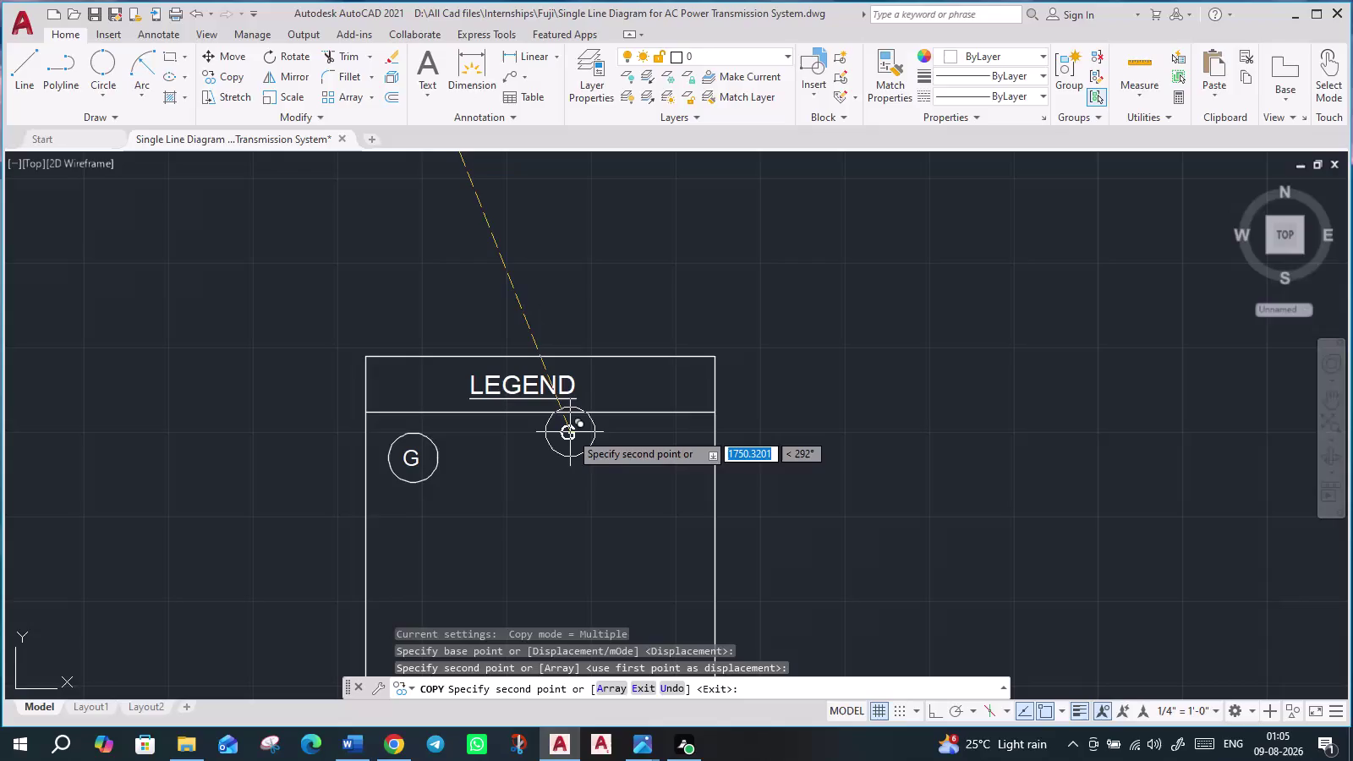
Copy the CB-1 breaker square into the legend below the generator symbol.
key(Escape)
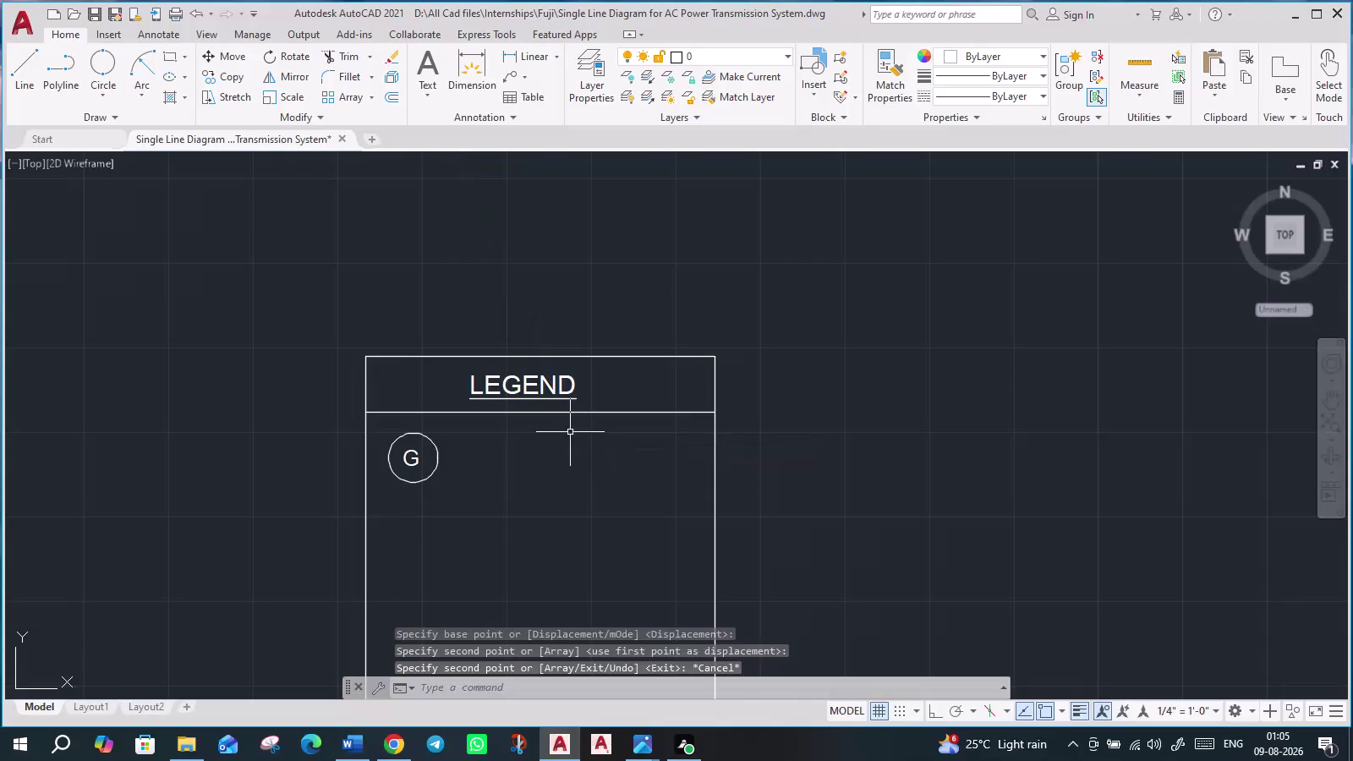
scroll(down, 3)
scroll(up, 3)
scroll(up, 3)
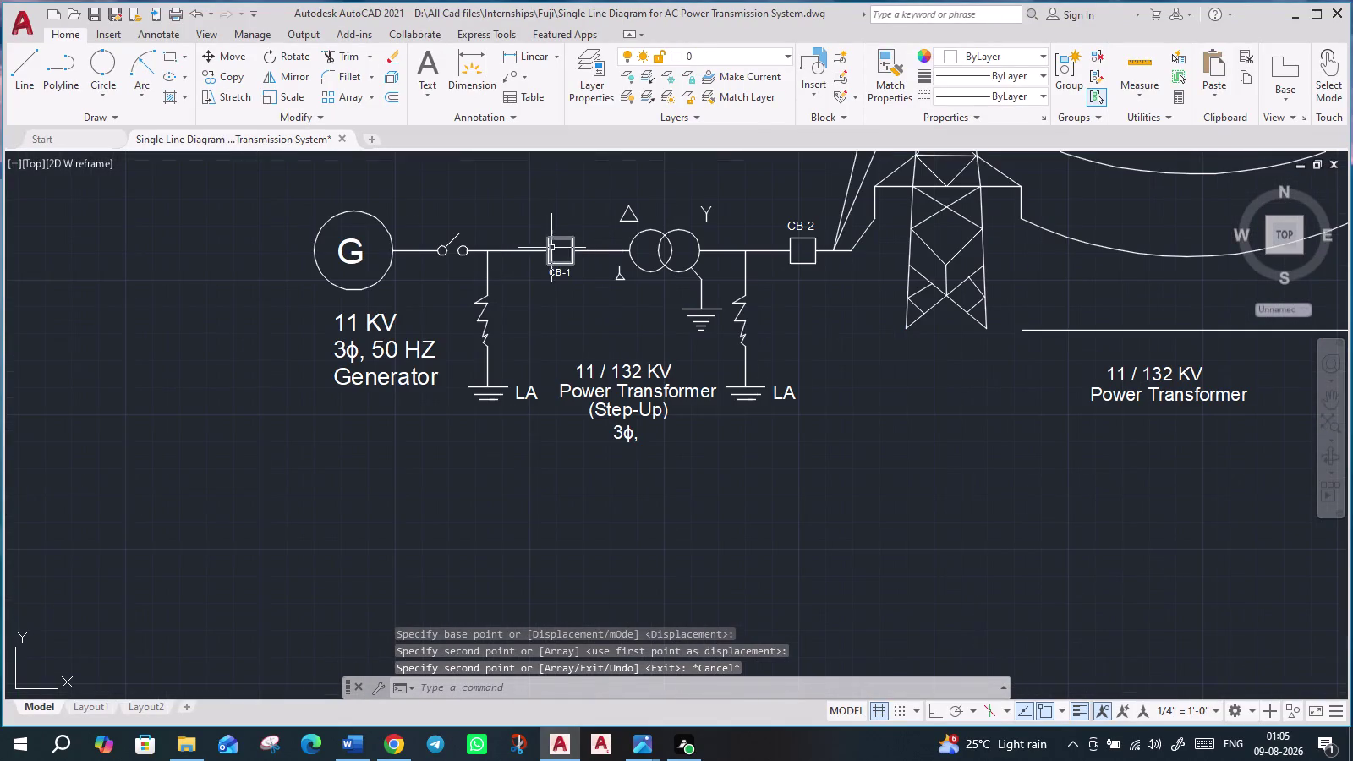
click(549, 240)
key(c)
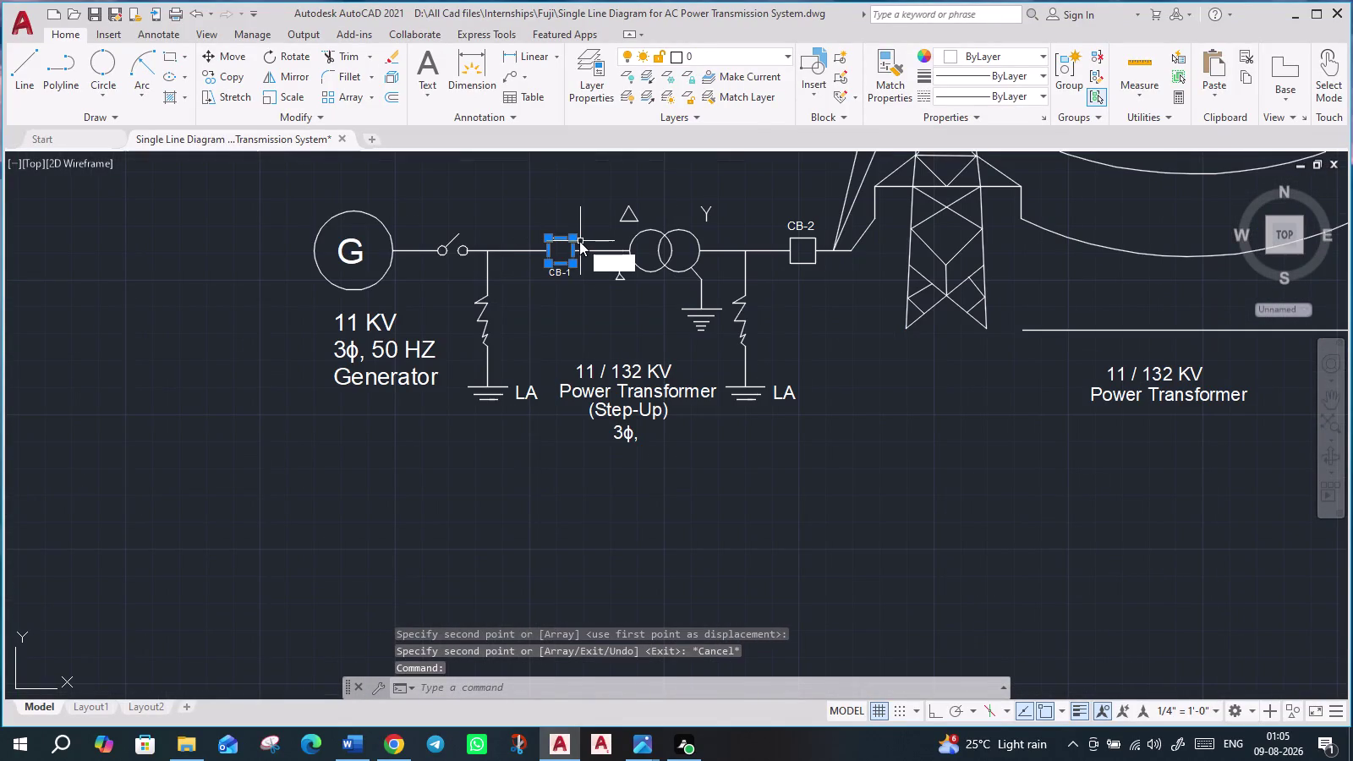
key(o)
key(Return)
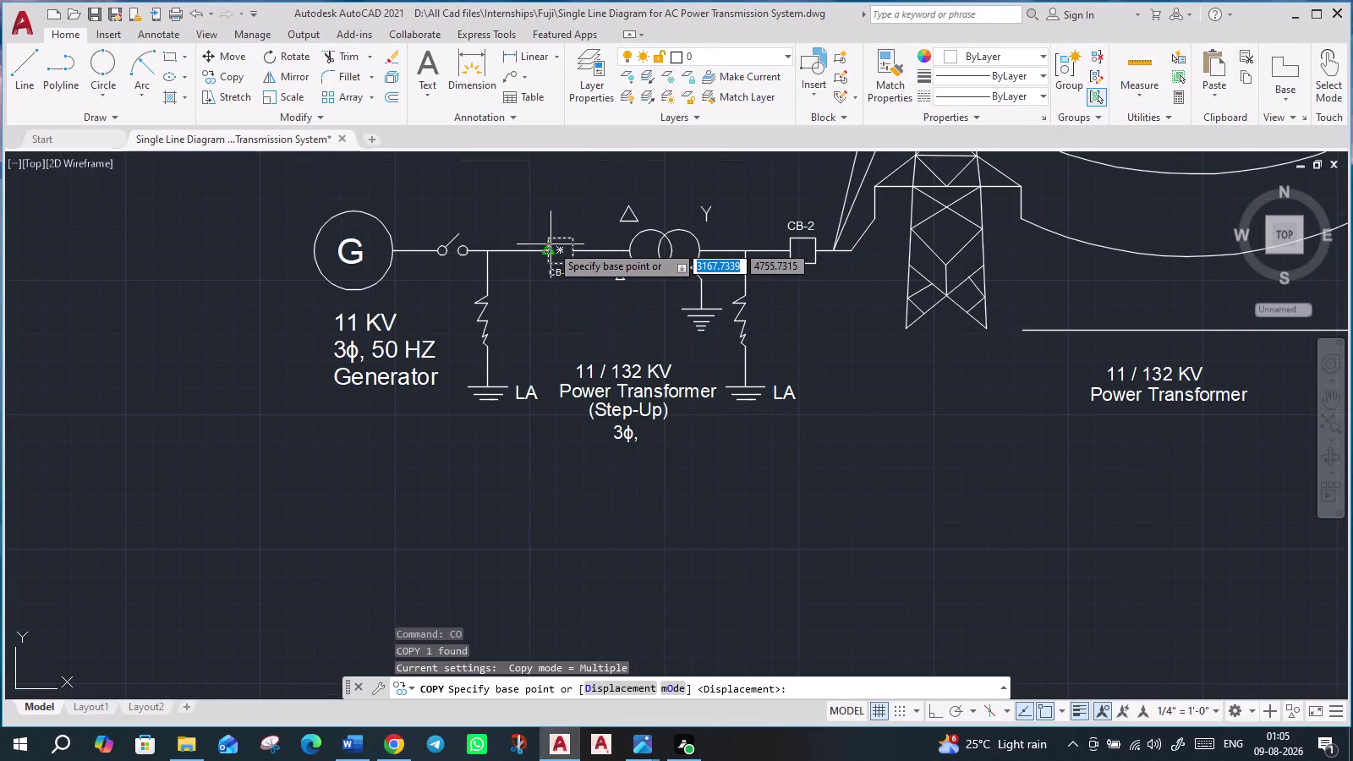
click(550, 245)
middle_drag(548, 524, 590, 184)
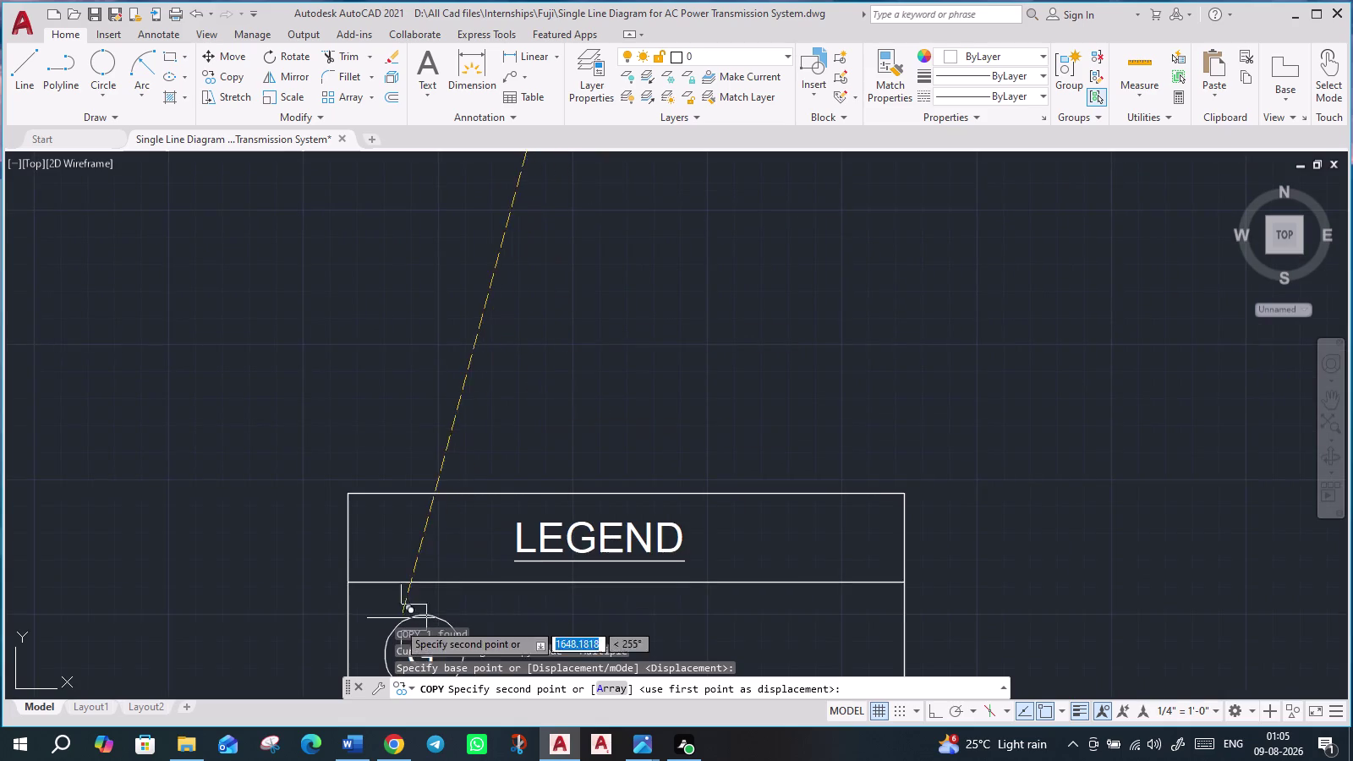
middle_drag(398, 607, 485, 269)
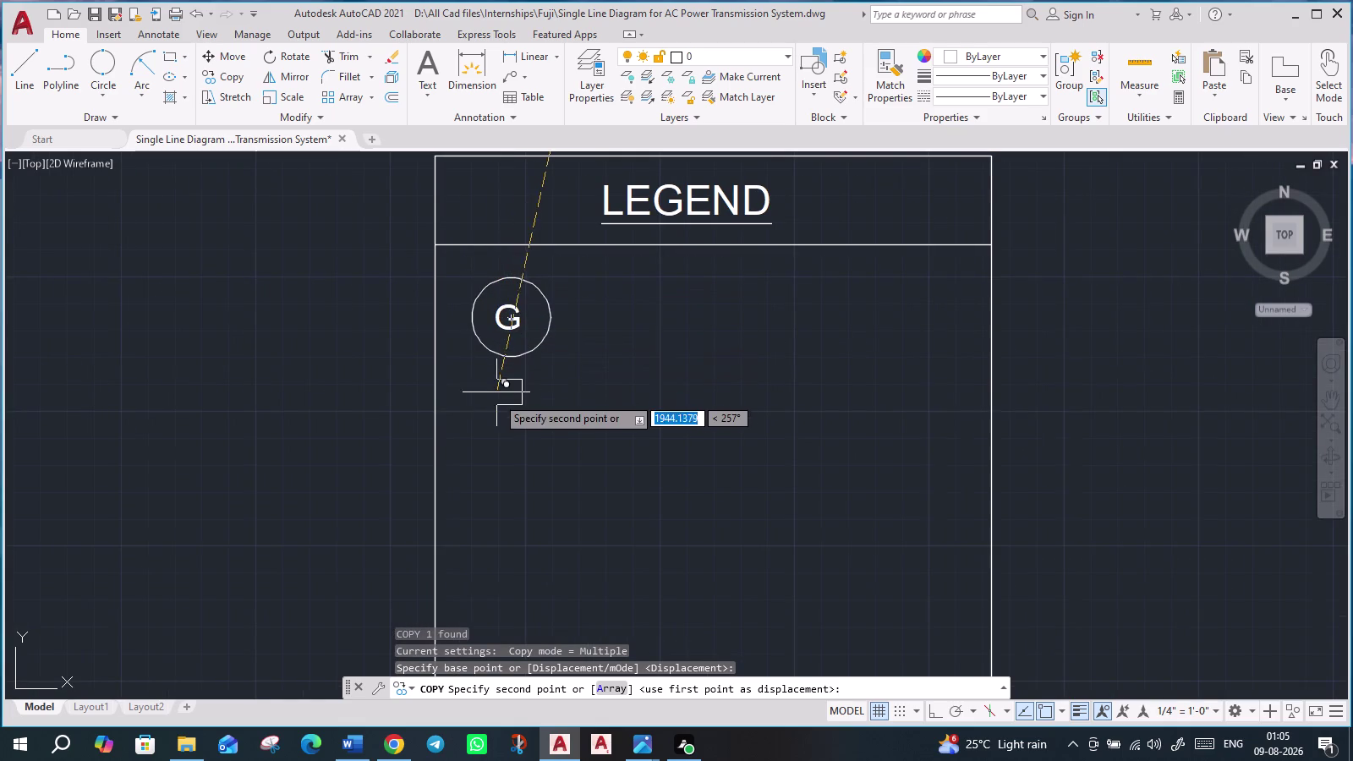
click(494, 409)
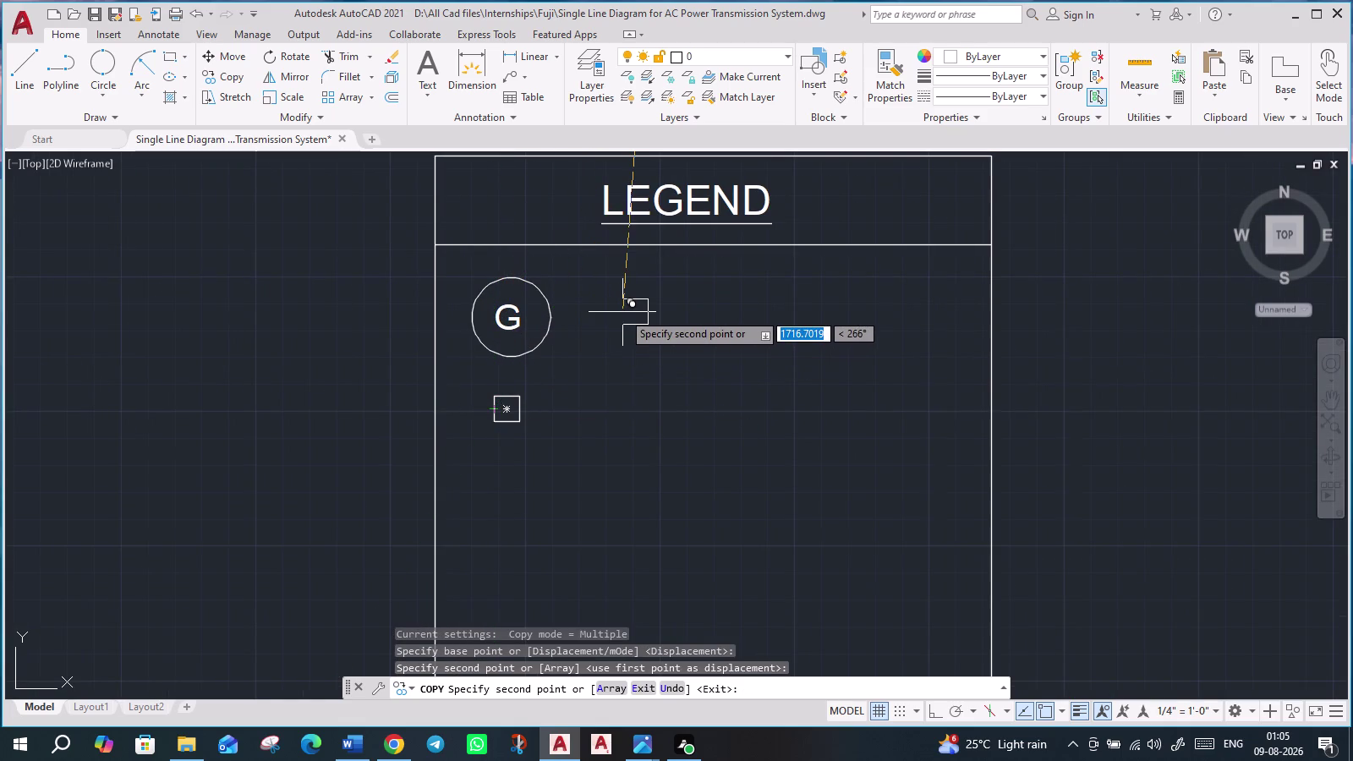
key(Escape)
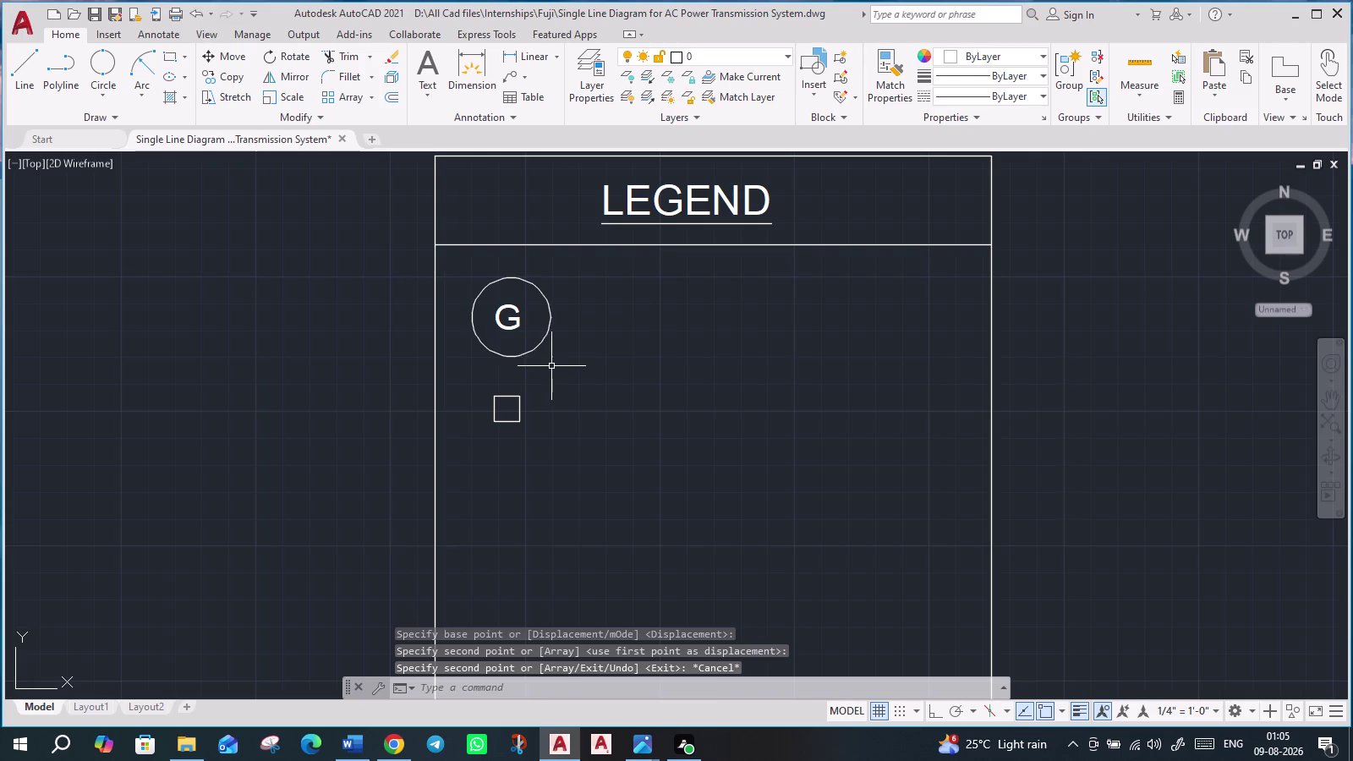
Scale down the legend's generator circle and letter with SC.
click(551, 366)
click(454, 289)
key(s)
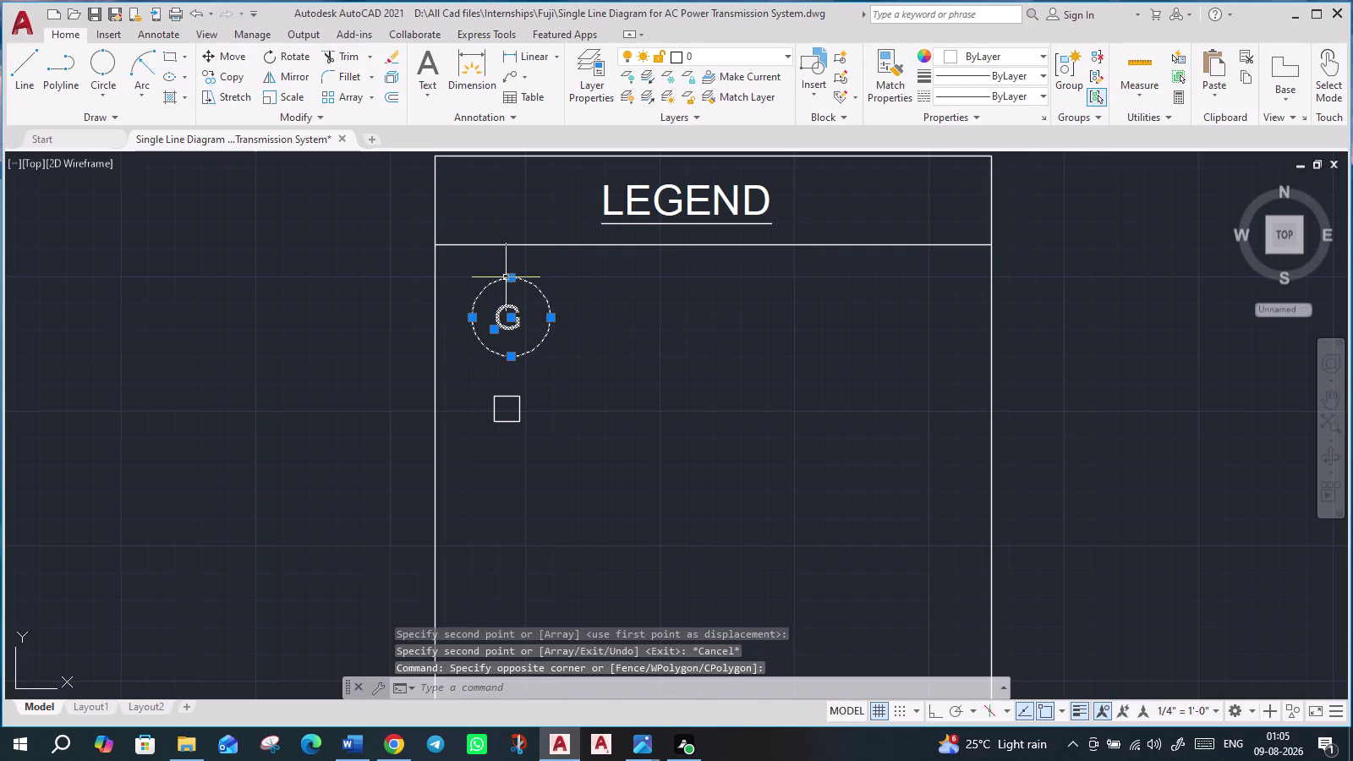
key(c)
key(Return)
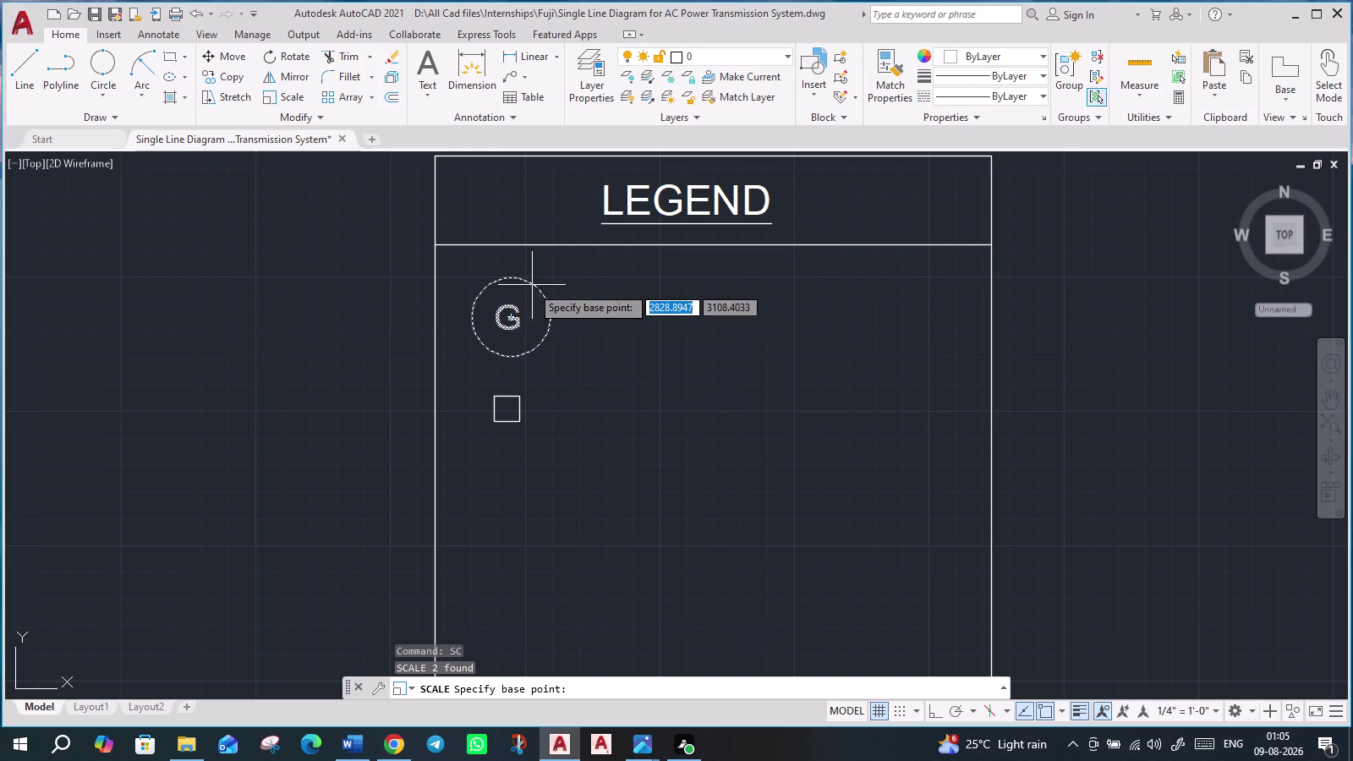
click(499, 356)
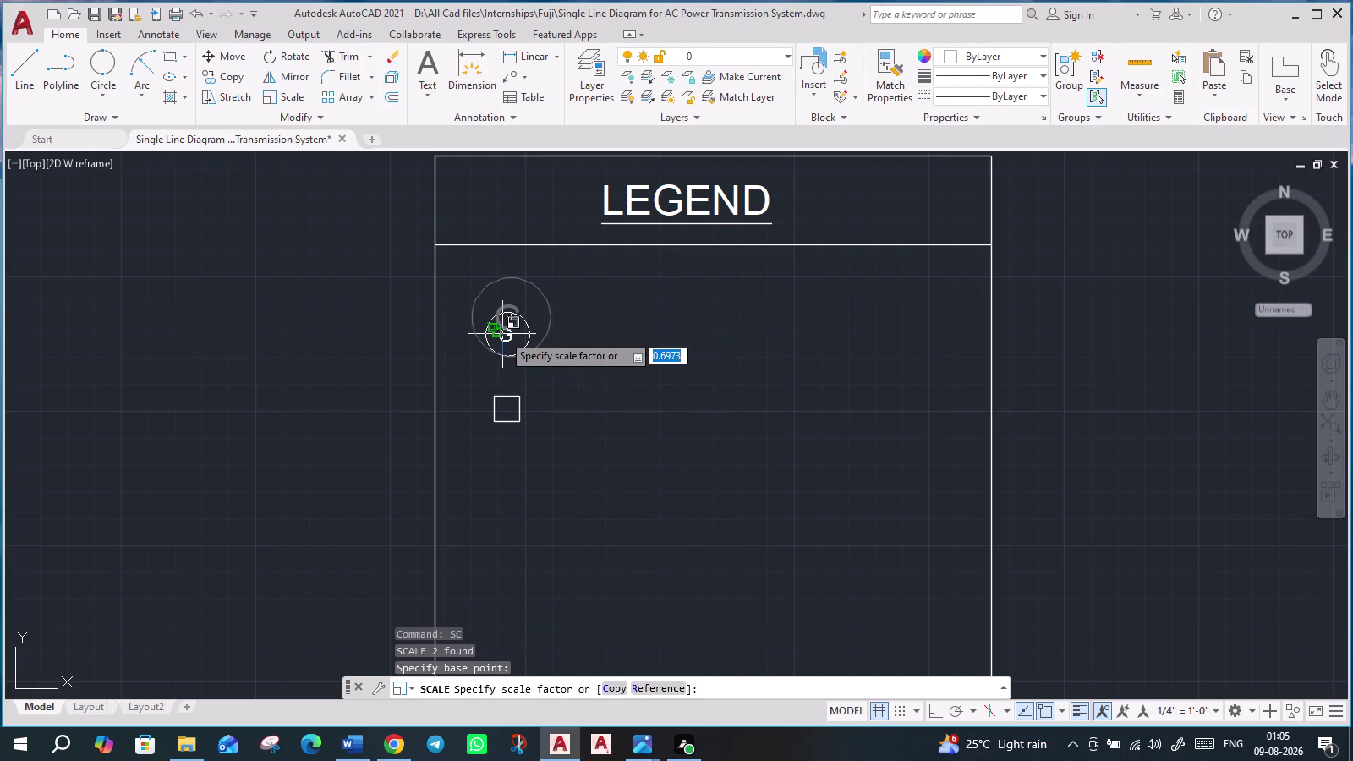
click(502, 335)
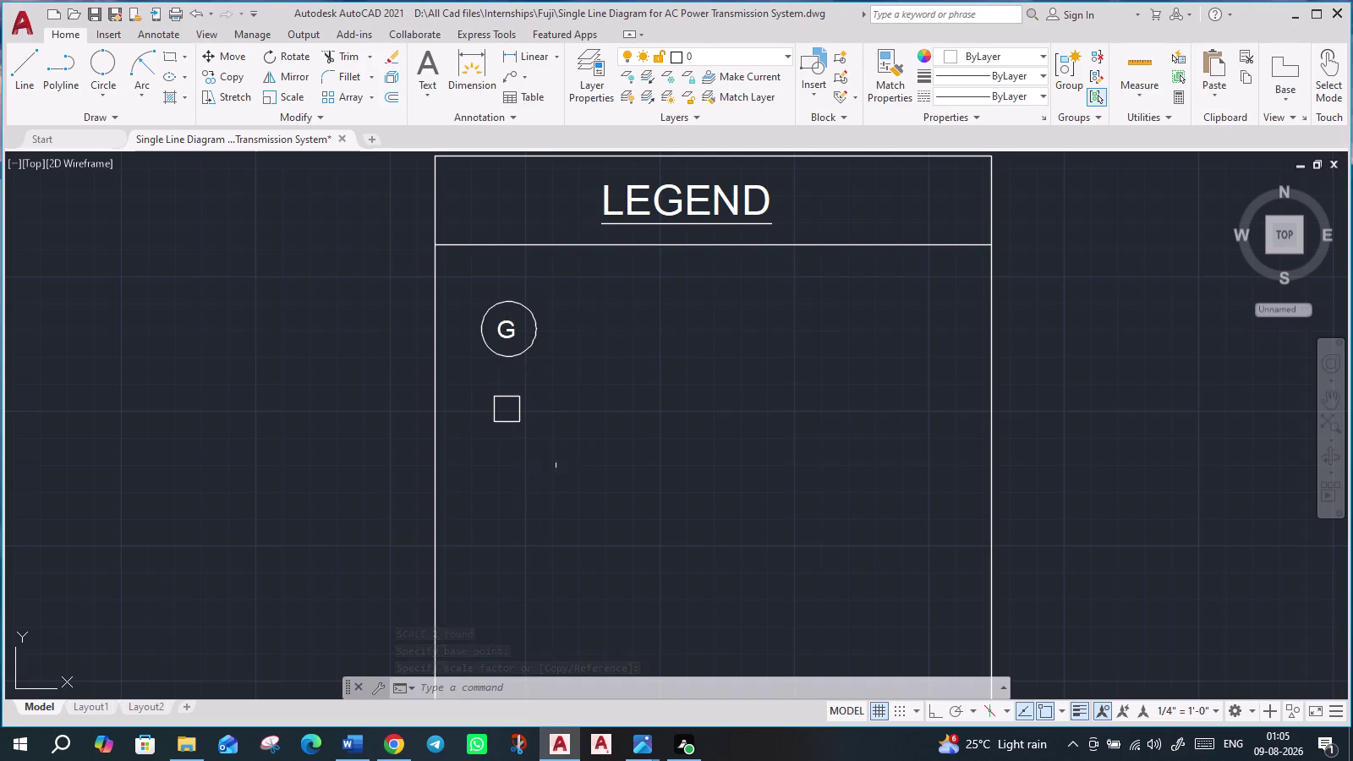
scroll(down, 3)
middle_drag(806, 322, 773, 613)
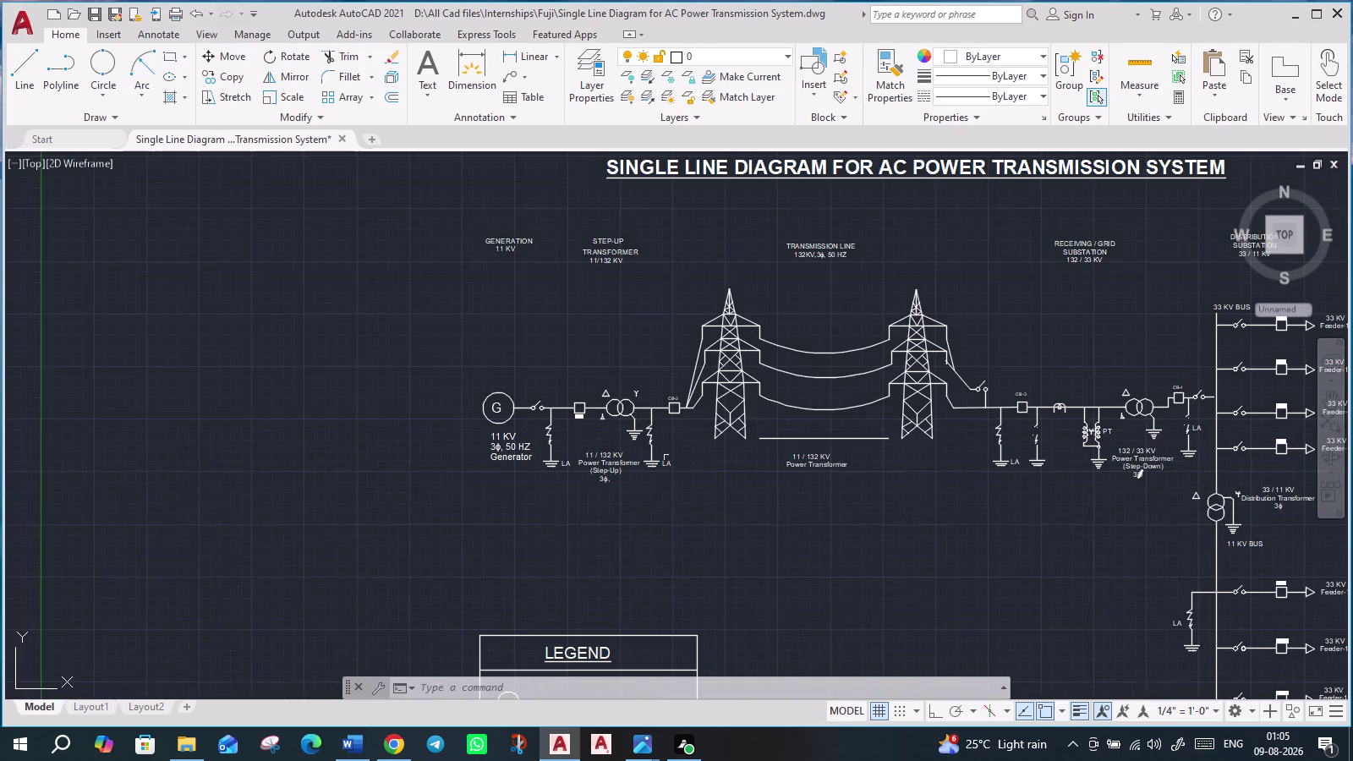
Select all parts of the isolator switch symbol on the diagram.
scroll(up, 3)
scroll(up, 3)
click(424, 362)
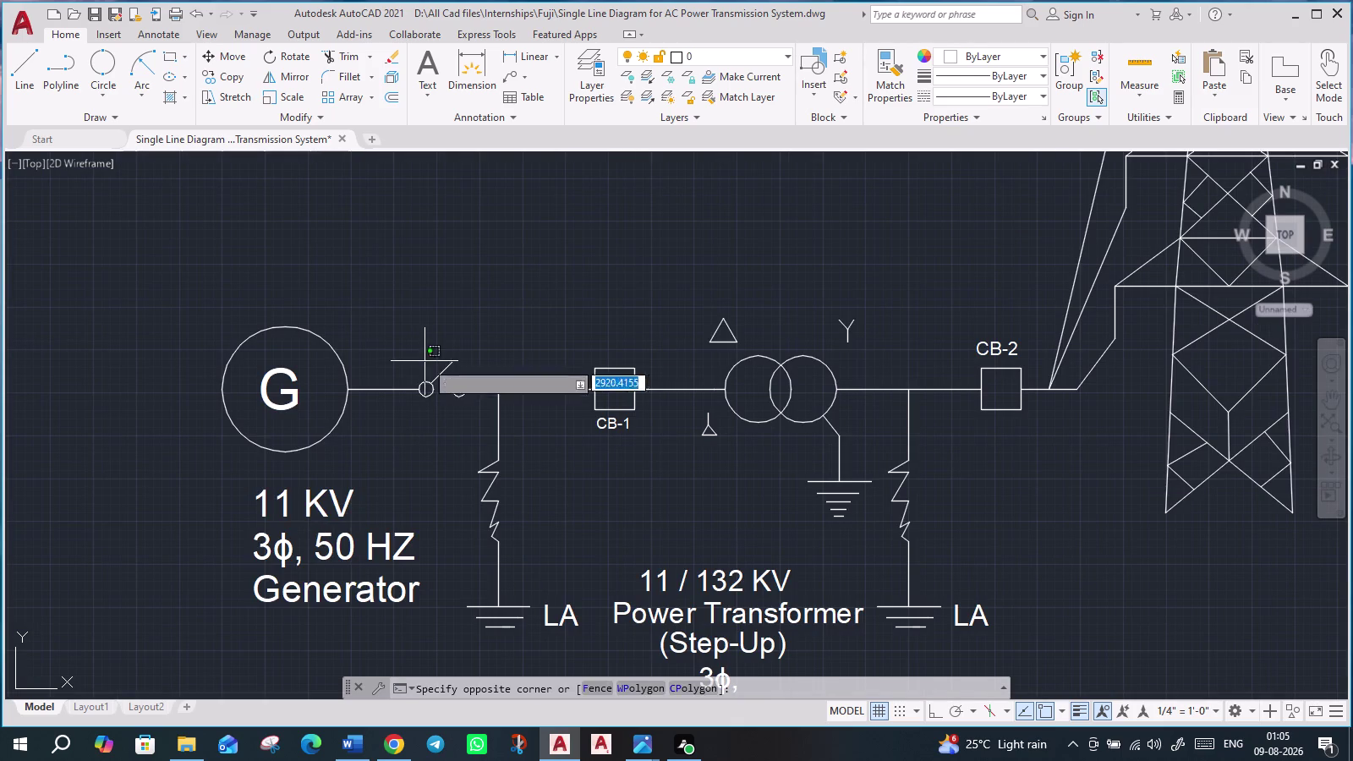
click(459, 410)
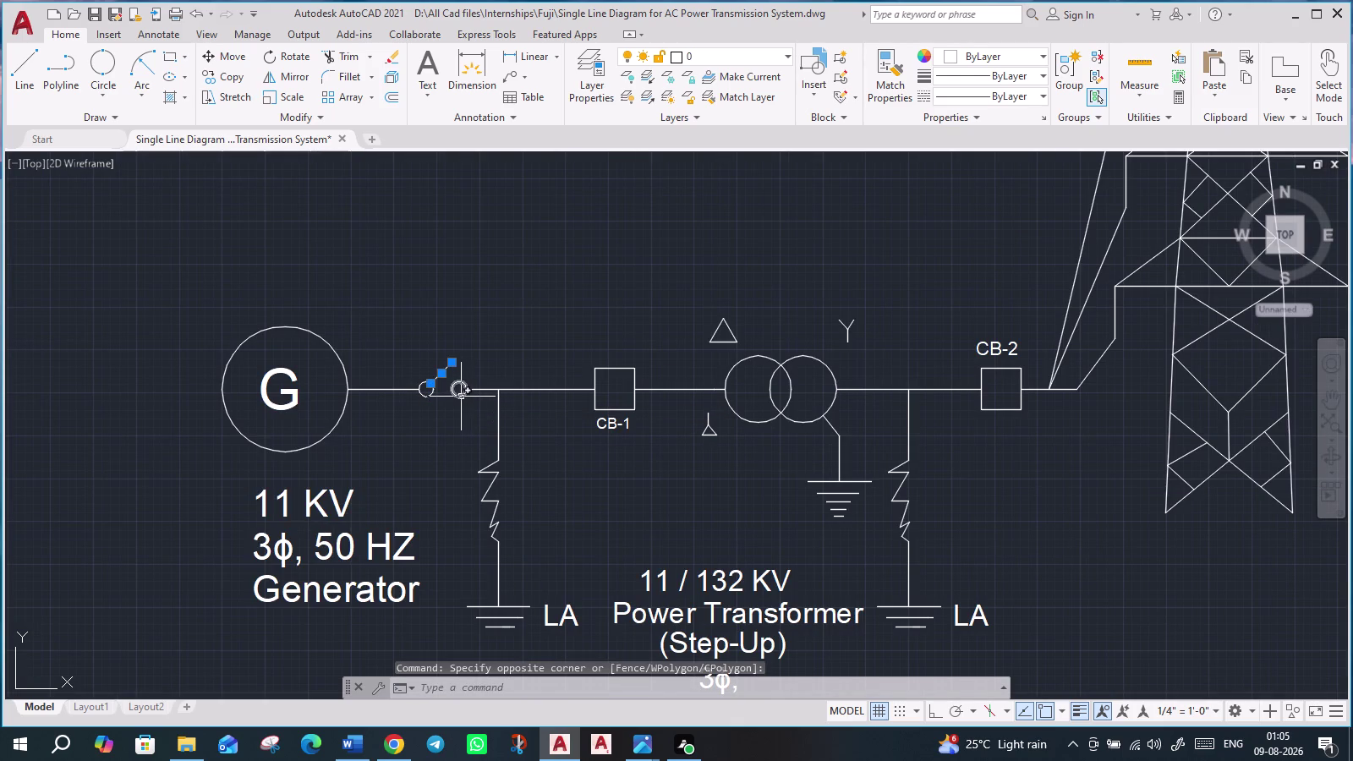
click(461, 397)
click(428, 398)
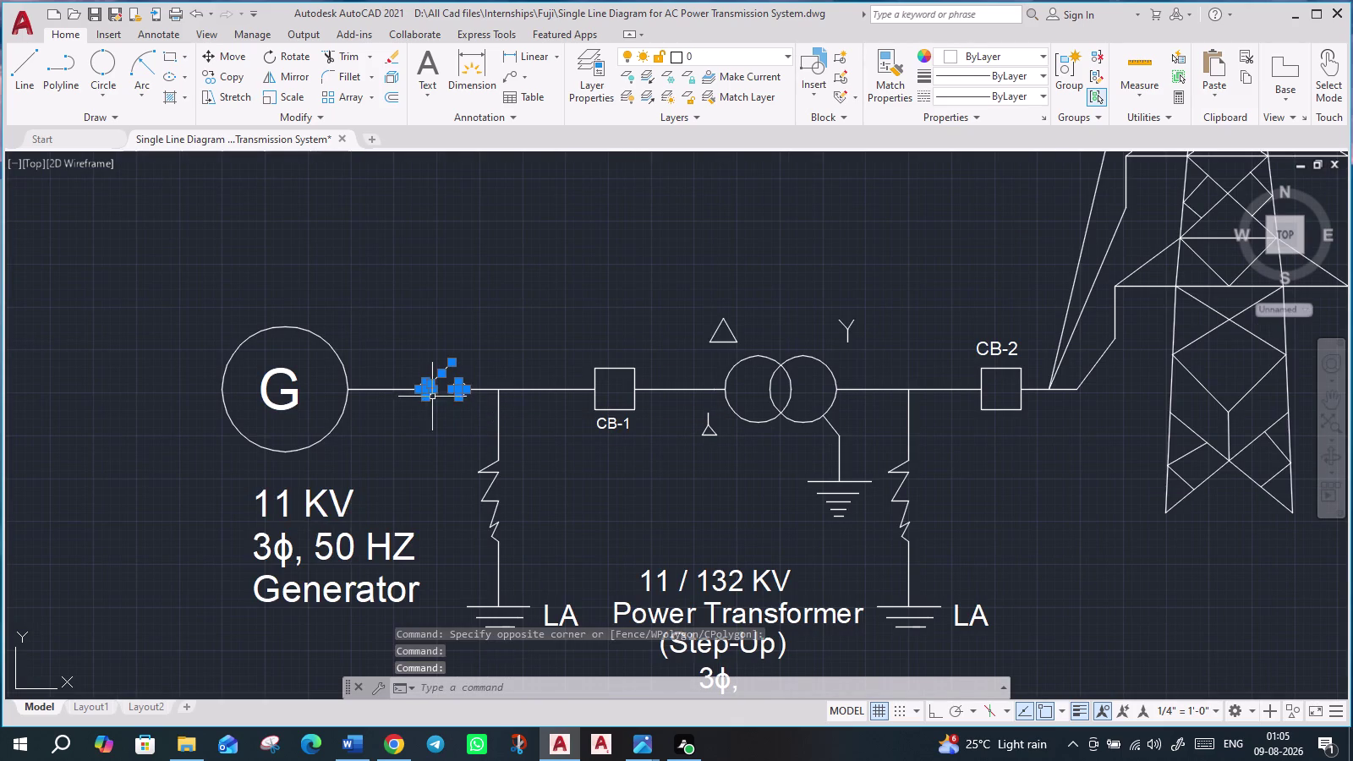
Copy the isolator switch into the legend just below the breaker square.
text(CO)
key(Return)
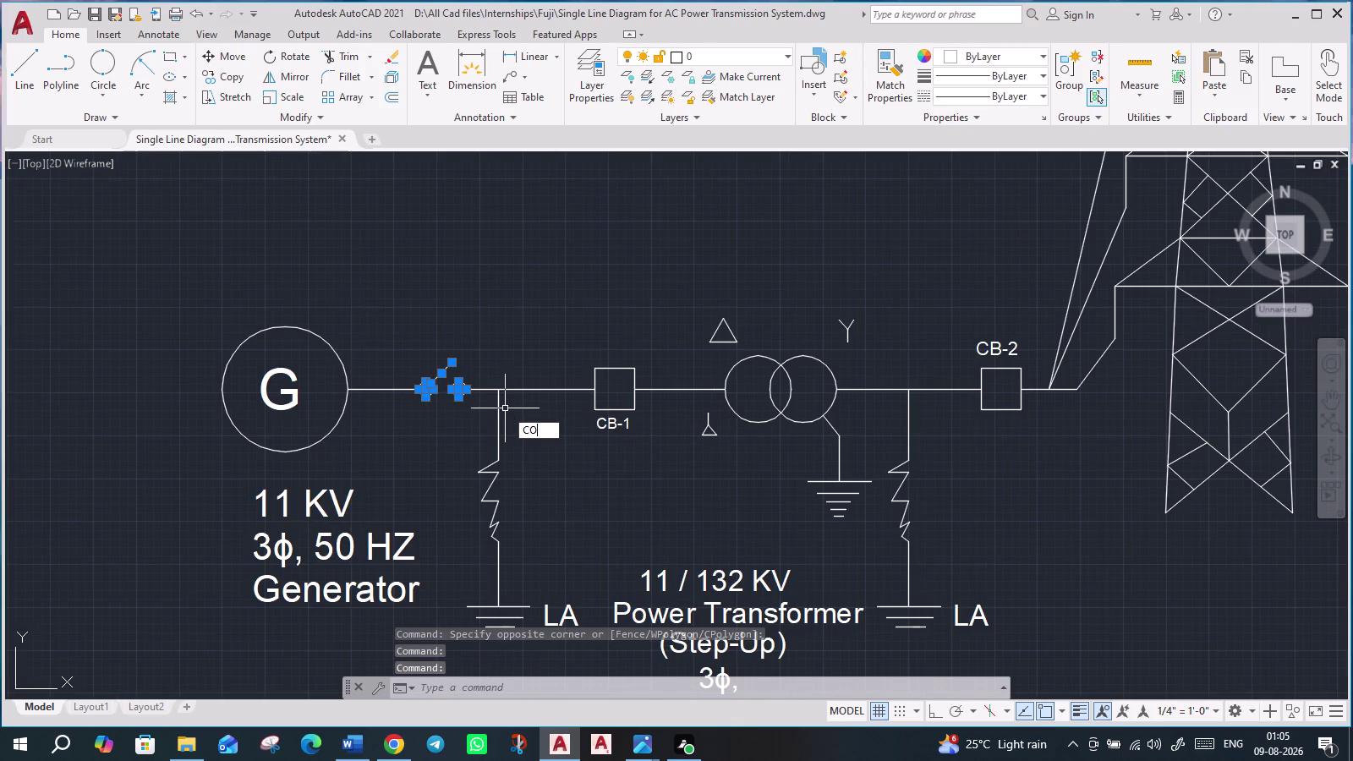
click(428, 396)
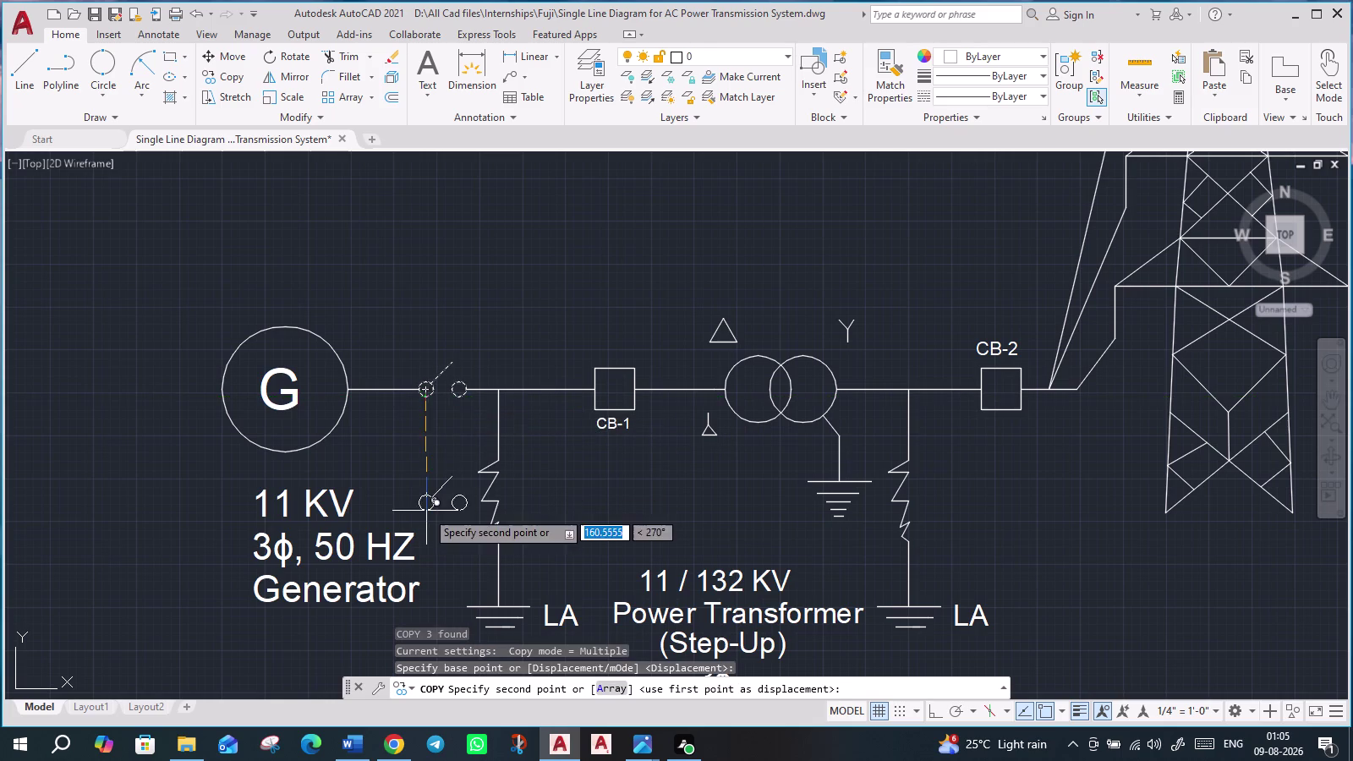
middle_drag(430, 500, 609, 217)
middle_drag(577, 572, 683, 296)
scroll(down, 3)
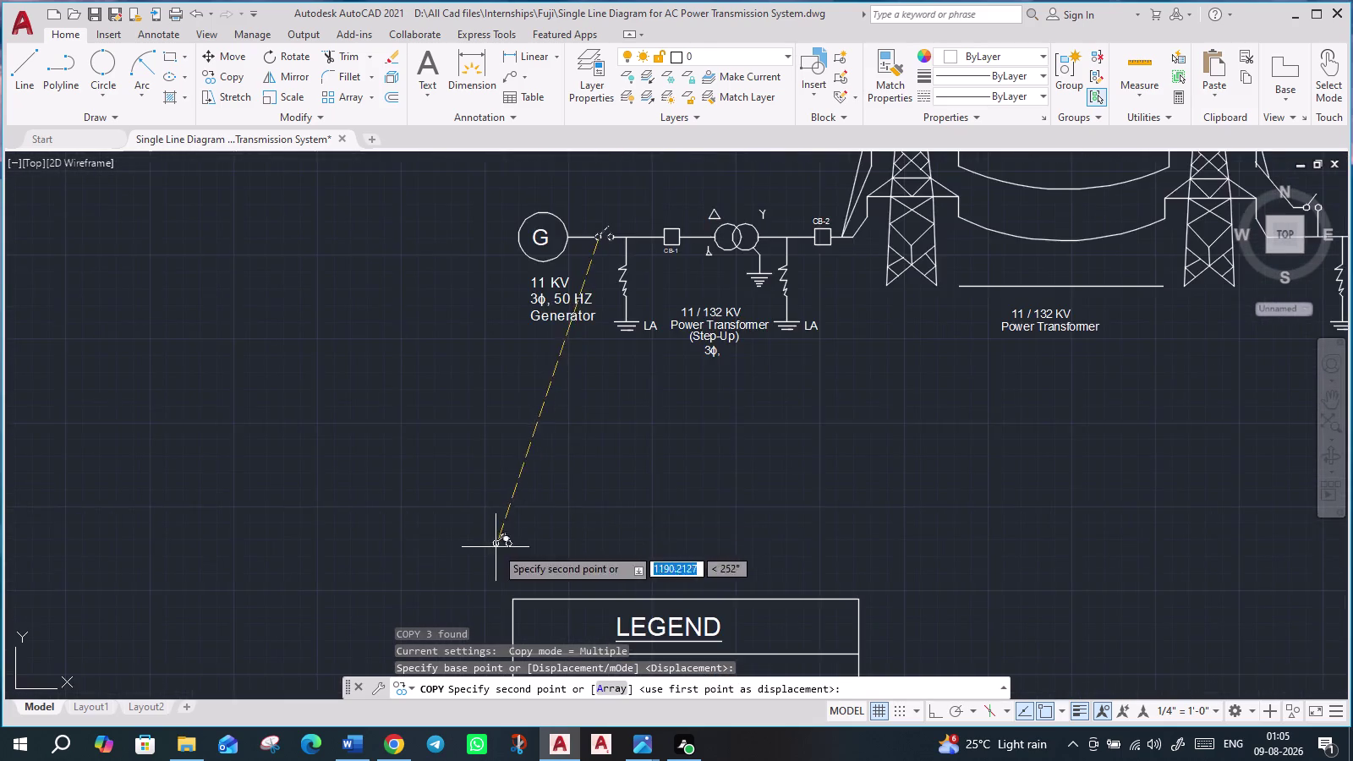
middle_drag(511, 535, 662, 315)
middle_drag(764, 611, 762, 515)
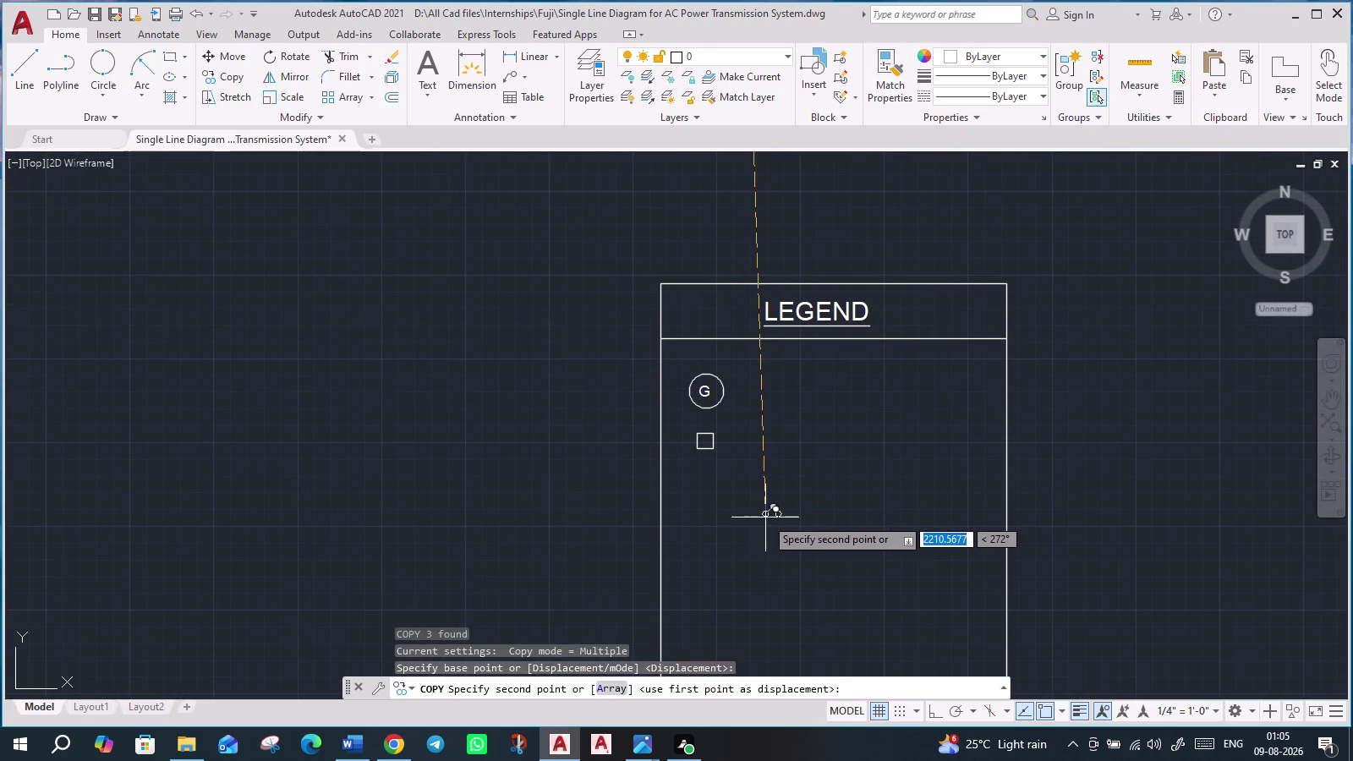
click(701, 506)
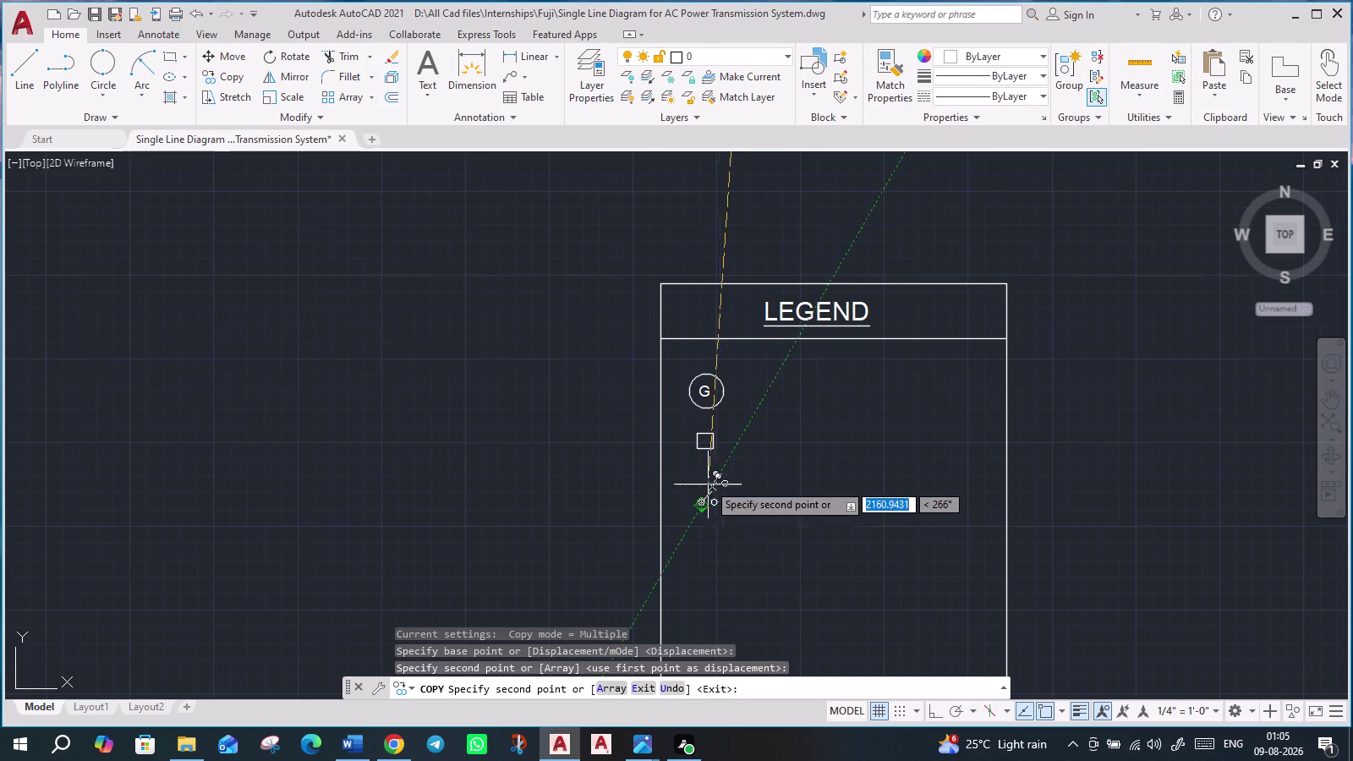
key(Escape)
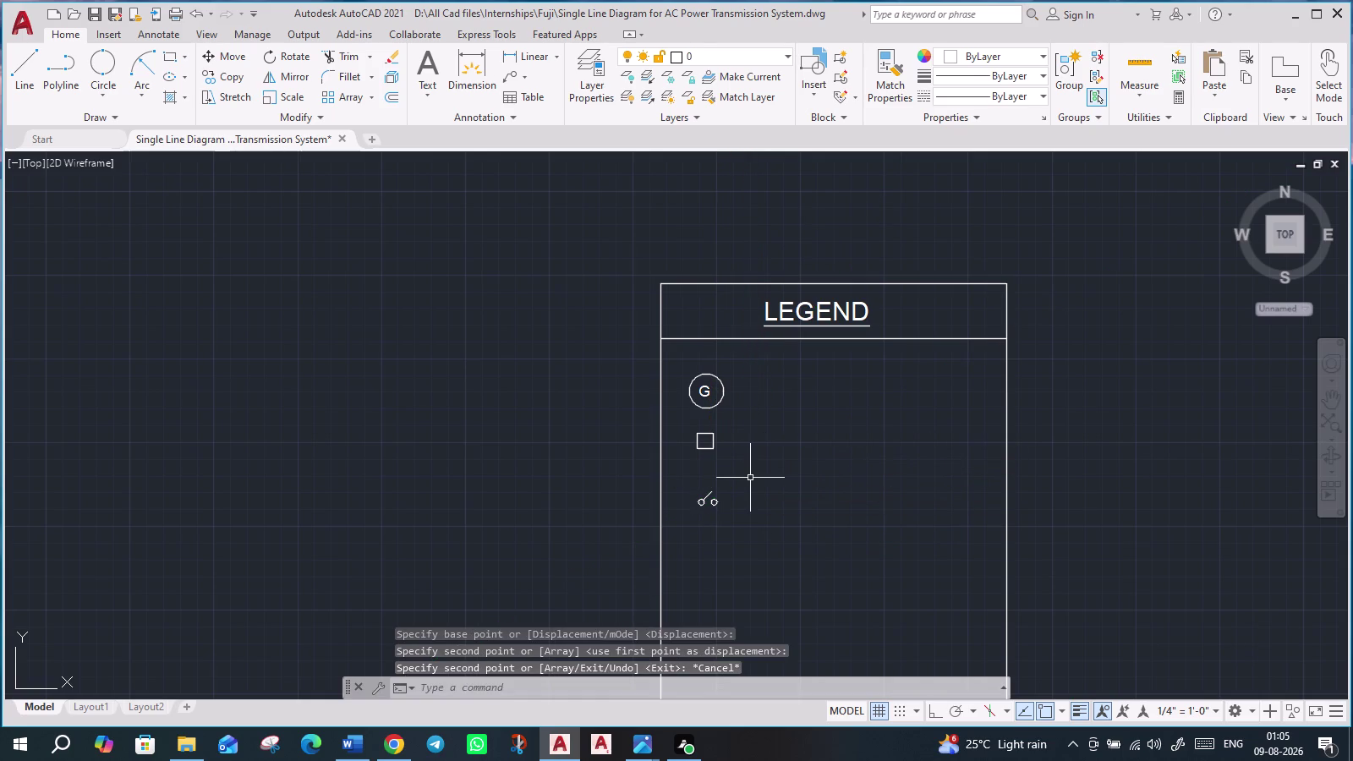
scroll(down, 3)
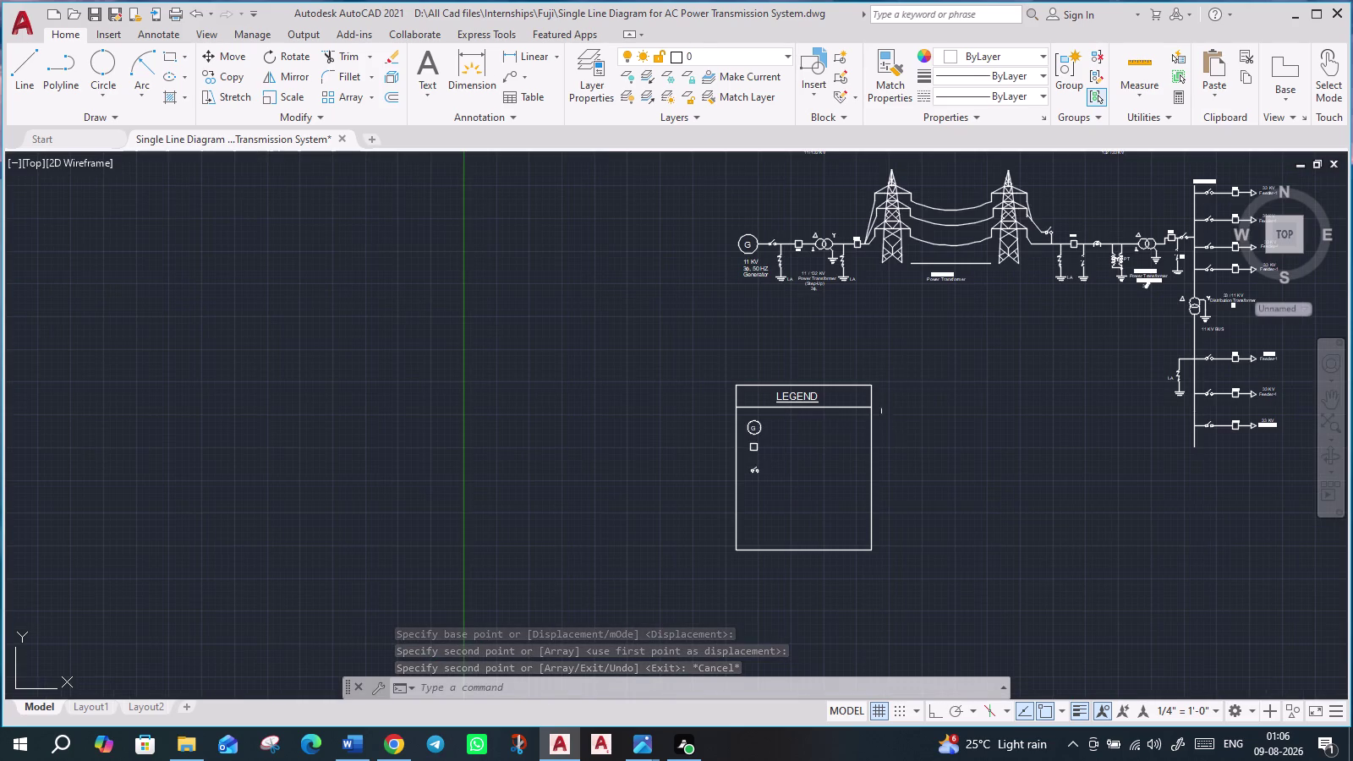
Copy the CB-3 label and paste it above the current transformer.
middle_drag(985, 357, 862, 468)
scroll(up, 3)
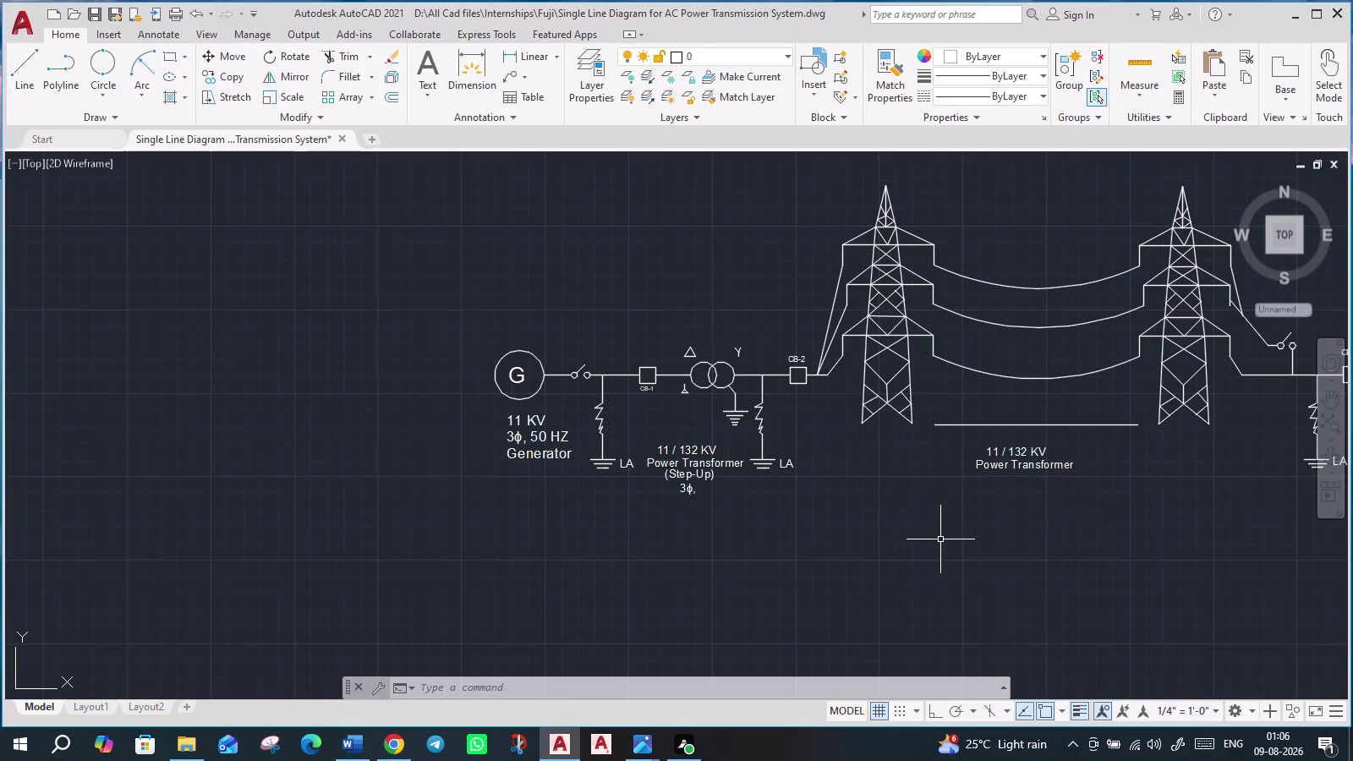
middle_drag(1148, 555, 654, 530)
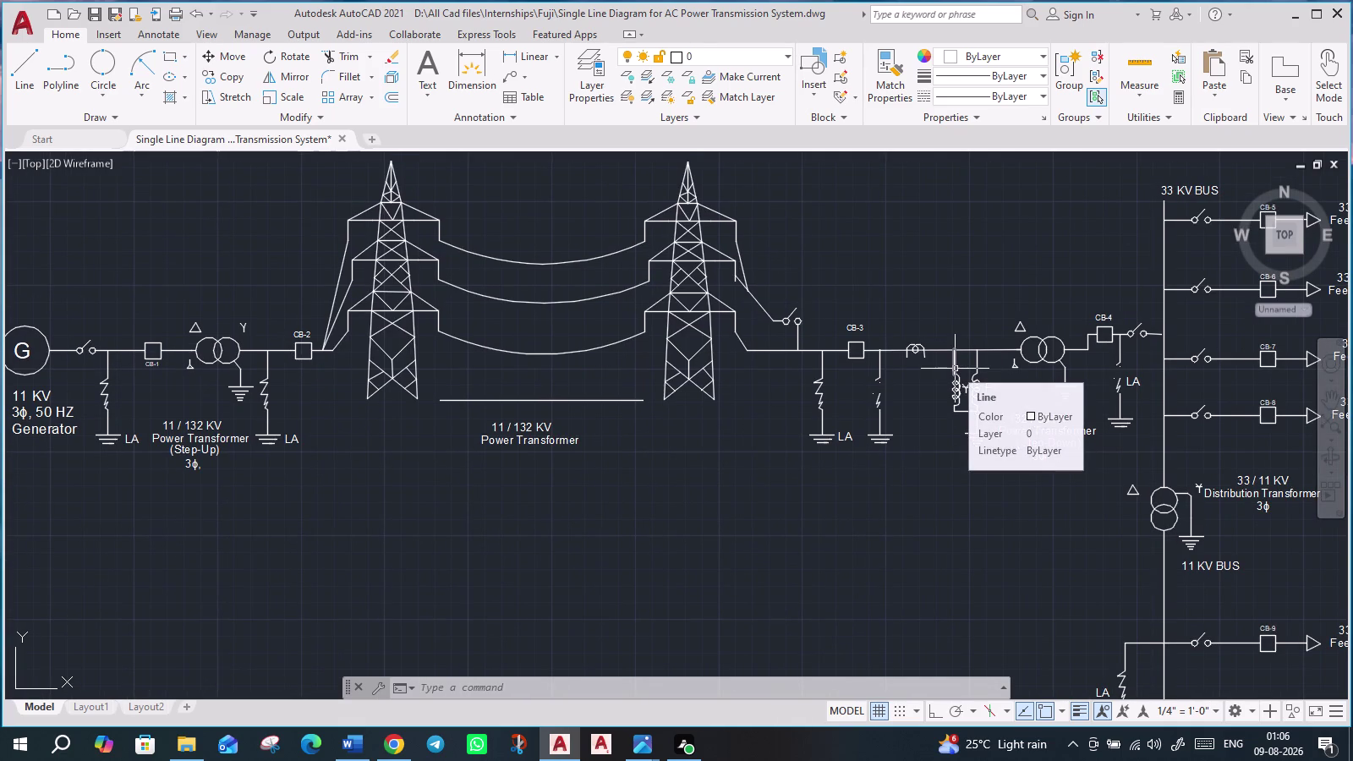
scroll(up, 3)
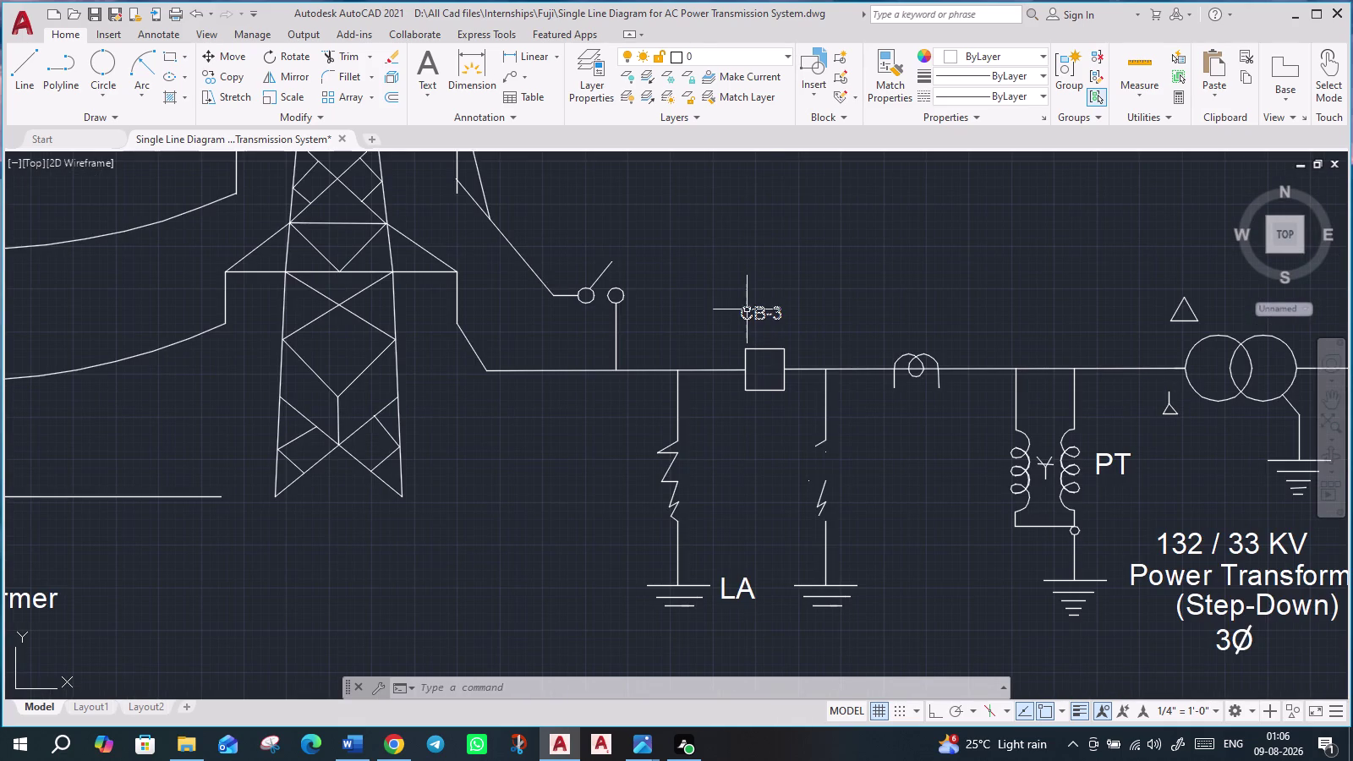
click(746, 310)
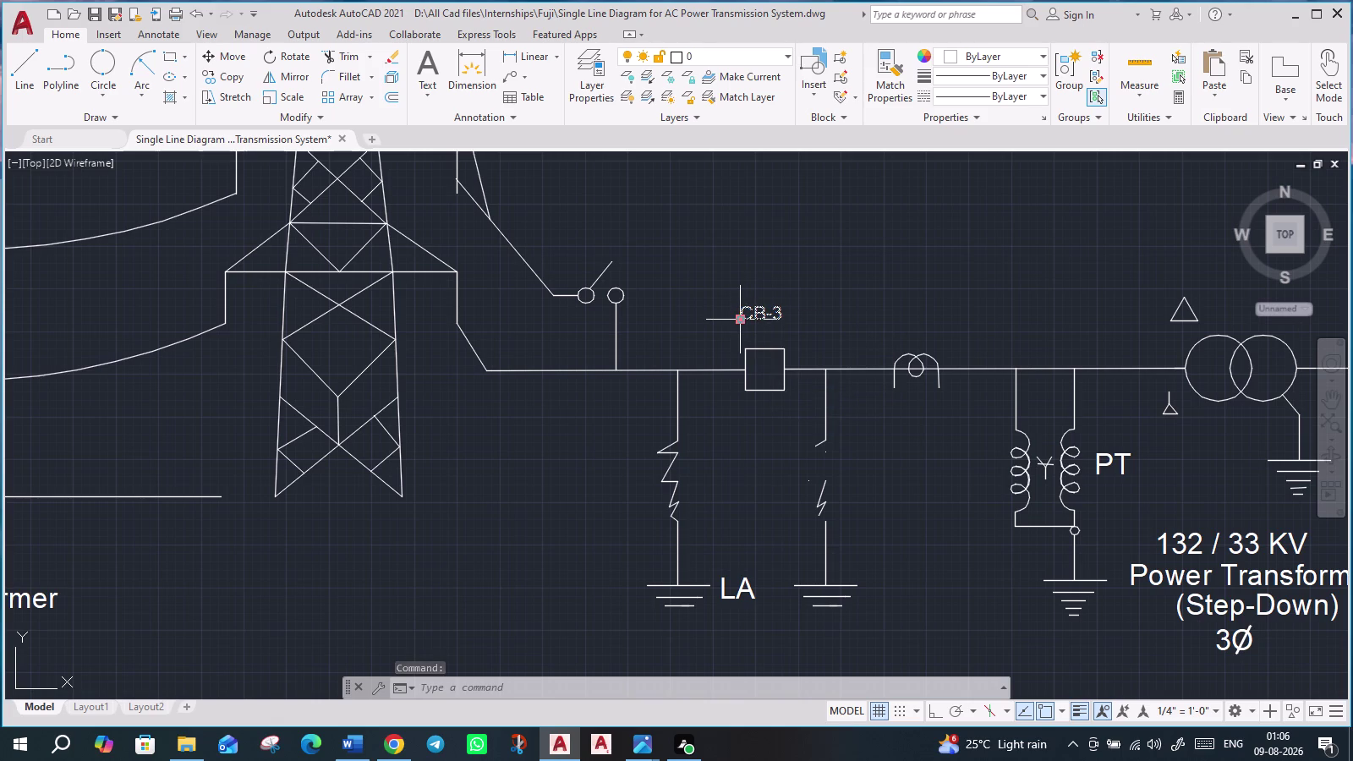
key(ctrl+c)
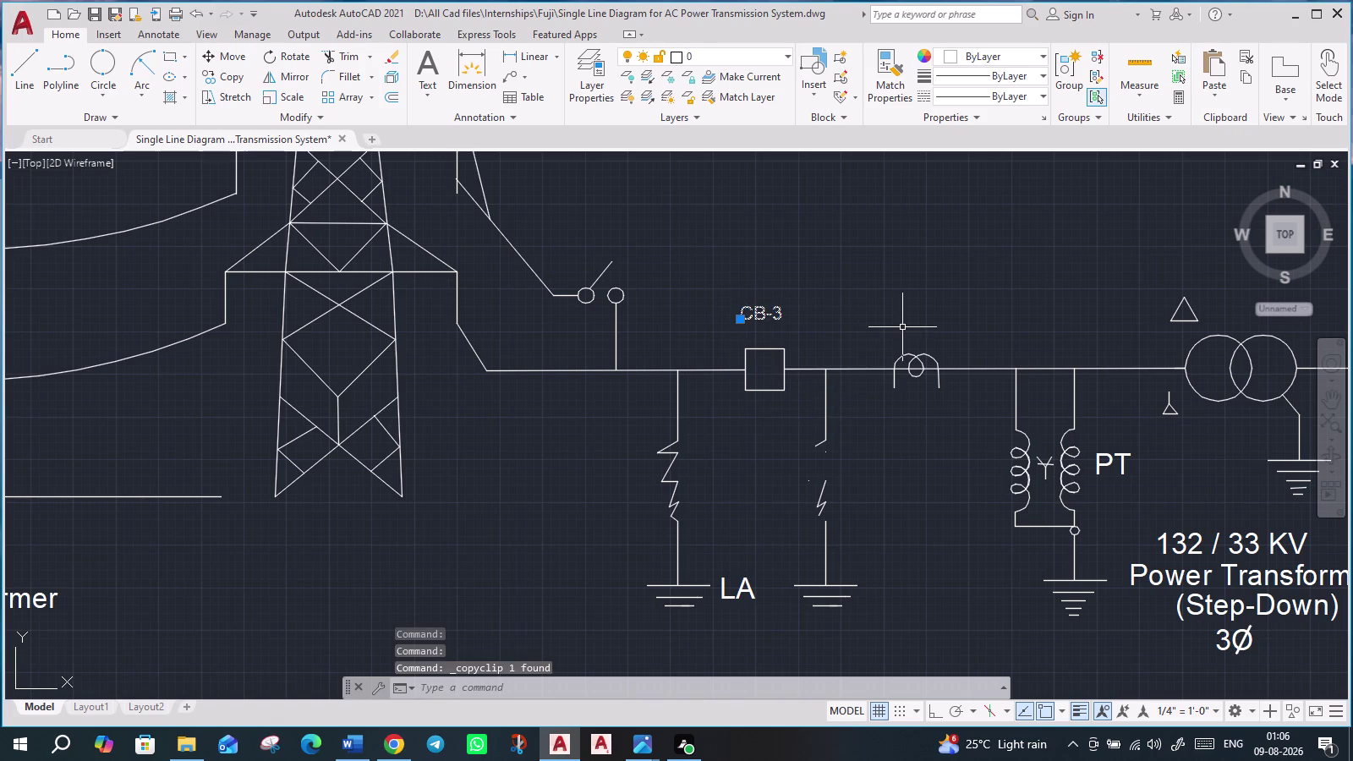
key(ctrl+v)
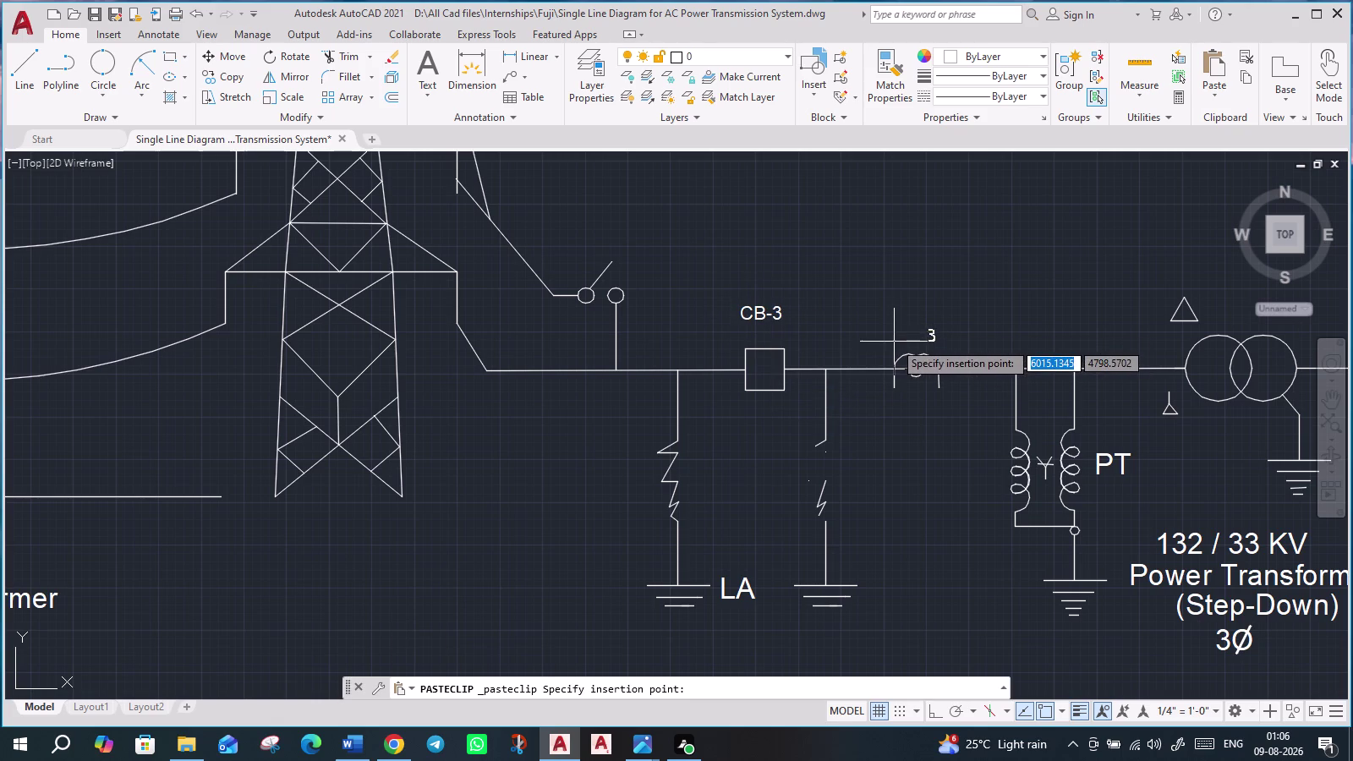
click(894, 342)
Change the pasted label's text to 'CT' and exit the text editor.
click(905, 332)
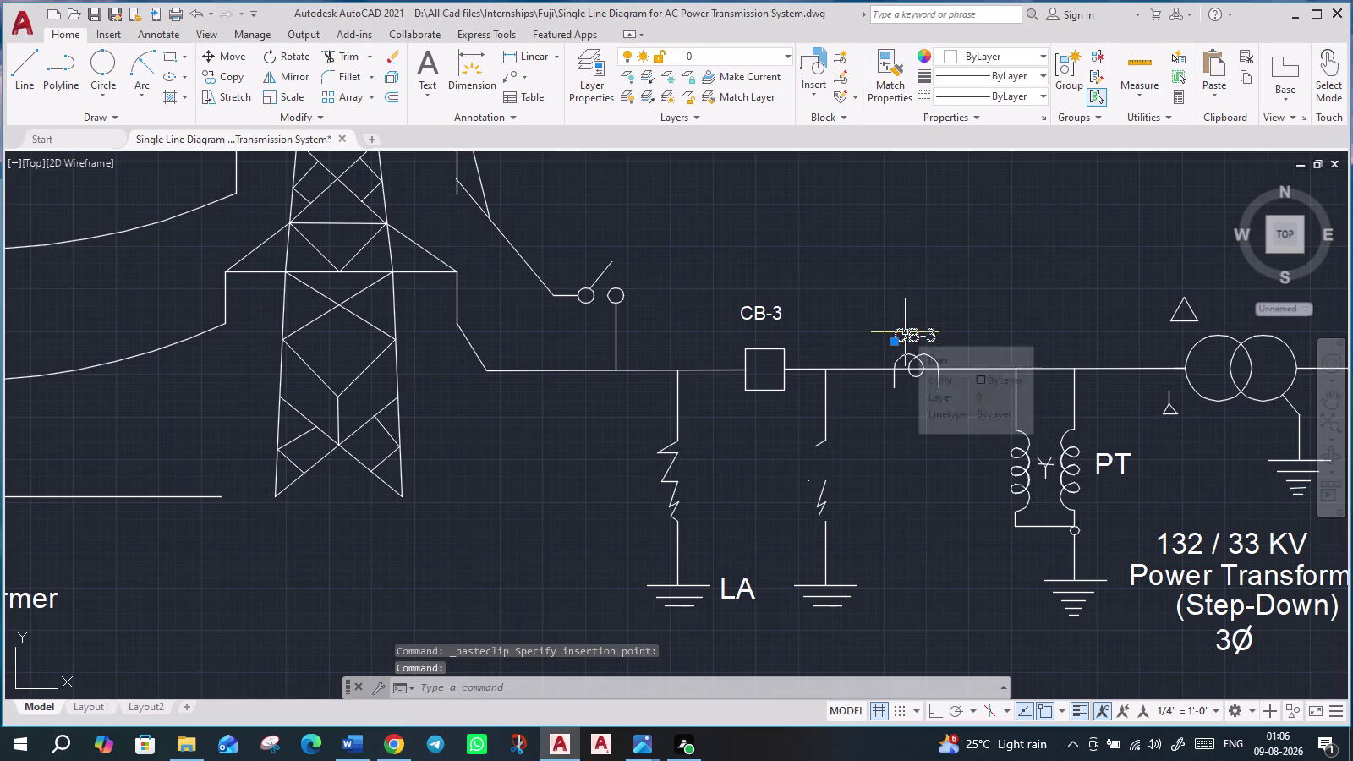
double_click(905, 332)
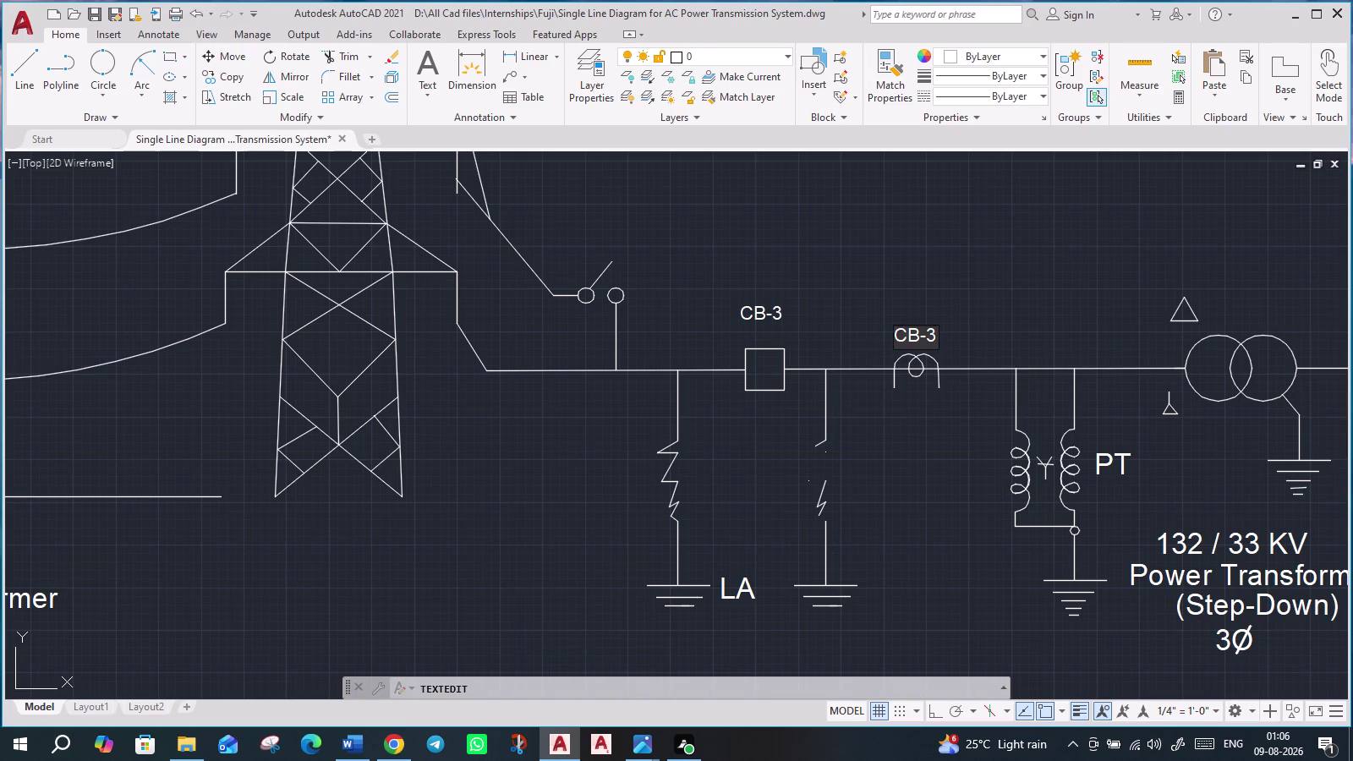
click(935, 333)
key(BackSpace)
key(BackSpace)
key(BackSpace)
key(y)
key(BackSpace)
key(t)
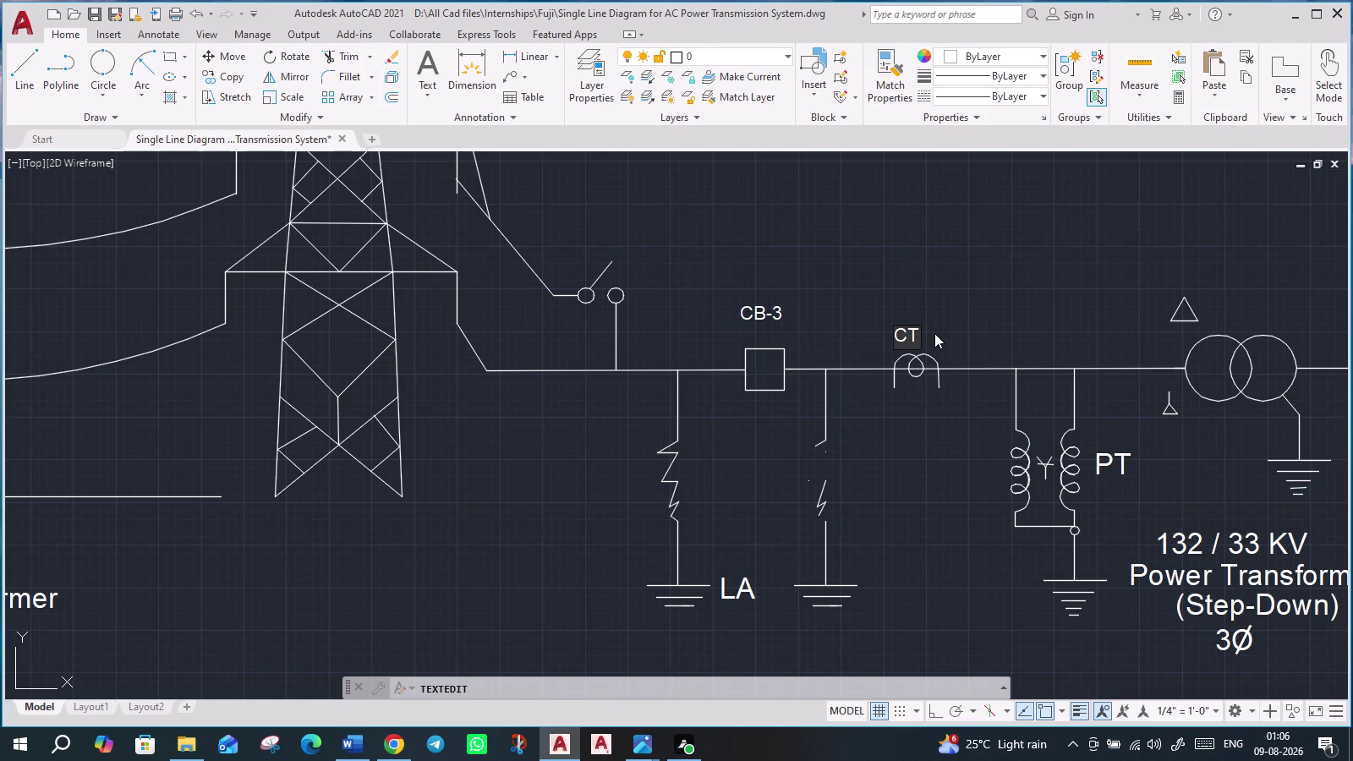
key(Return)
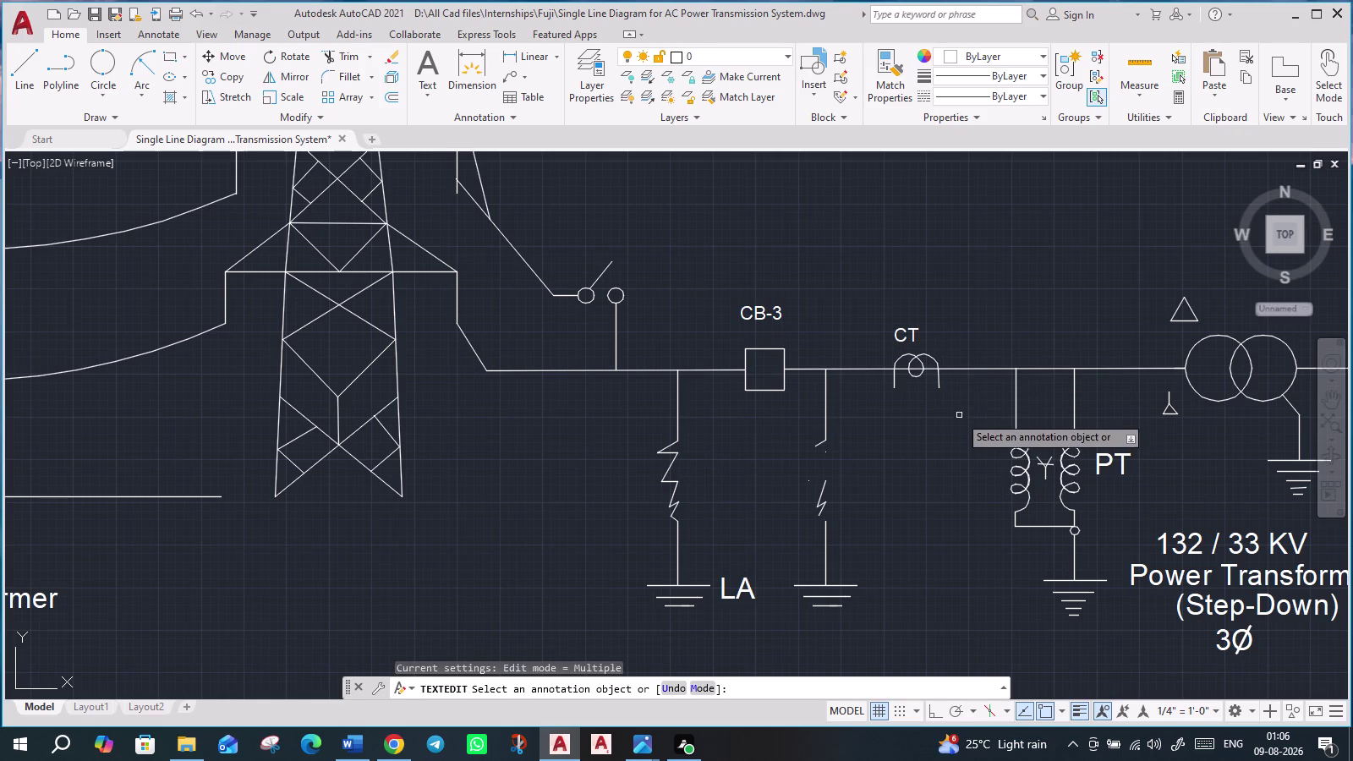
key(Escape)
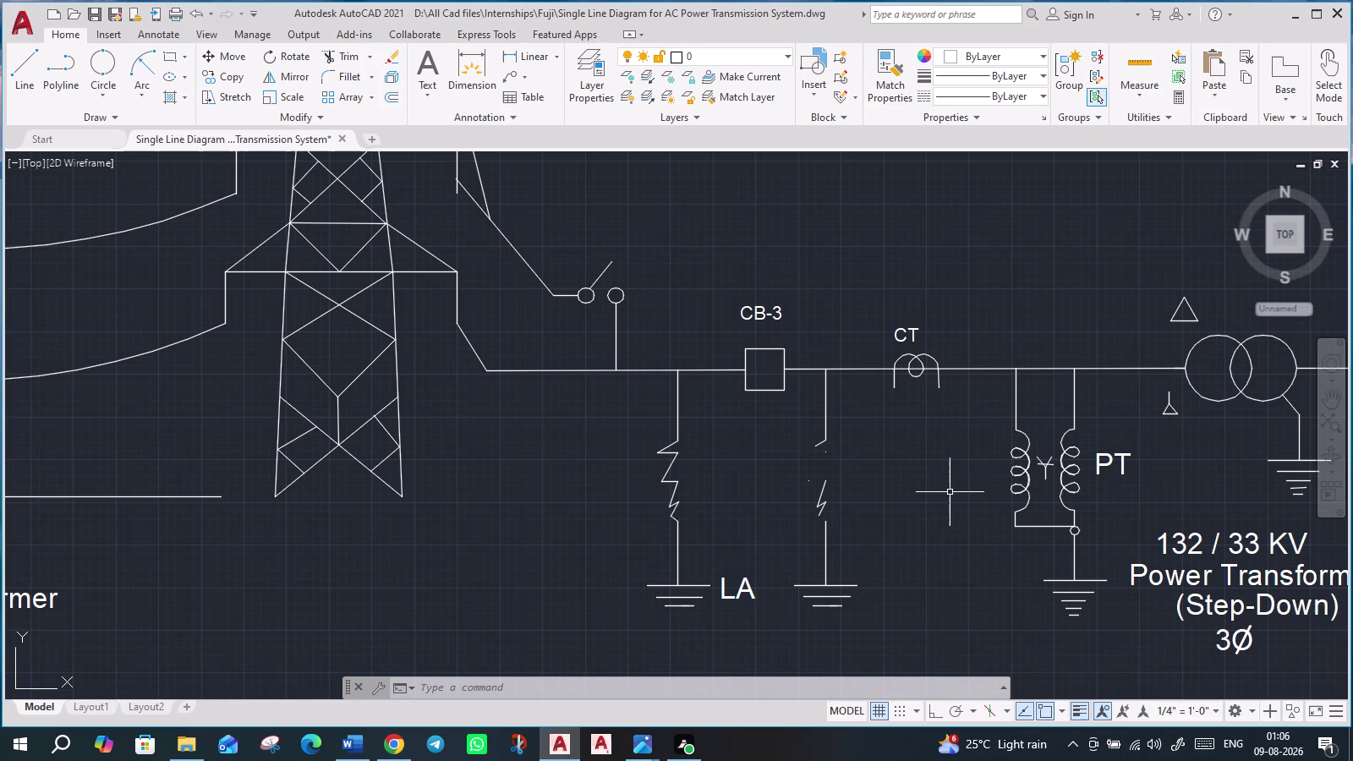
click(916, 356)
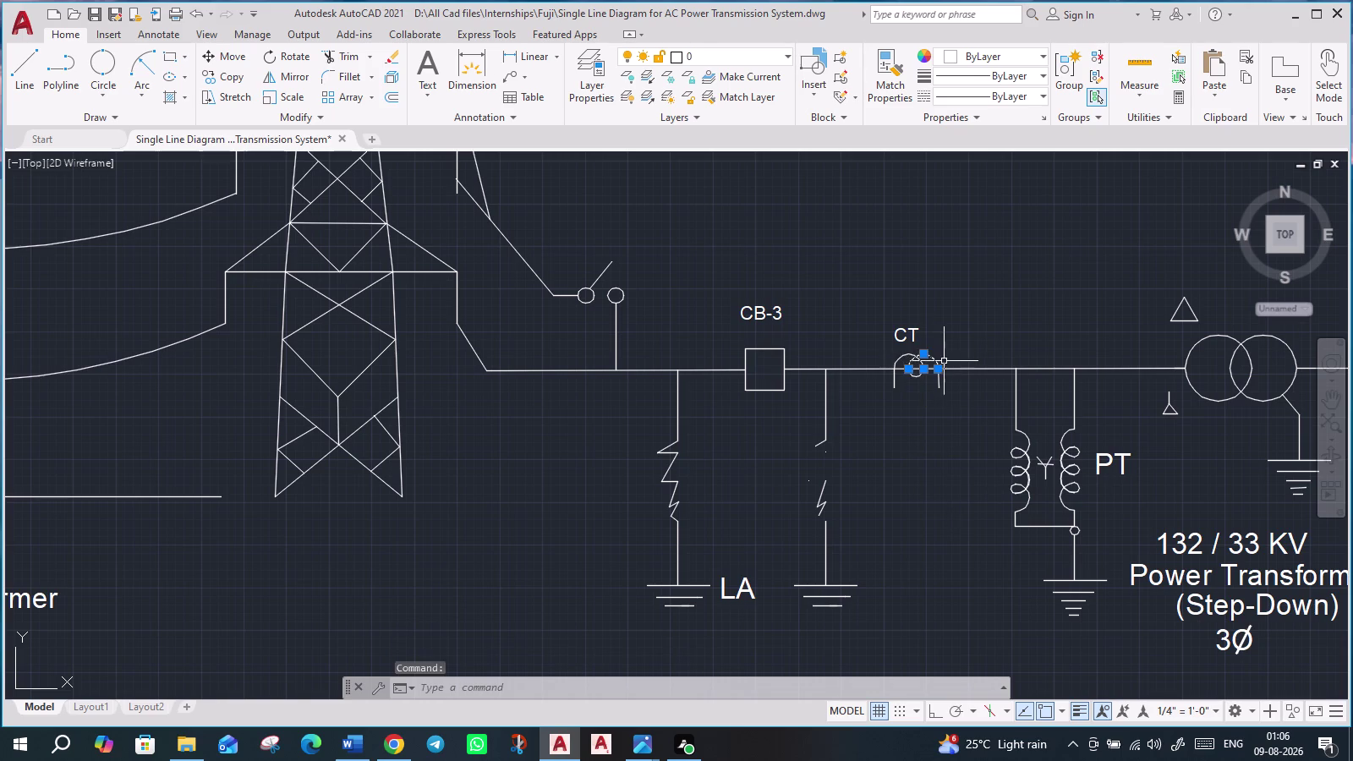
Window-select the CT symbol with its arcs and copy it.
scroll(up, 3)
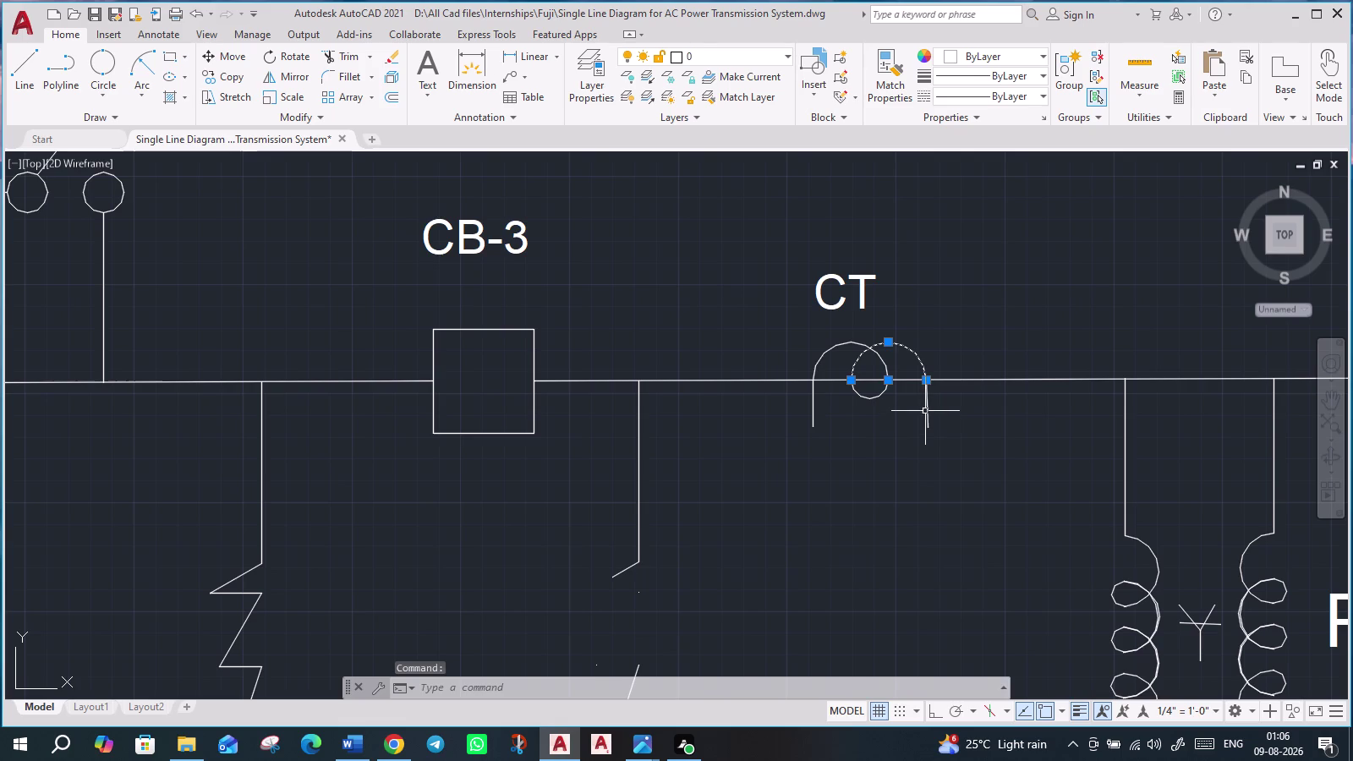
click(928, 409)
click(876, 394)
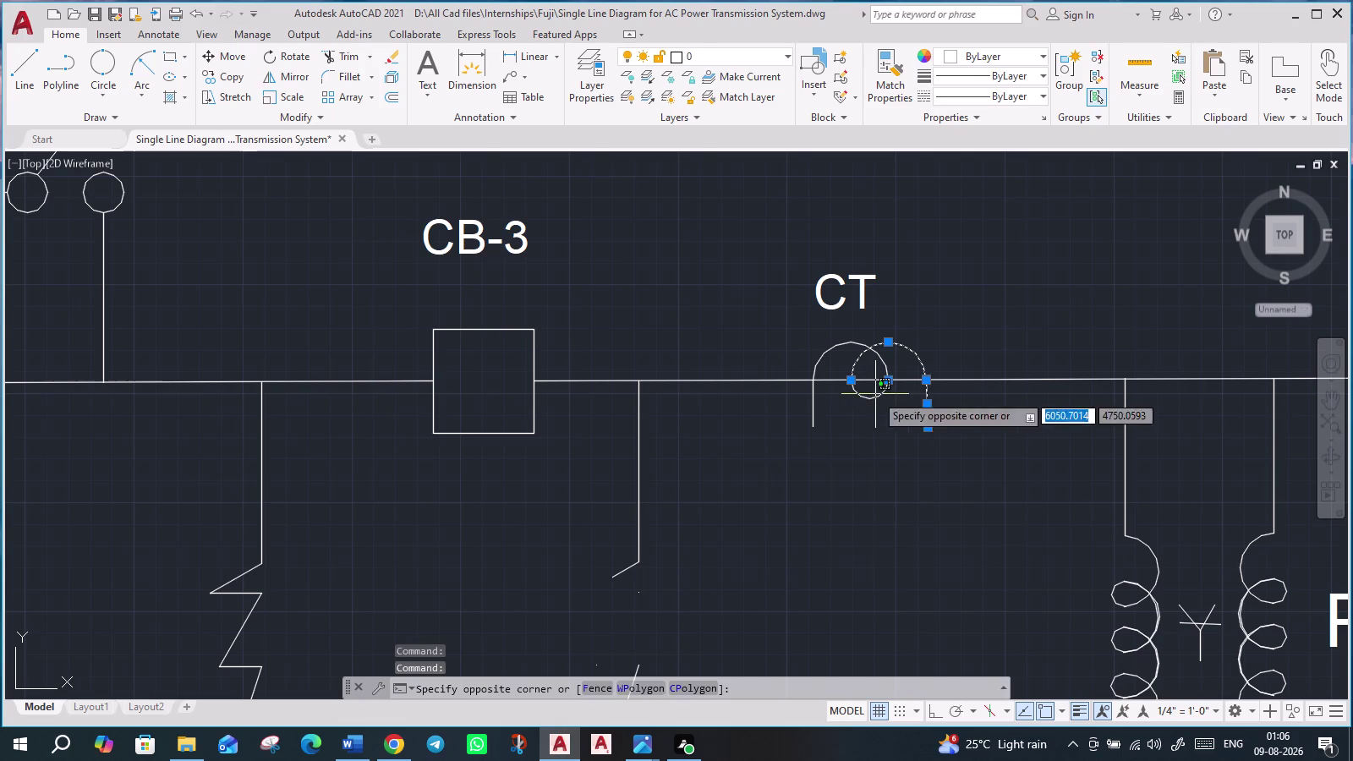
click(859, 453)
click(814, 405)
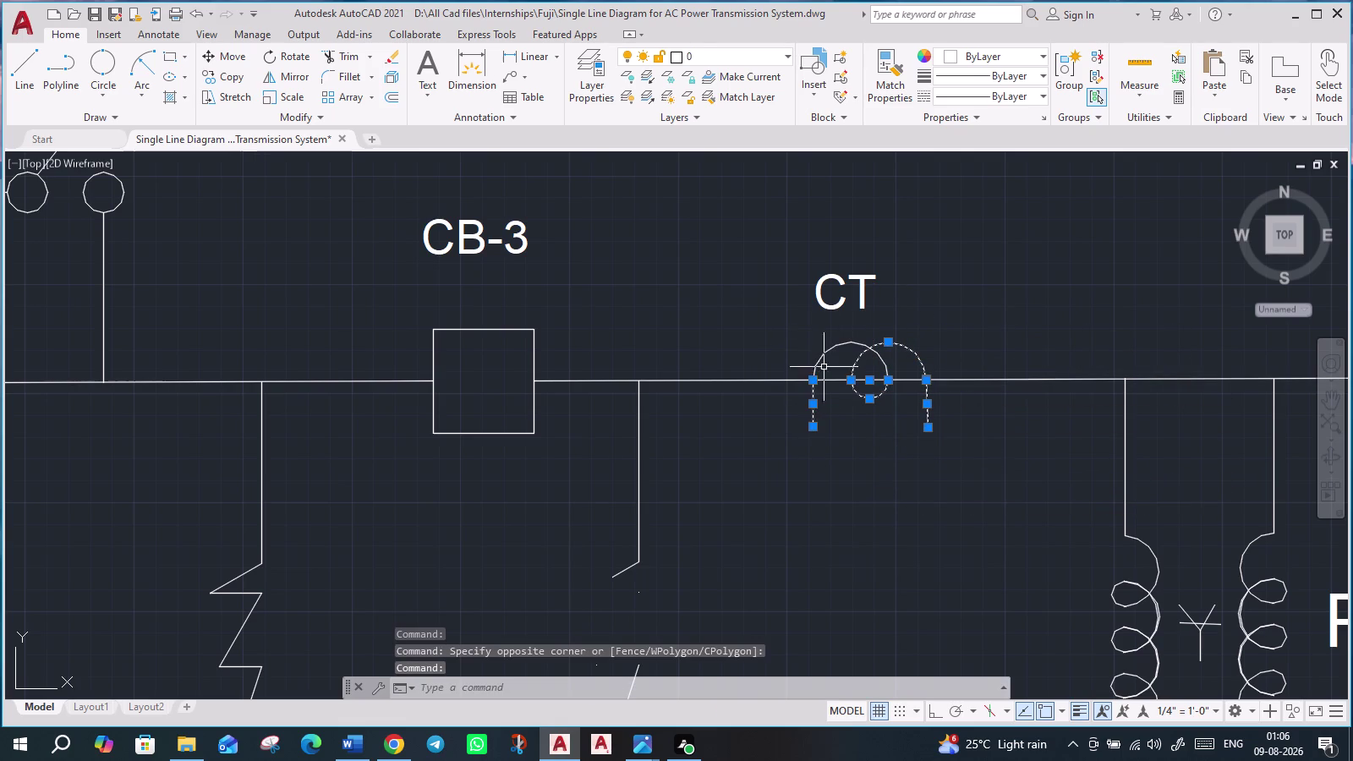
click(837, 345)
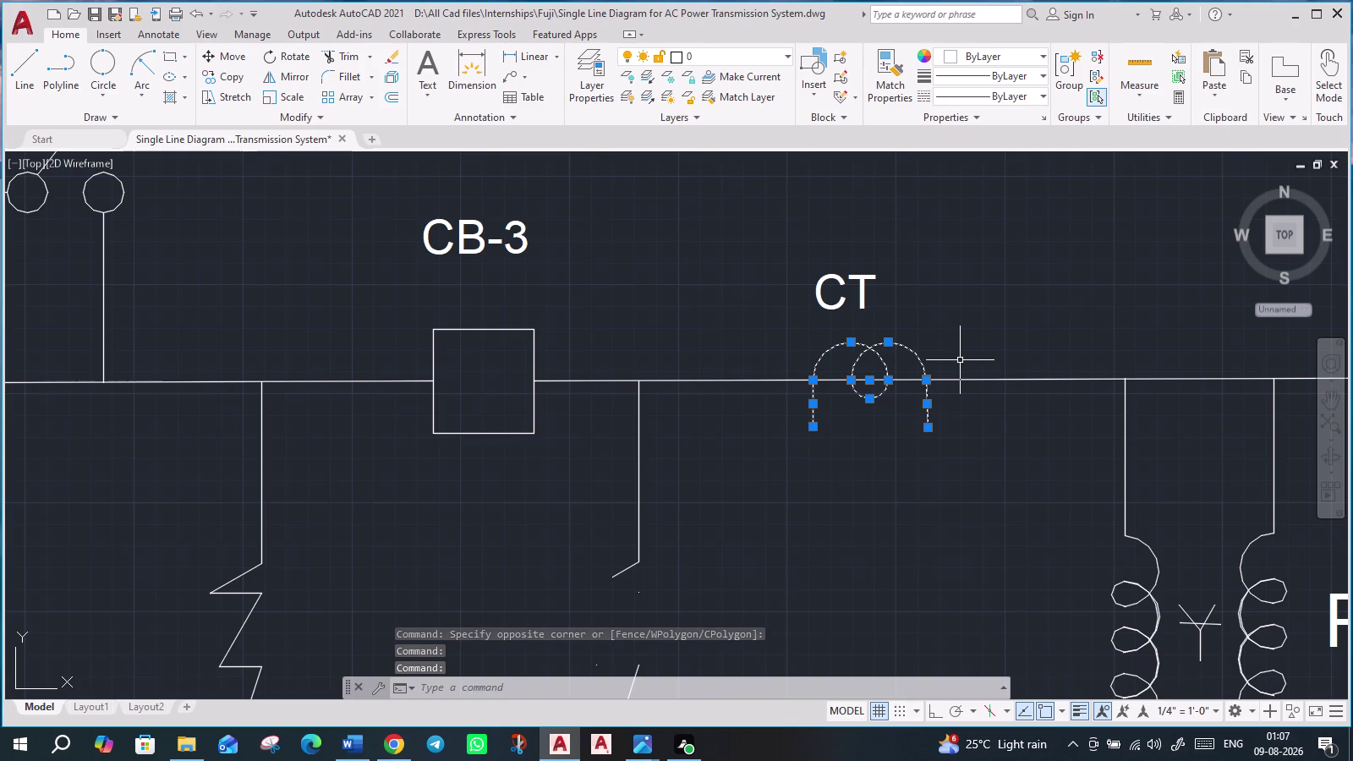
key(ctrl+c)
Paste the CT copy into the LEGEND box below the switch symbol.
scroll(down, 3)
middle_drag(861, 548, 923, 410)
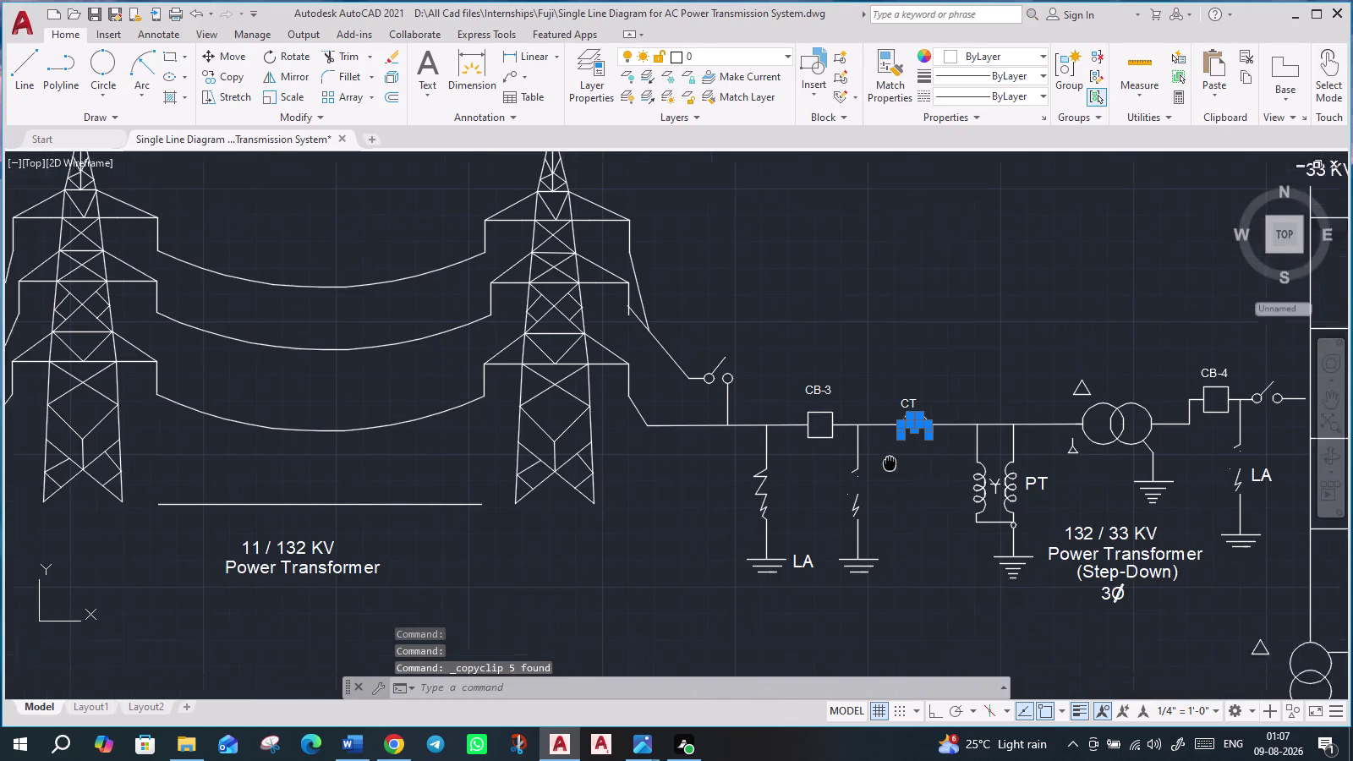
middle_drag(922, 410, 1099, 165)
scroll(down, 3)
middle_drag(614, 511, 749, 368)
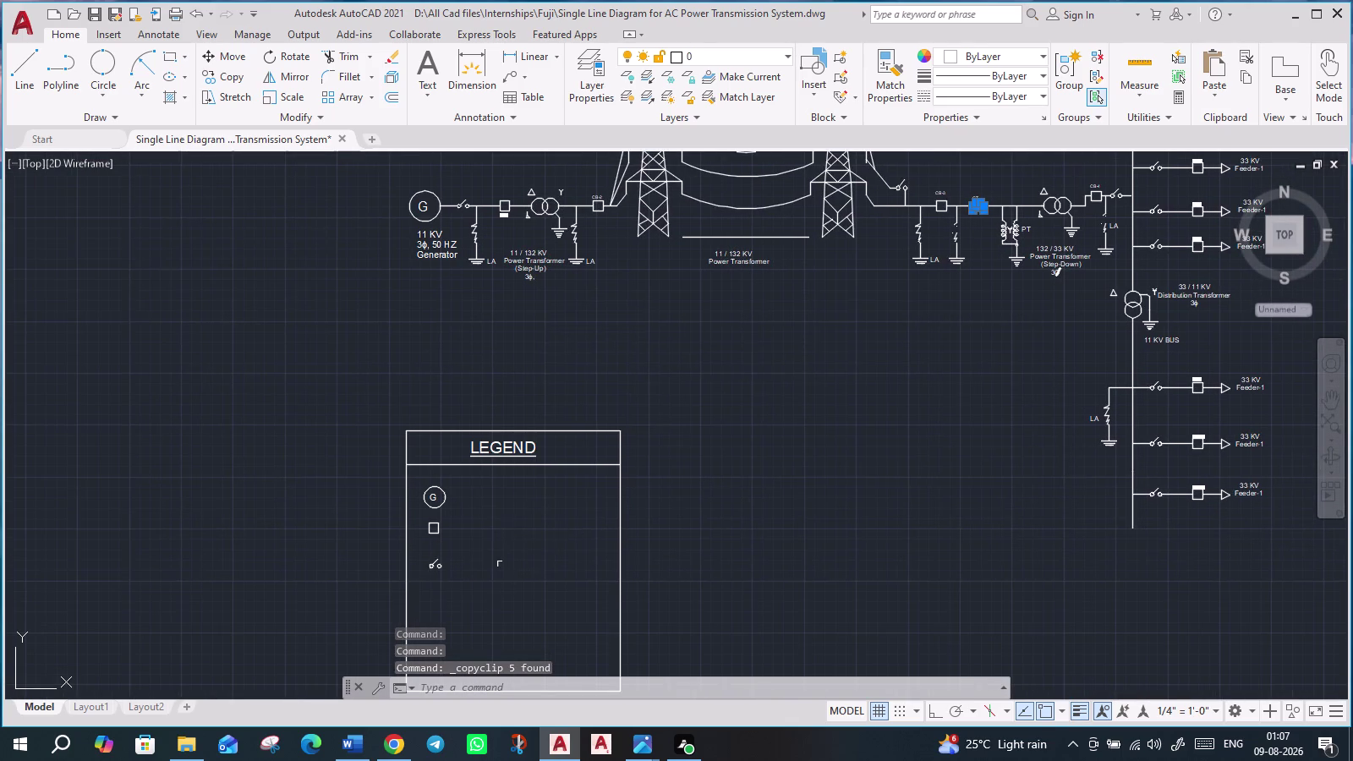
key(ctrl+v)
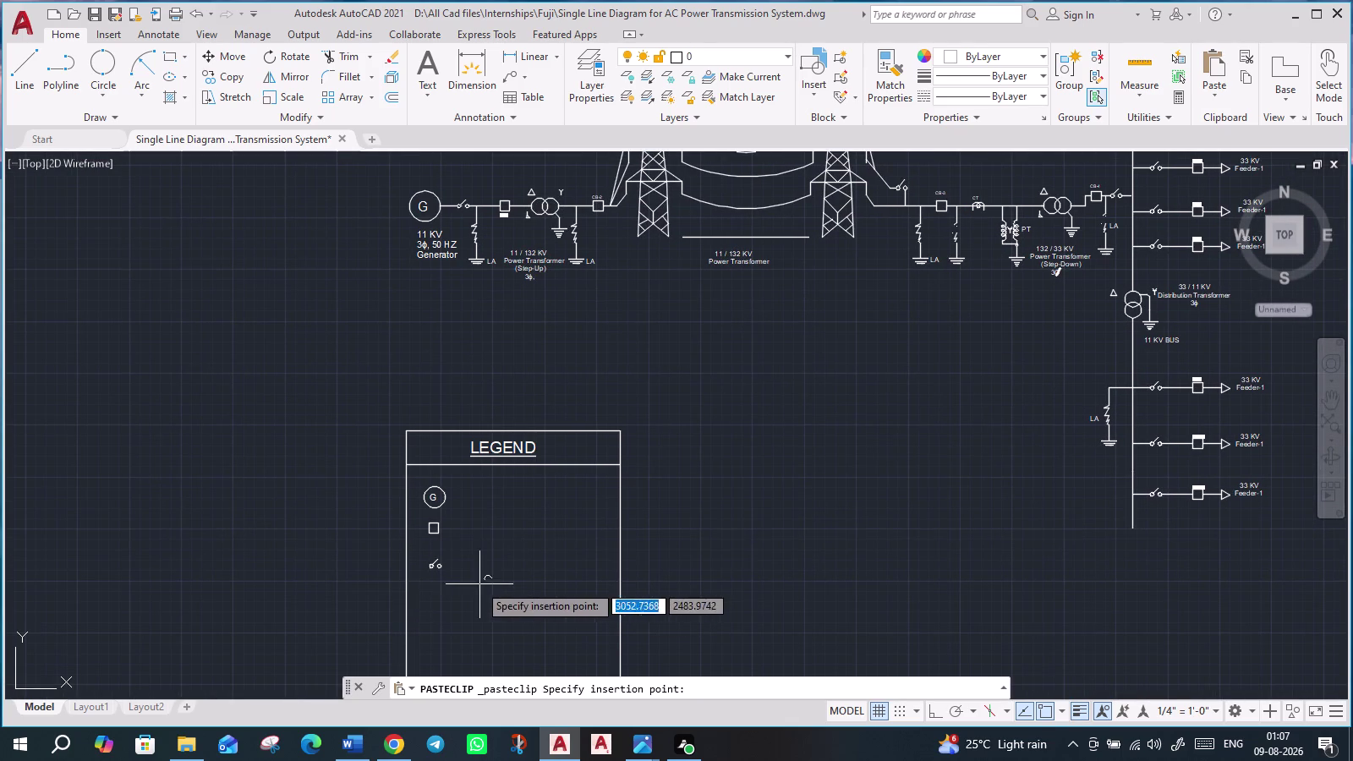
click(431, 608)
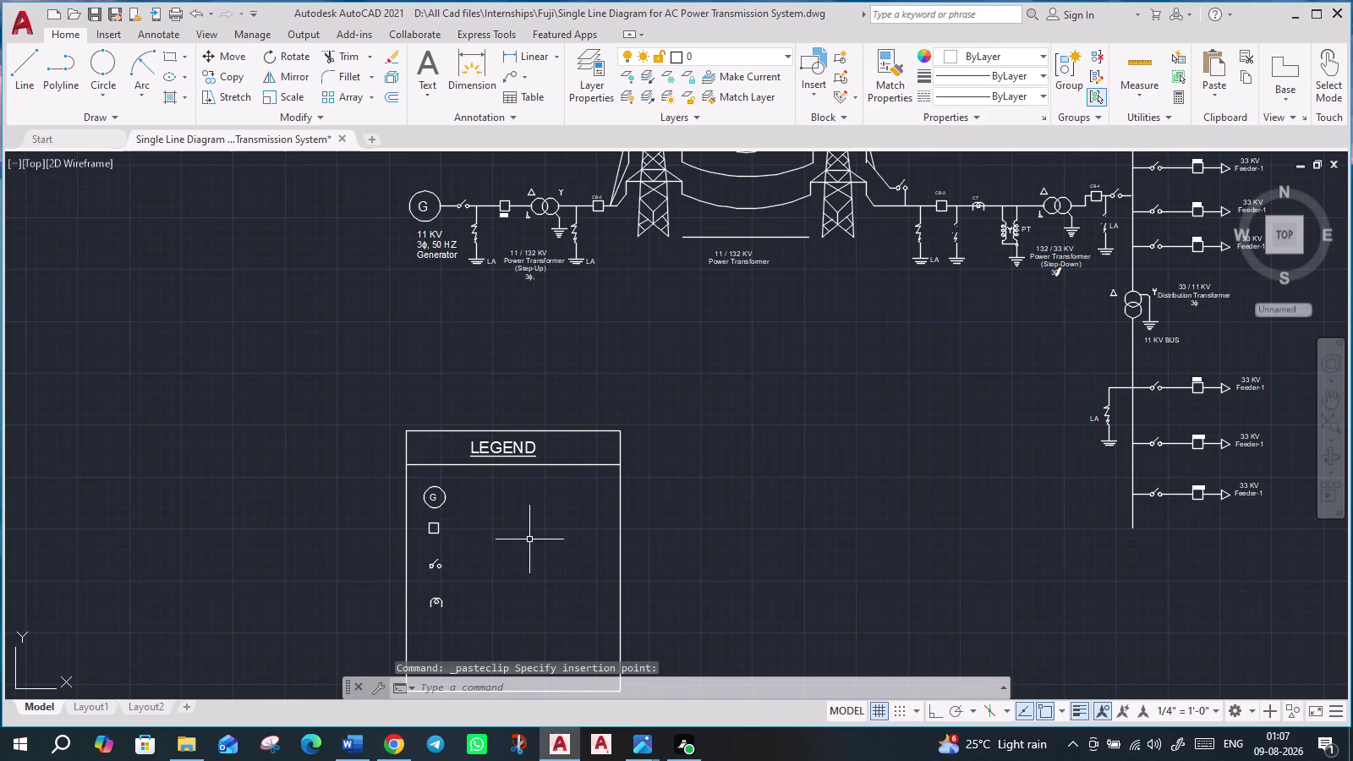
scroll(down, 3)
scroll(up, 3)
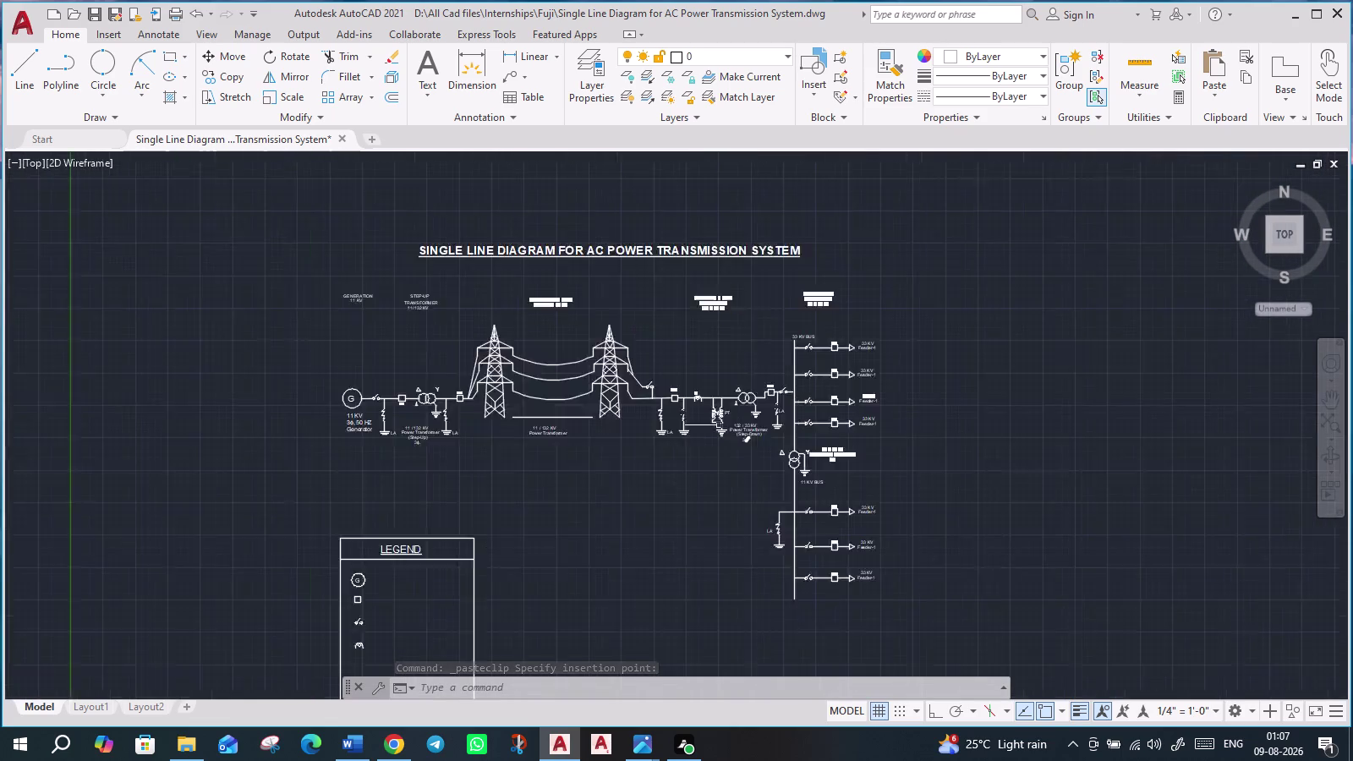
scroll(up, 3)
scroll(up, 3)
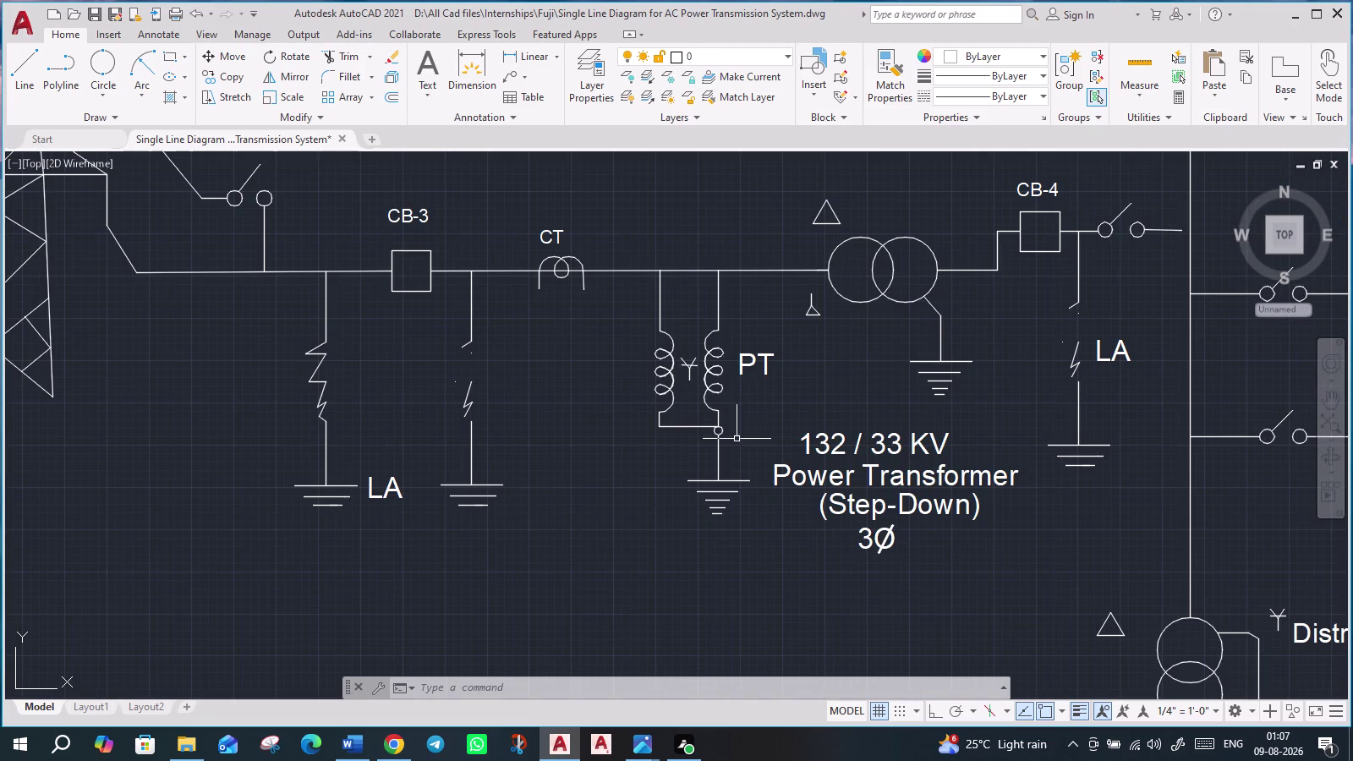
click(763, 525)
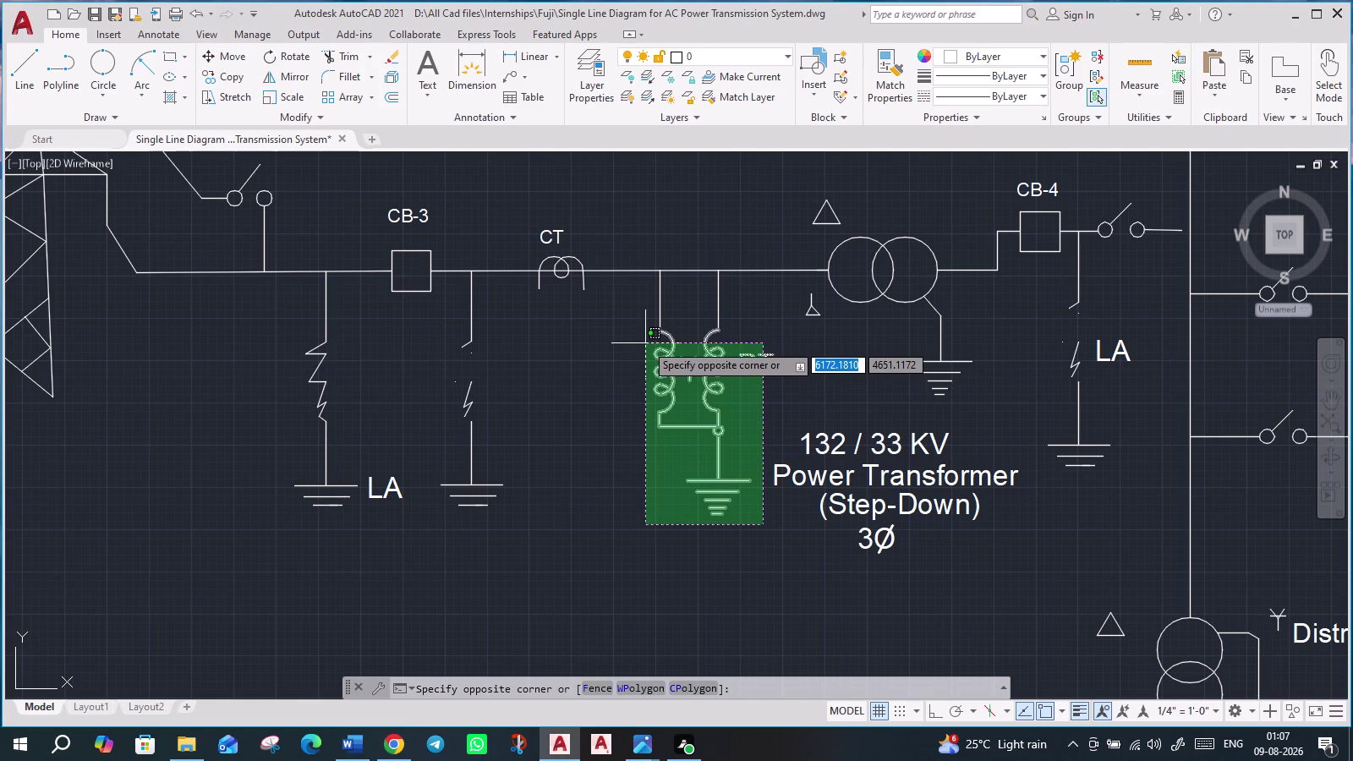
click(645, 344)
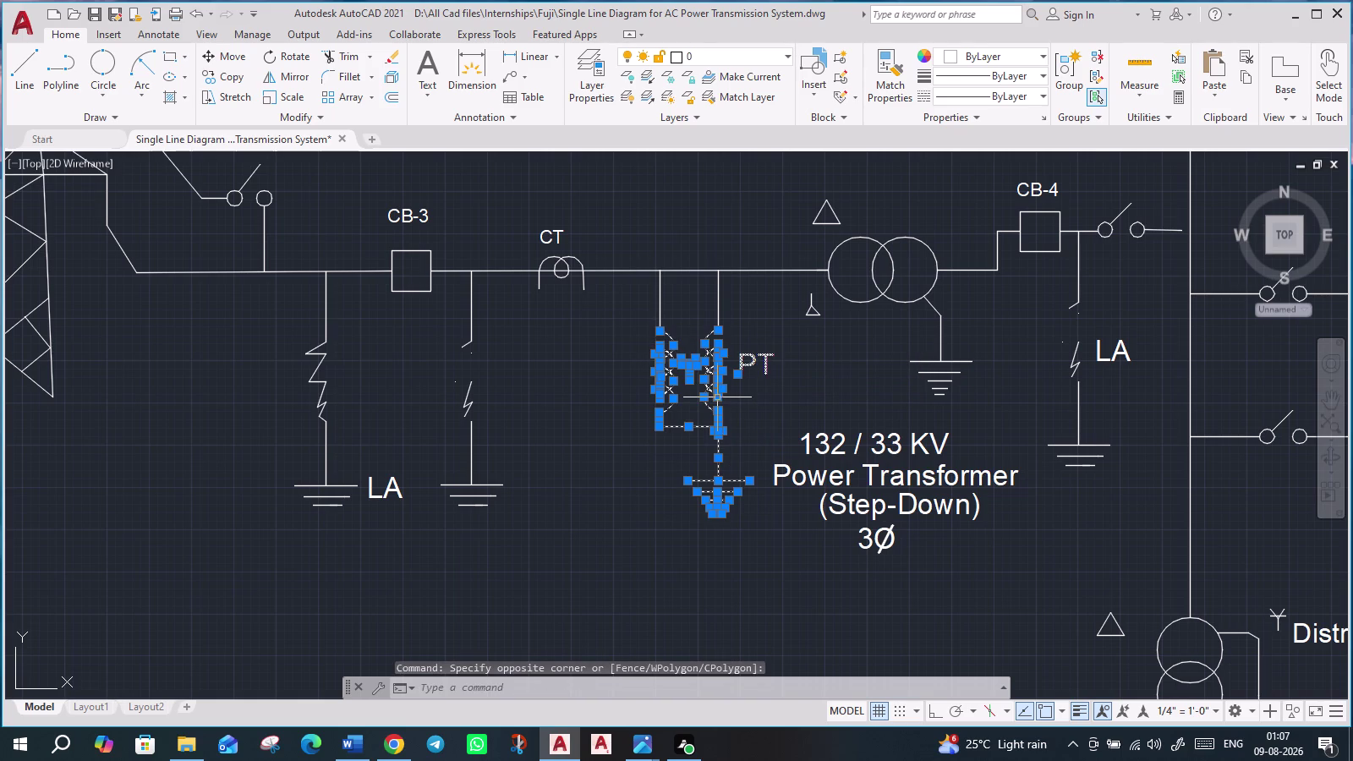
Paste a copy of the PT symbol into the legend below the CT.
key(ctrl+c)
scroll(down, 3)
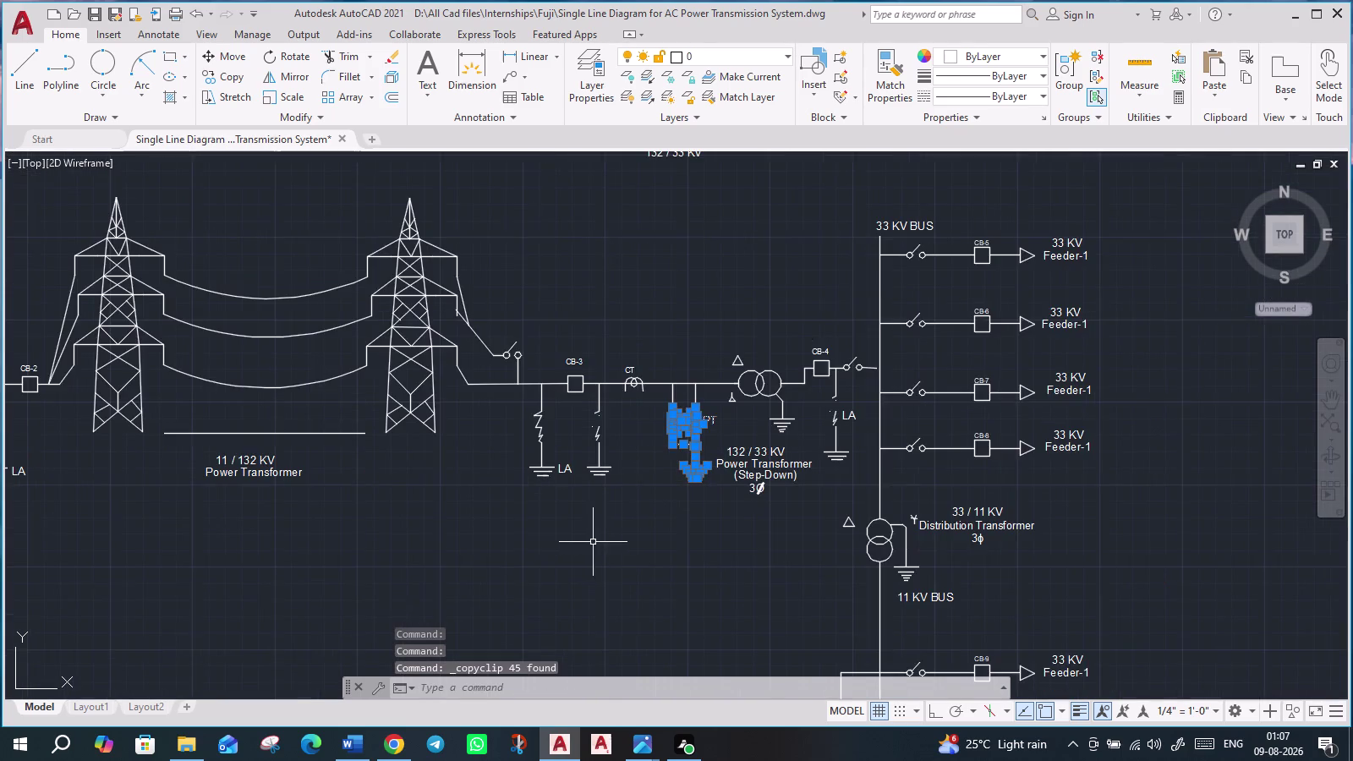
middle_drag(589, 542, 941, 321)
scroll(down, 3)
middle_drag(569, 538, 786, 354)
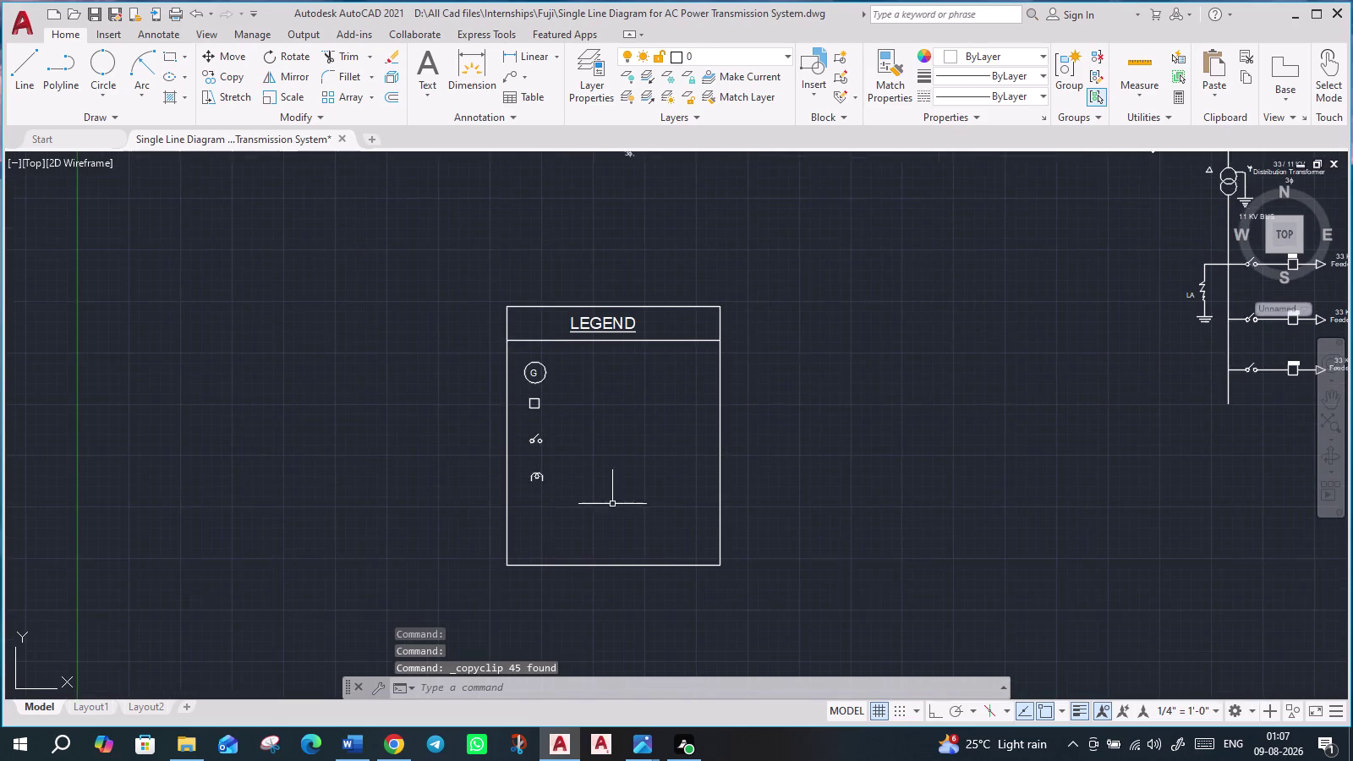
scroll(up, 3)
key(ctrl+v)
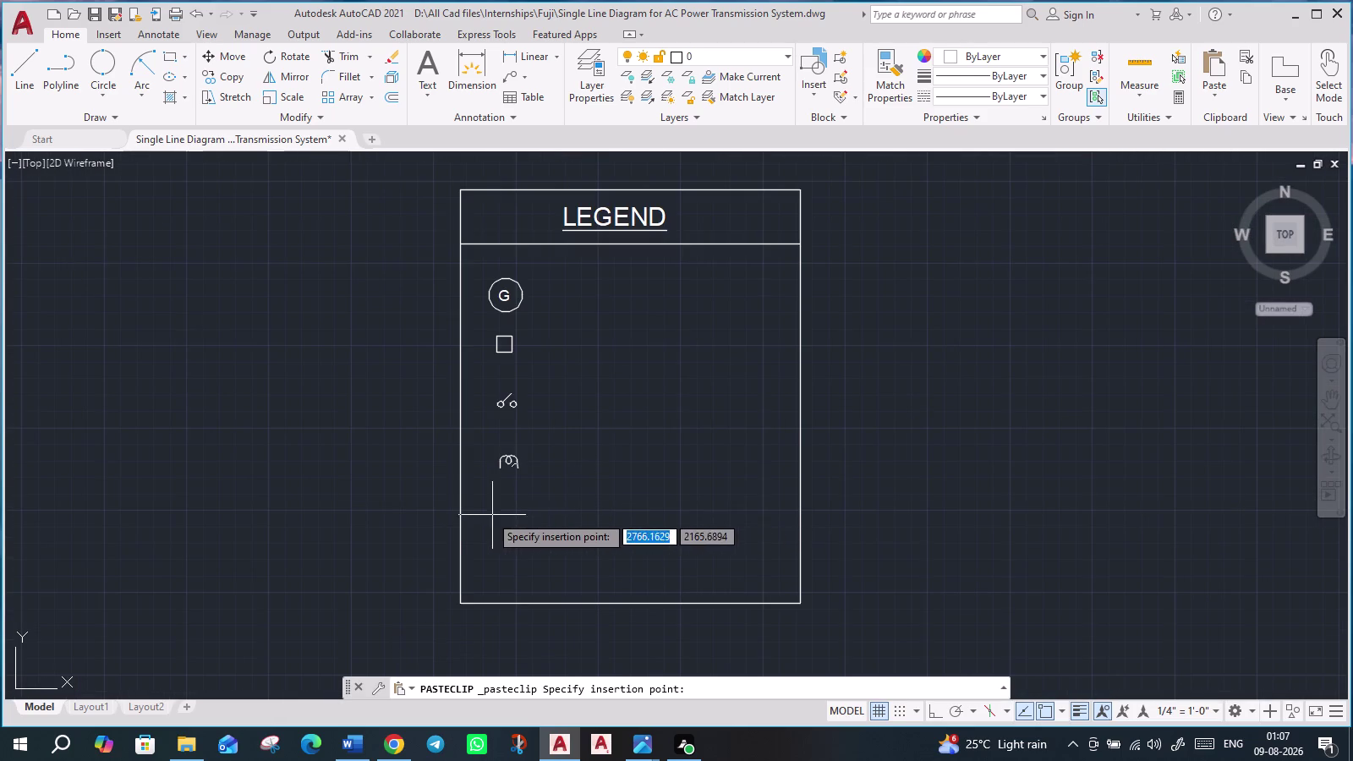
click(491, 558)
scroll(up, 3)
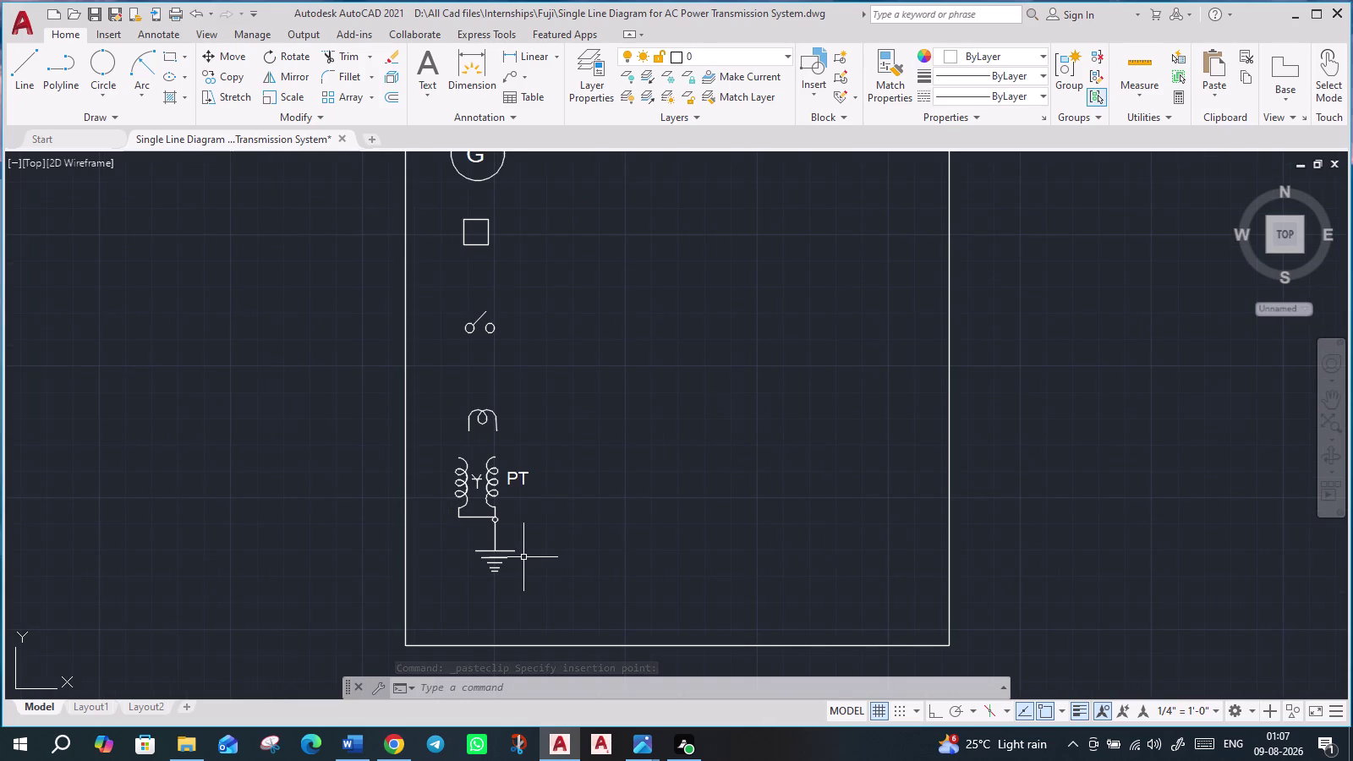
scroll(up, 3)
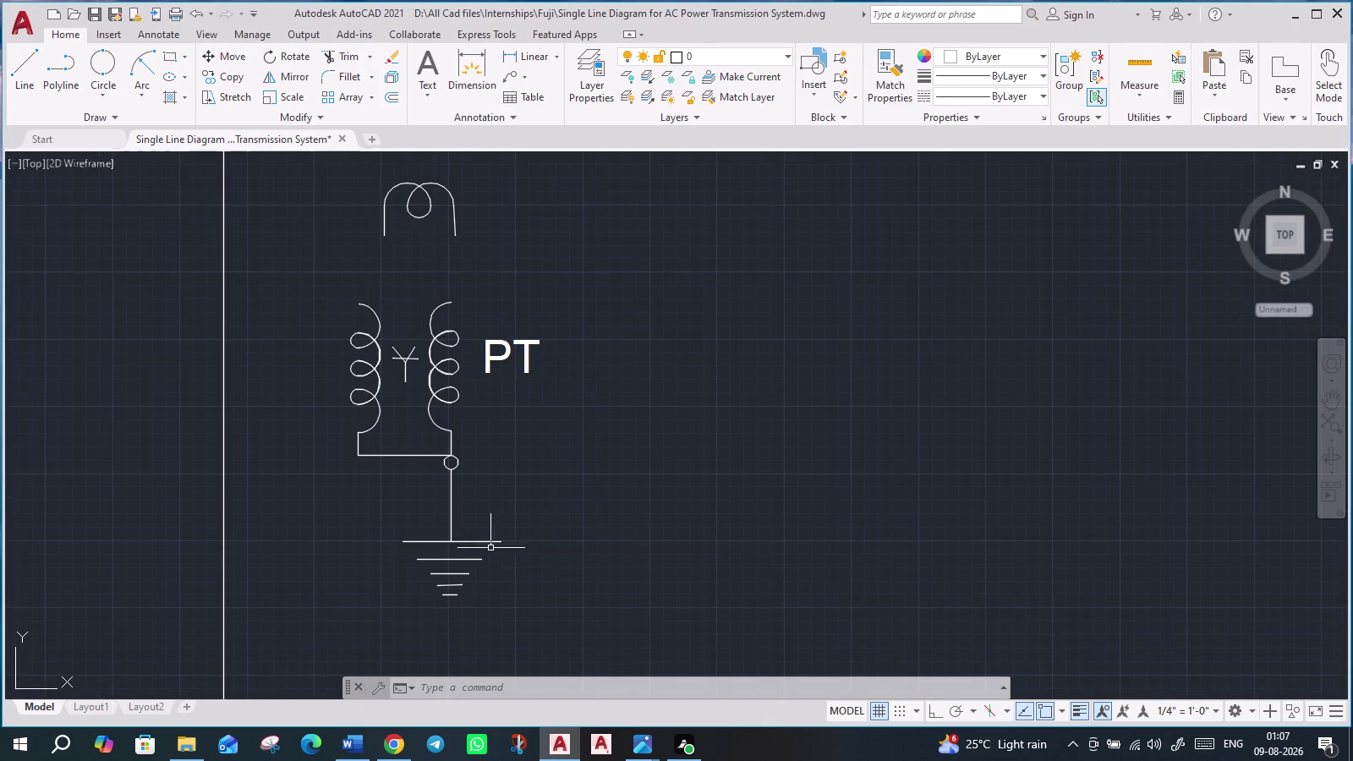
Delete the ground lead and ground symbol from the legend's PT copy.
click(453, 512)
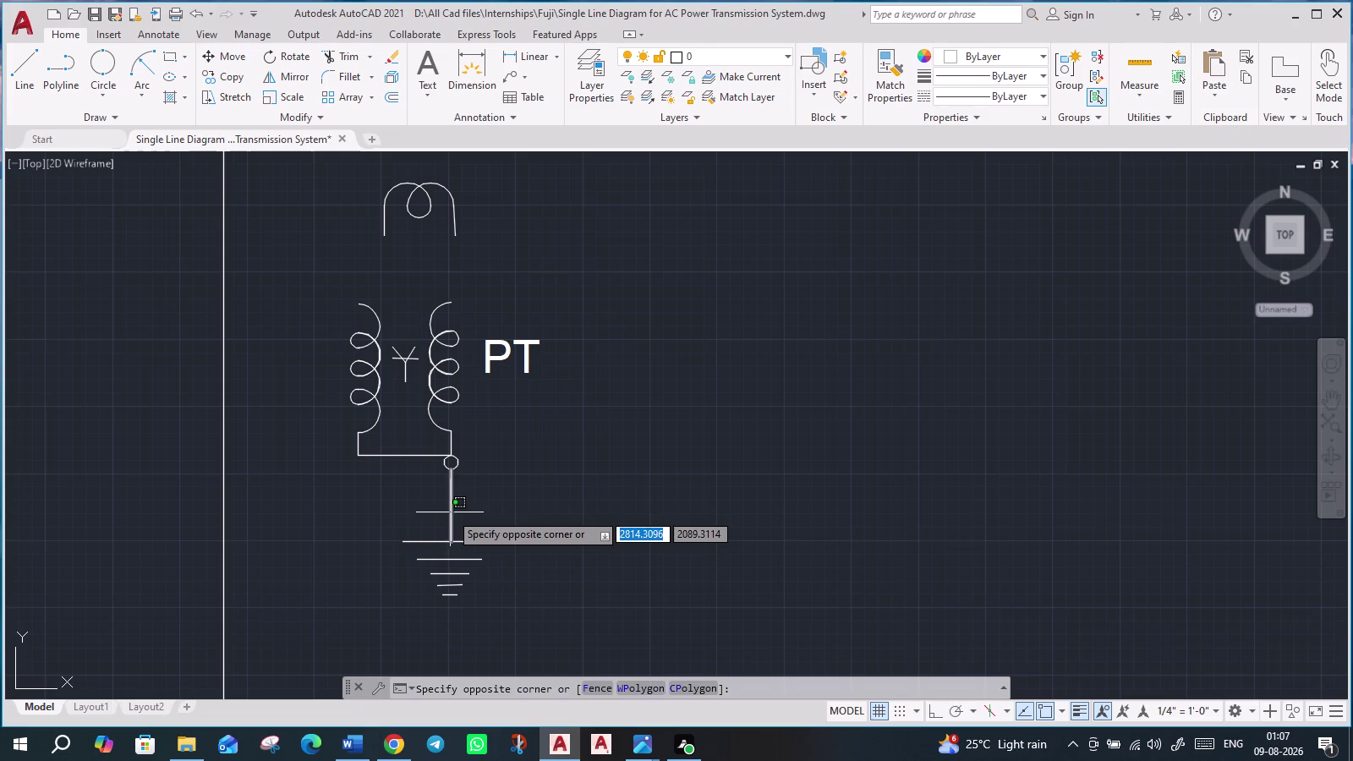
click(450, 513)
key(Delete)
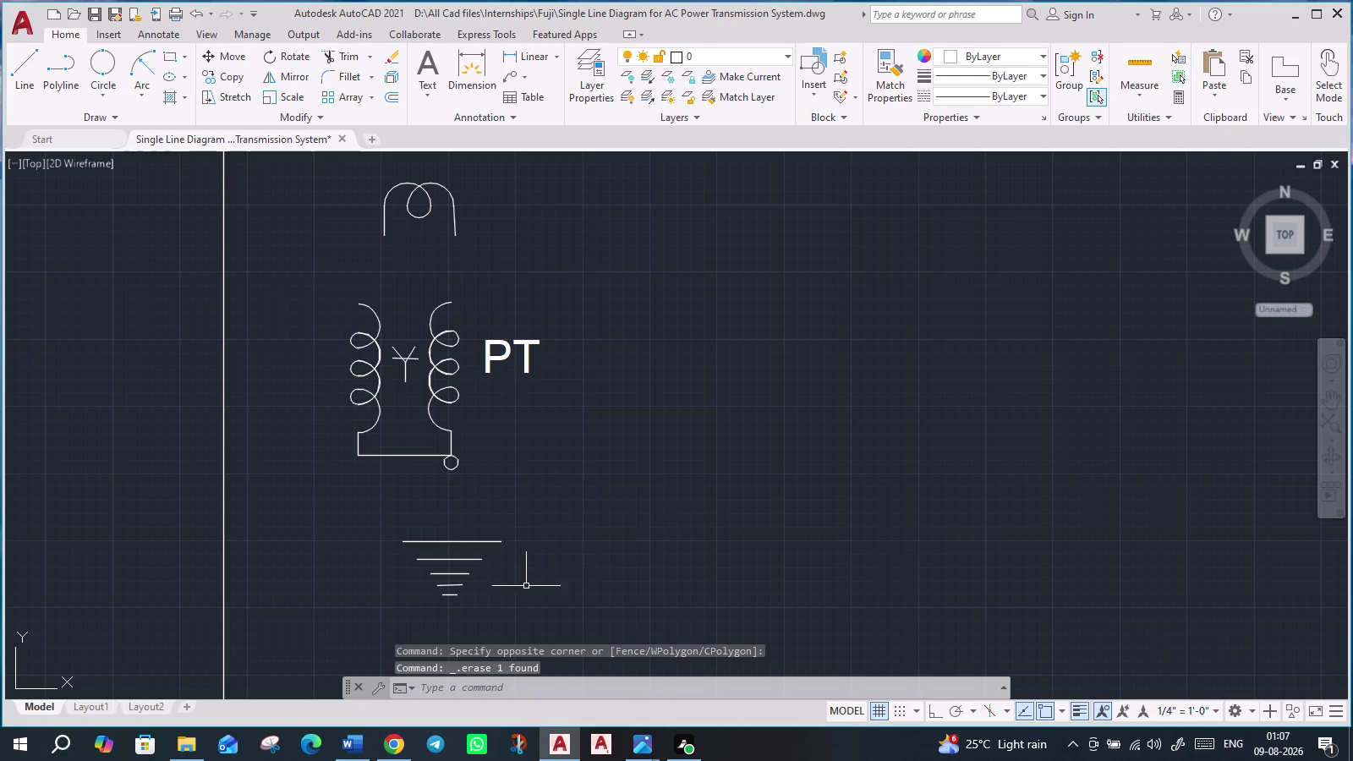
click(530, 608)
click(350, 533)
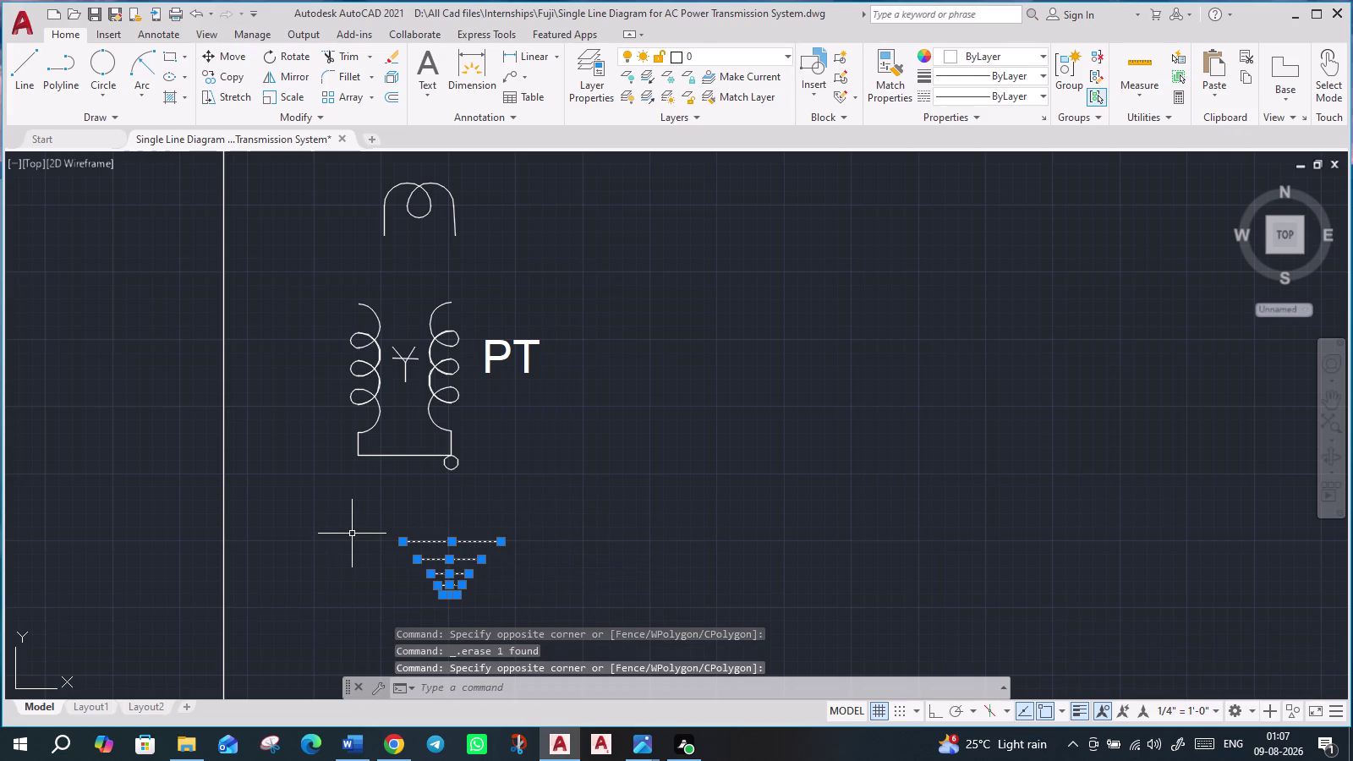
key(Delete)
scroll(down, 3)
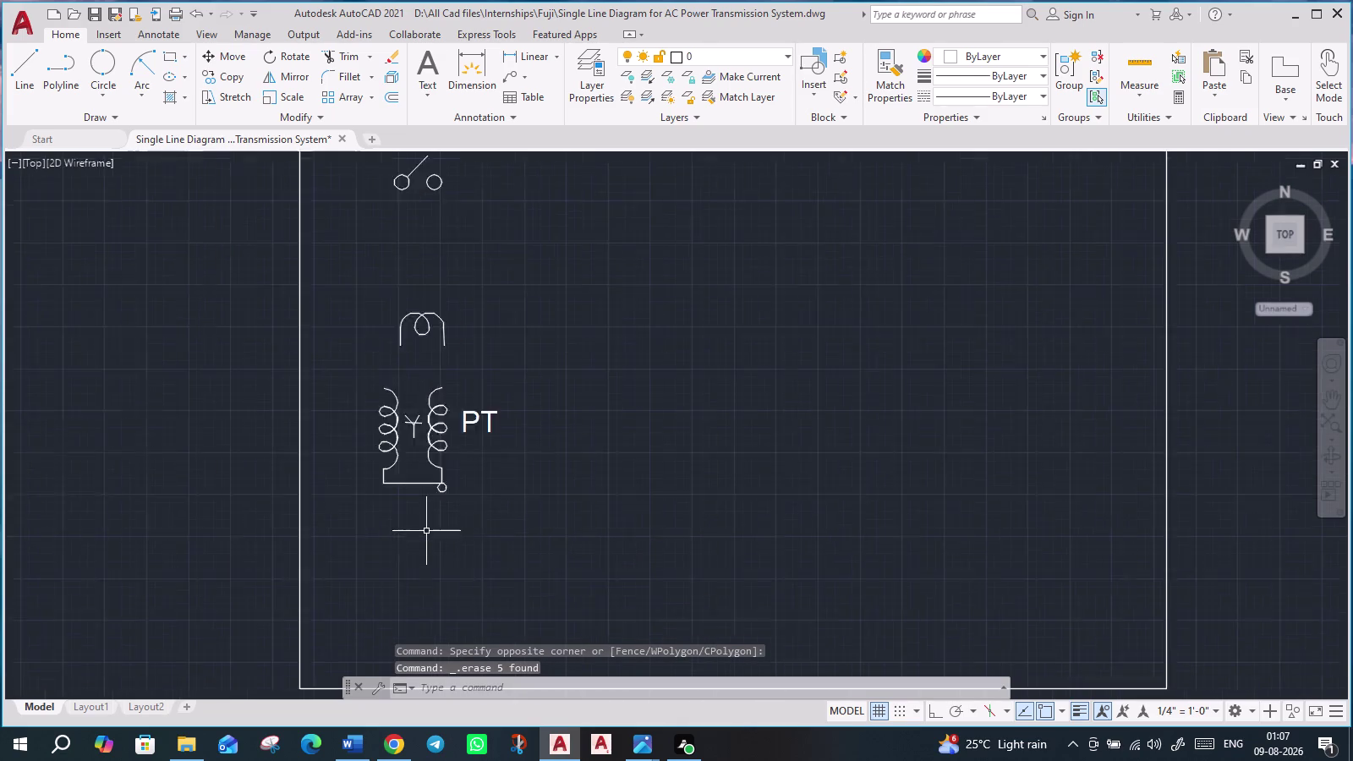
click(466, 521)
click(385, 438)
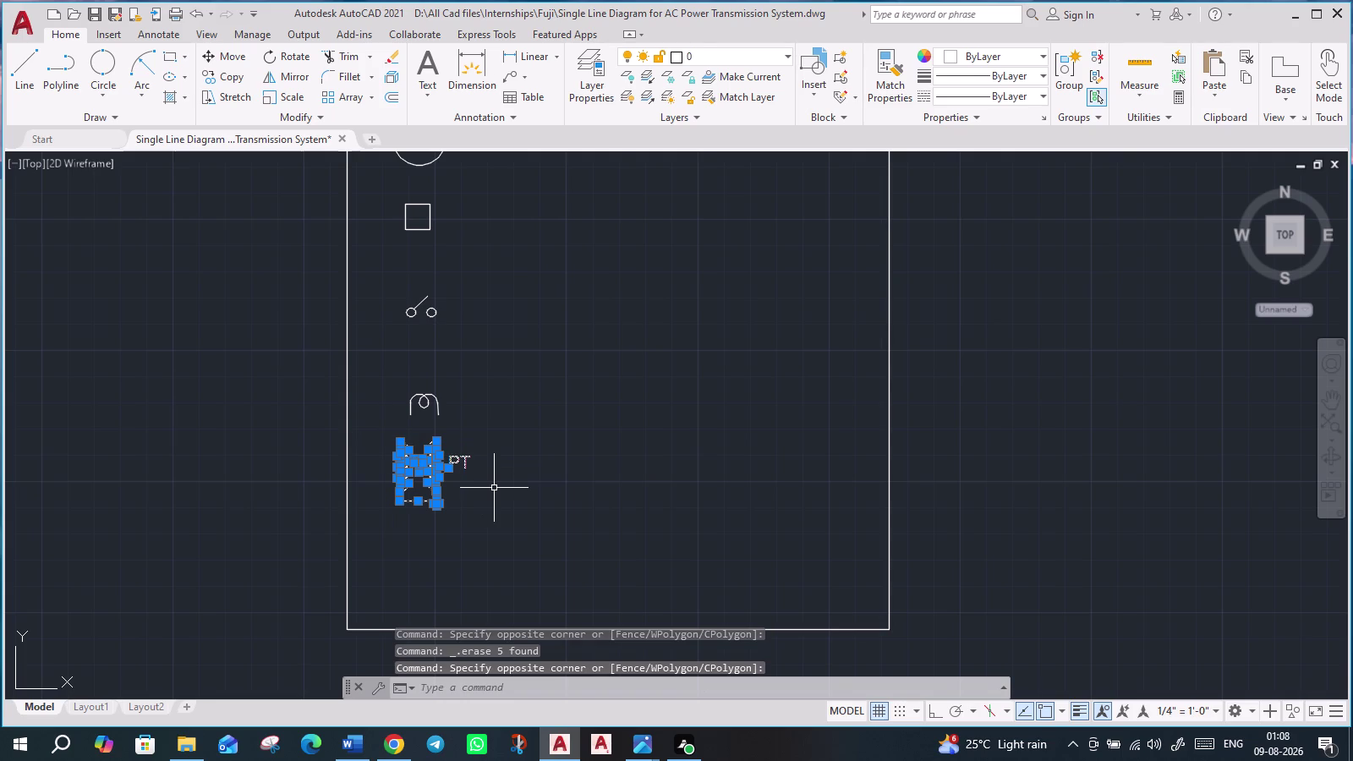
Scale the legend PT symbol down and delete its PT label.
key(s)
key(c)
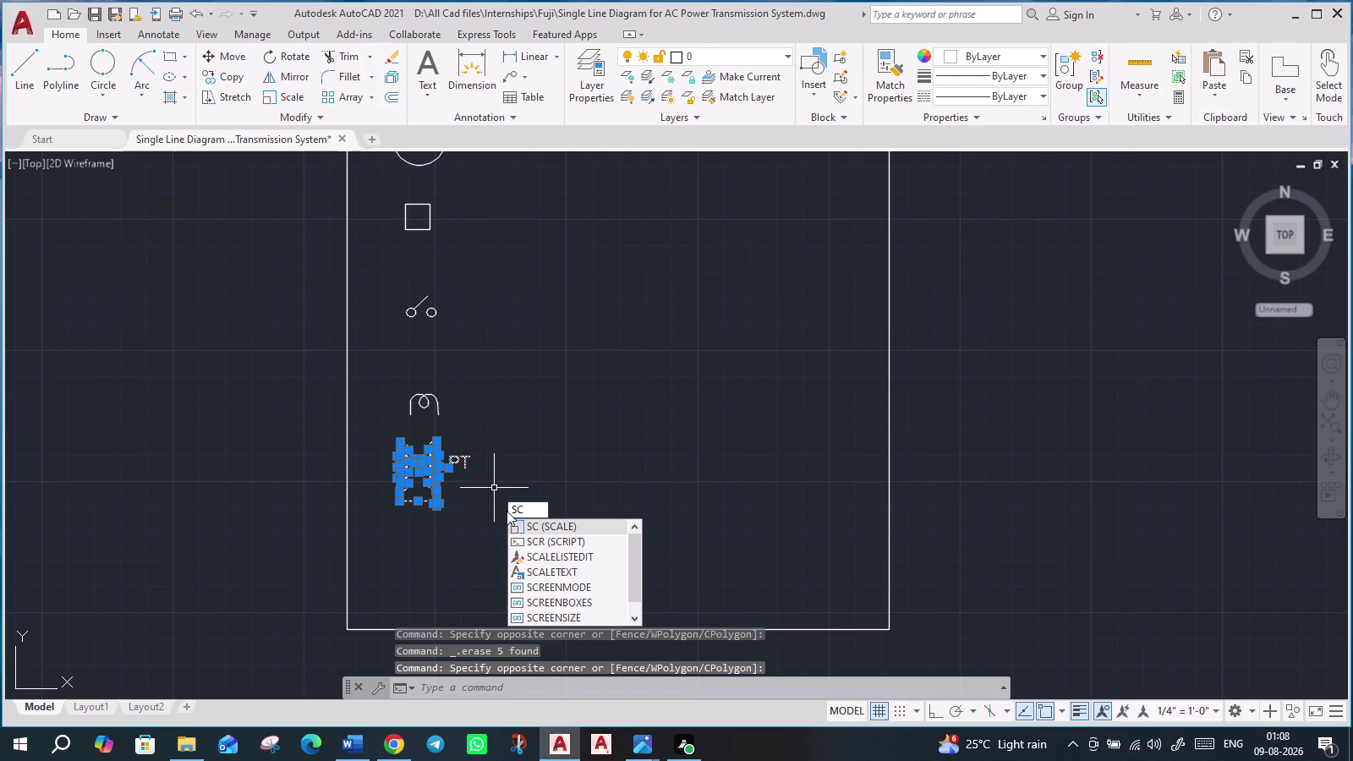
key(Return)
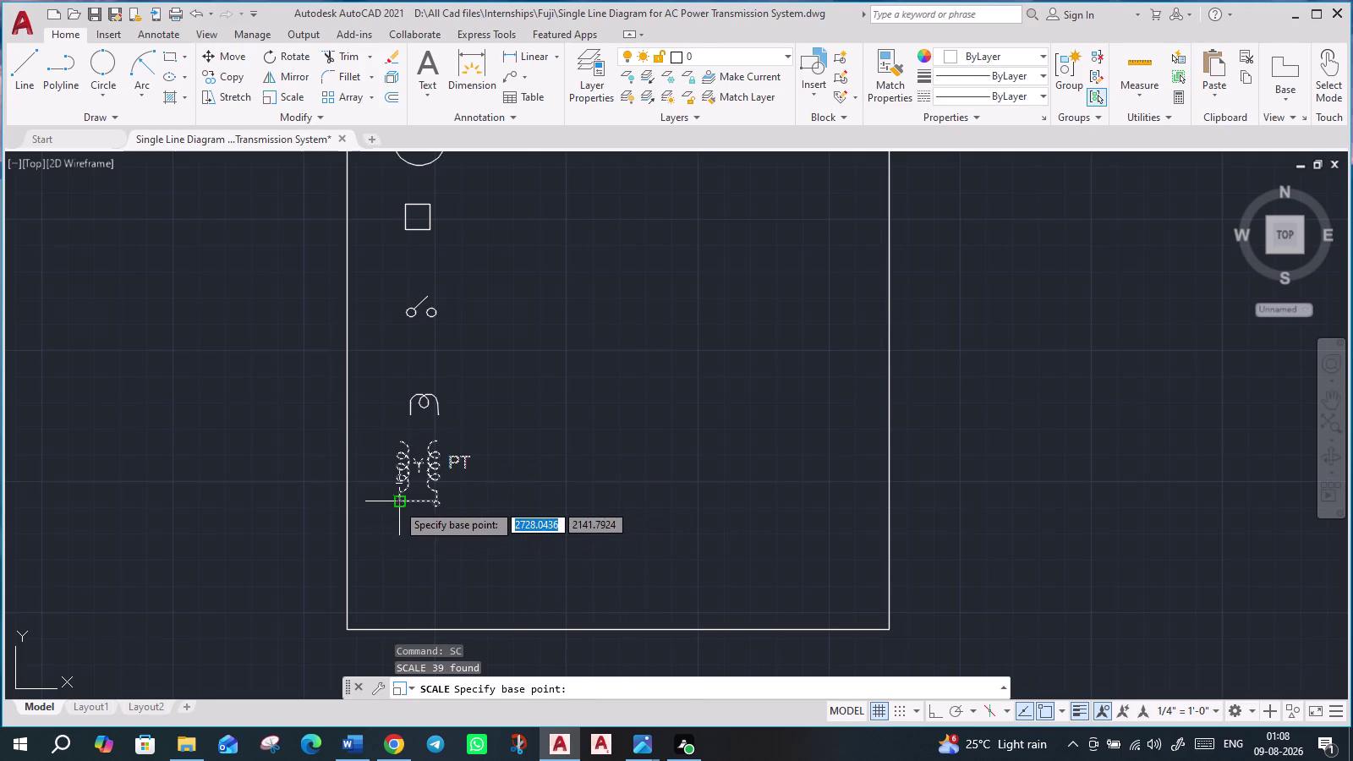
click(396, 503)
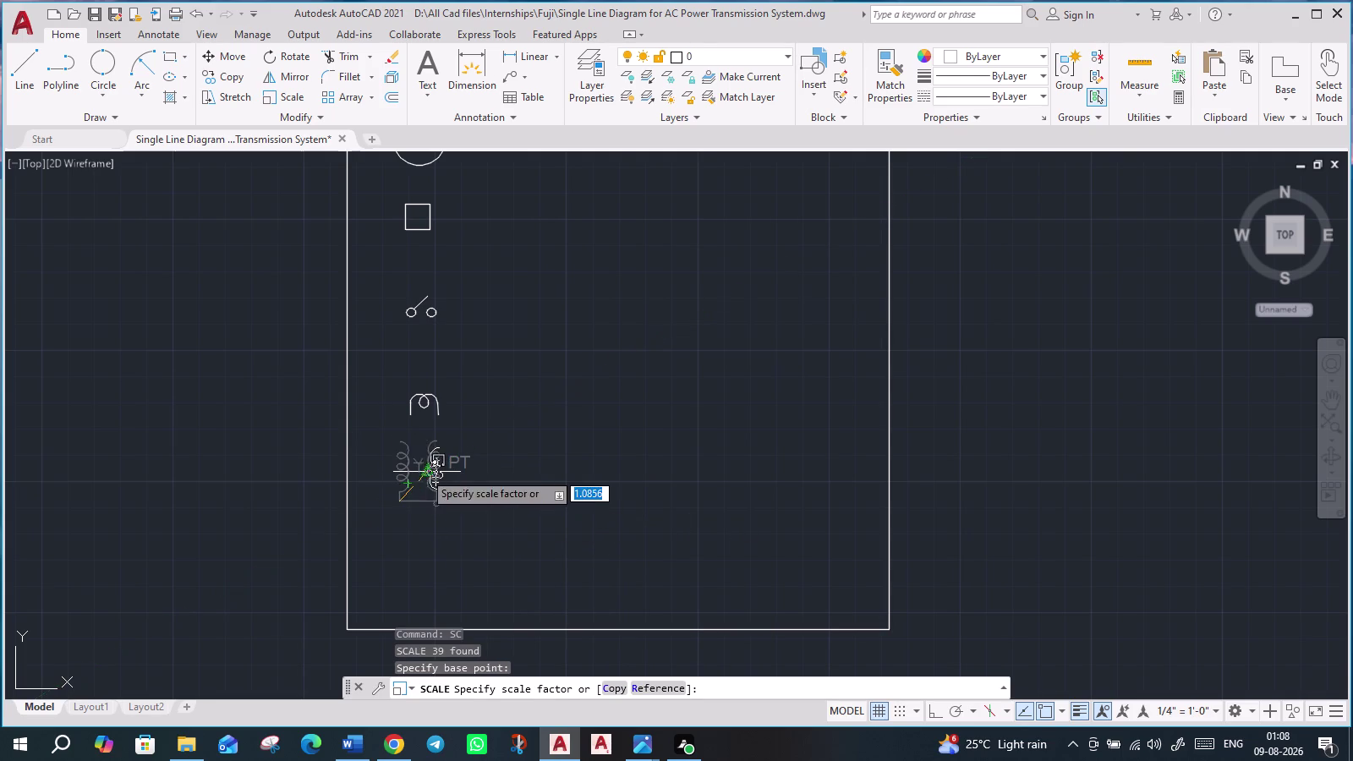
click(407, 480)
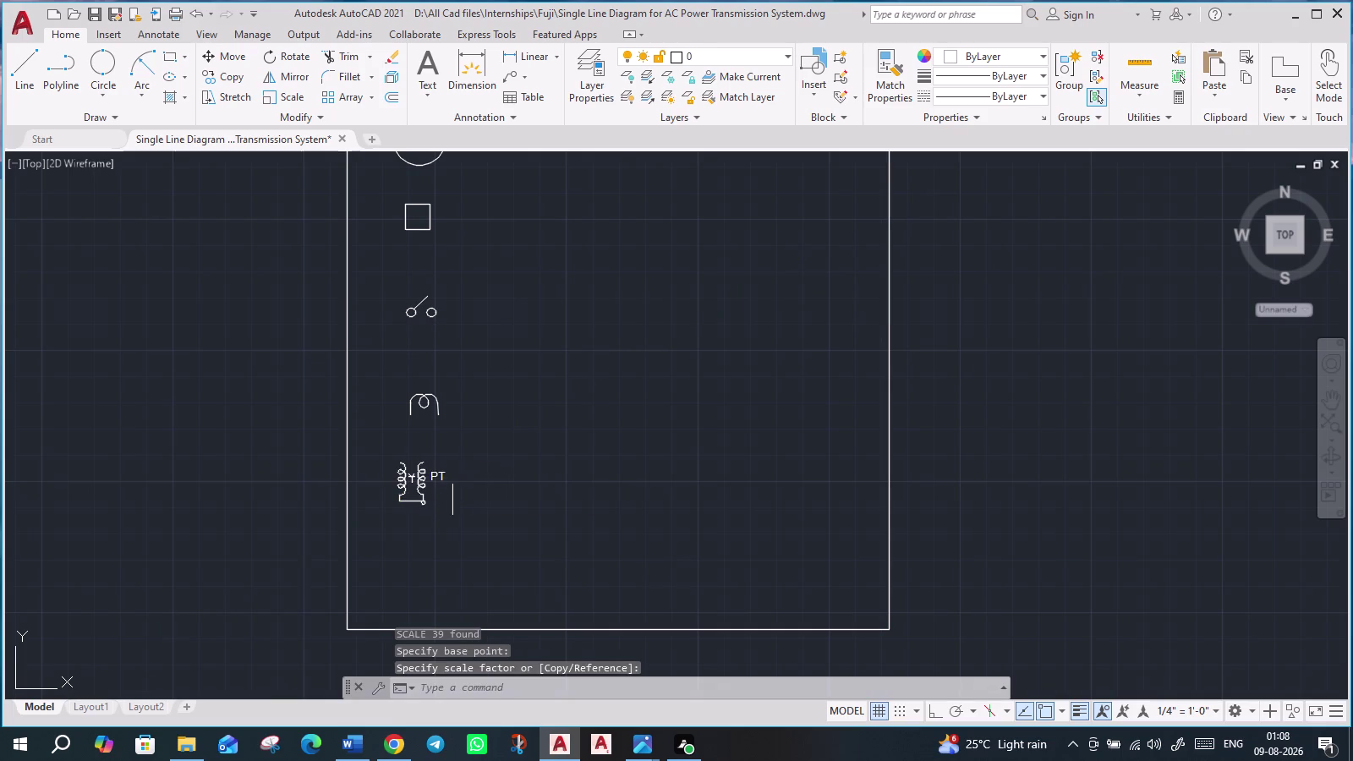
scroll(up, 3)
click(419, 467)
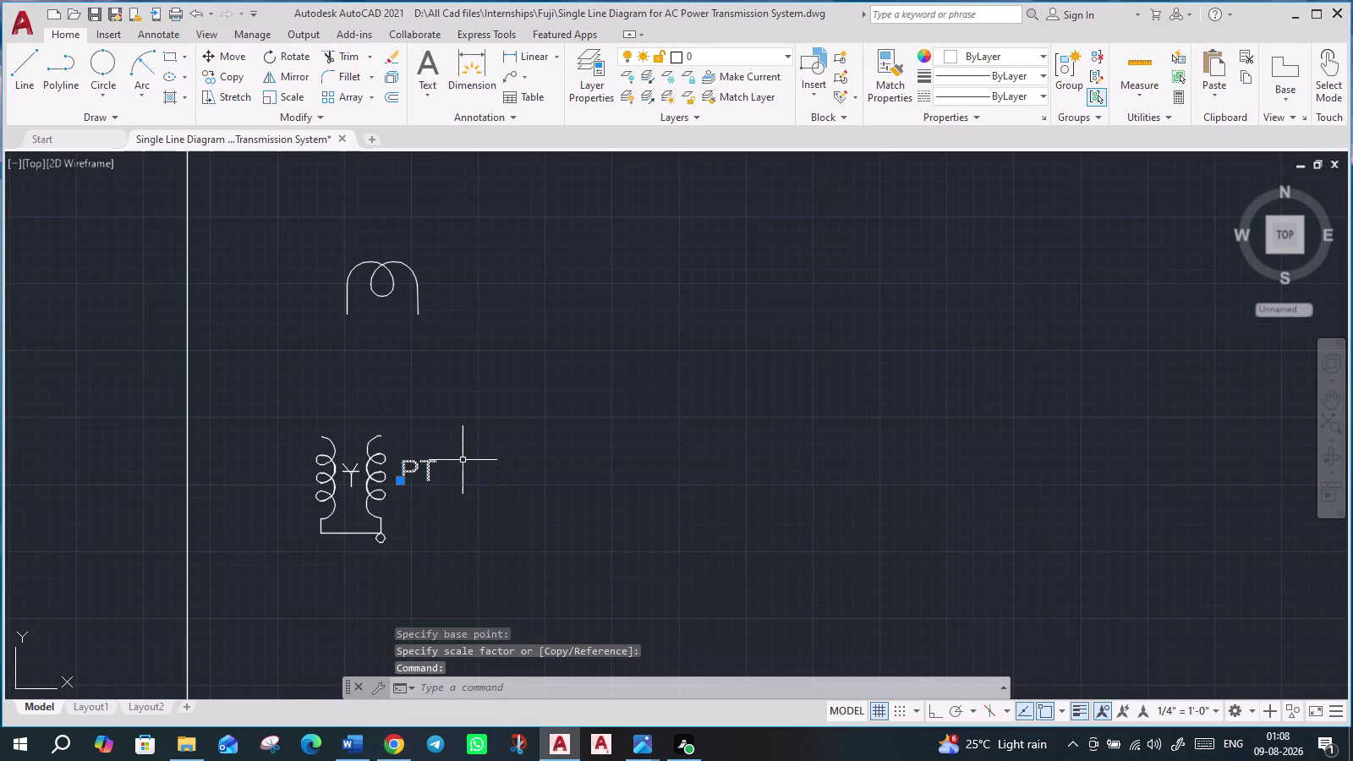
key(Delete)
Cancel an accidental grip stretch on the transformer symbol.
scroll(down, 3)
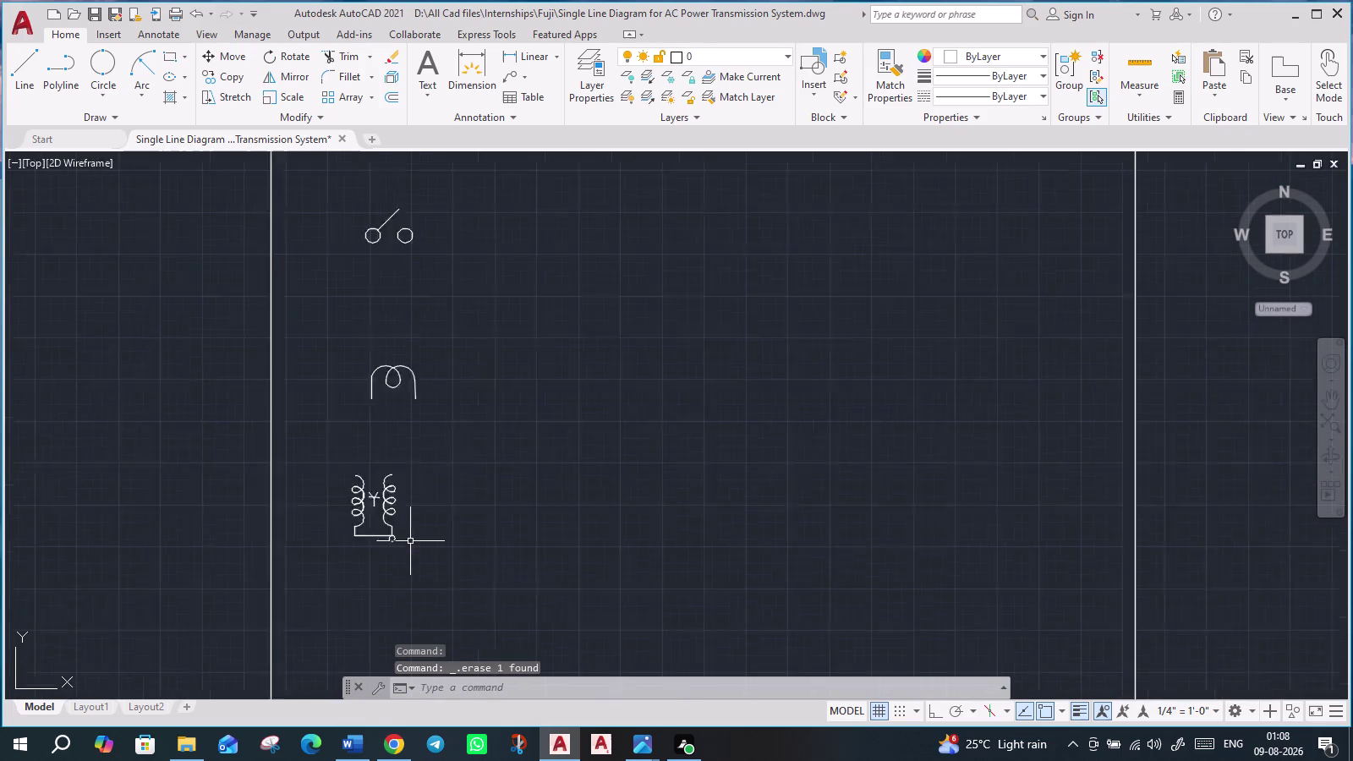
scroll(down, 3)
click(464, 570)
click(356, 486)
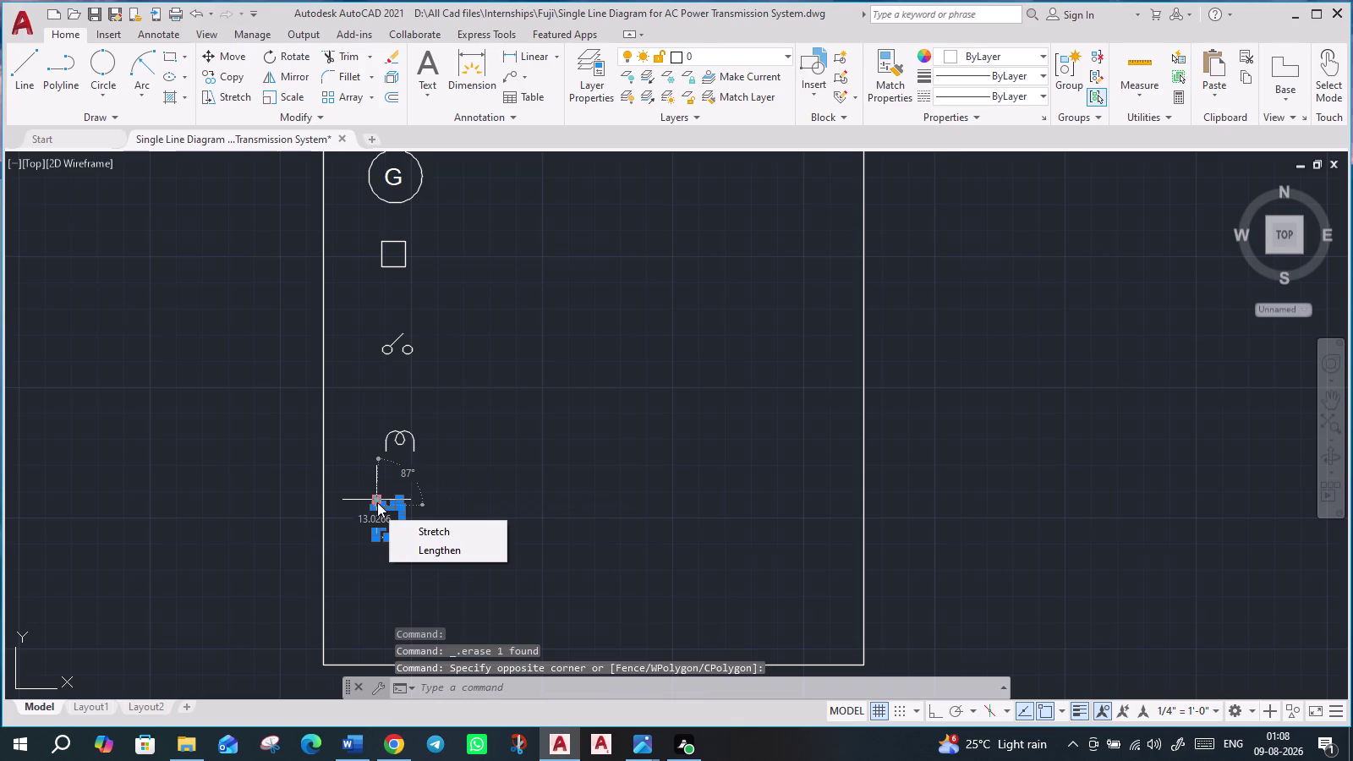
click(377, 502)
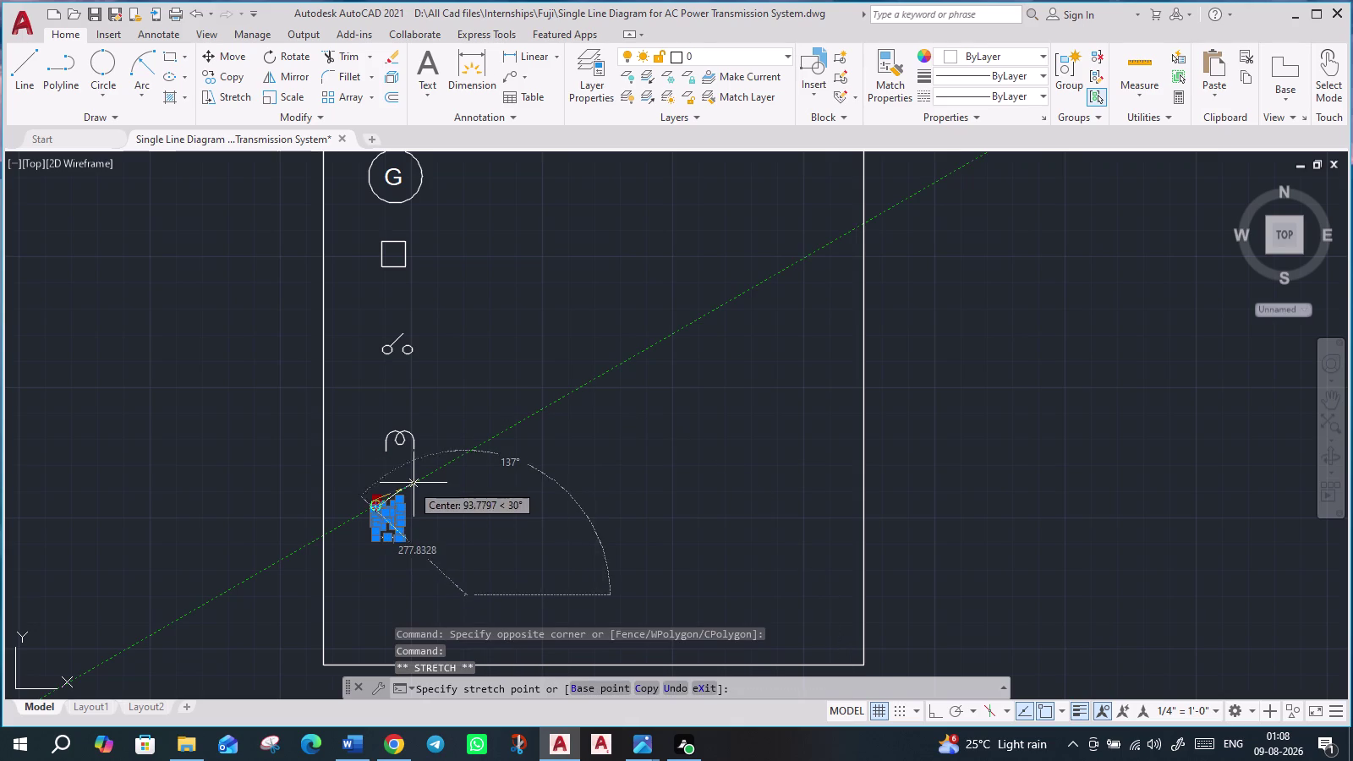
key(Escape)
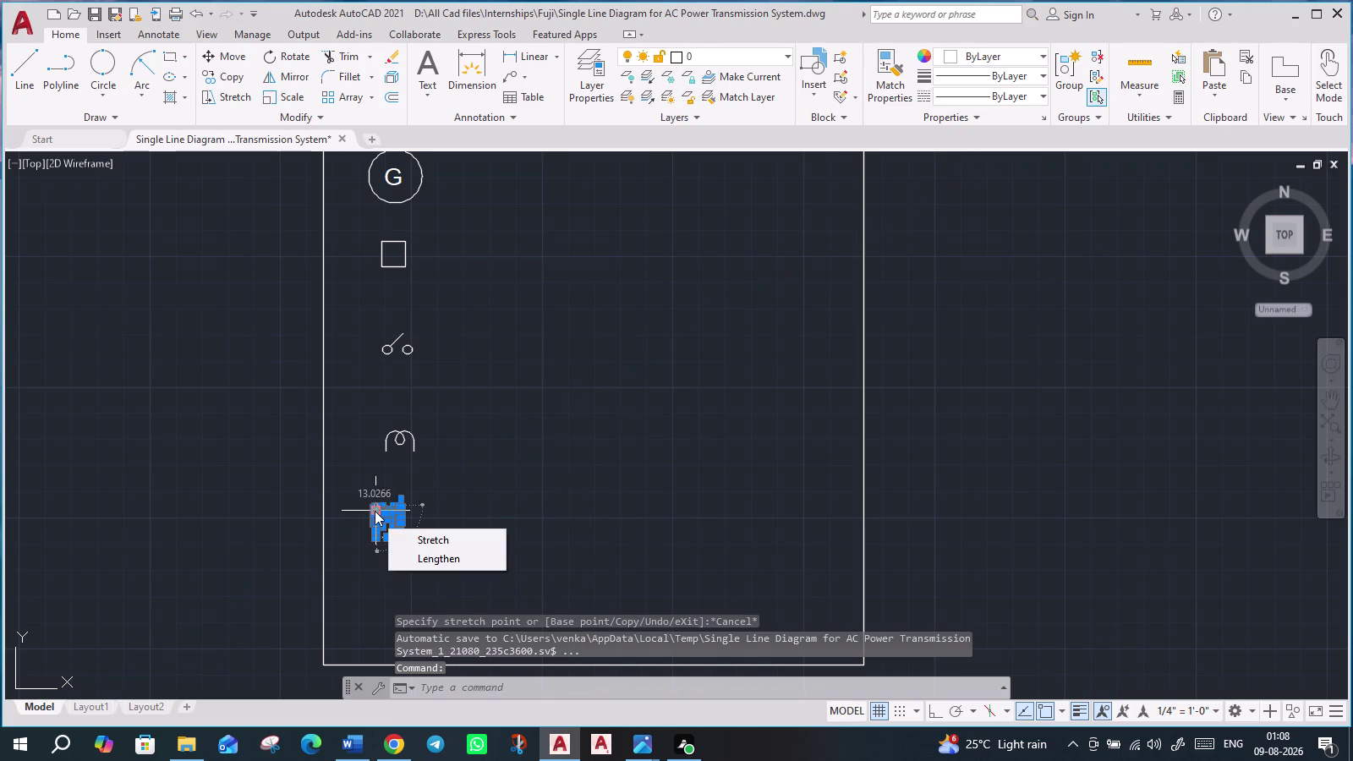
key(m)
key(Return)
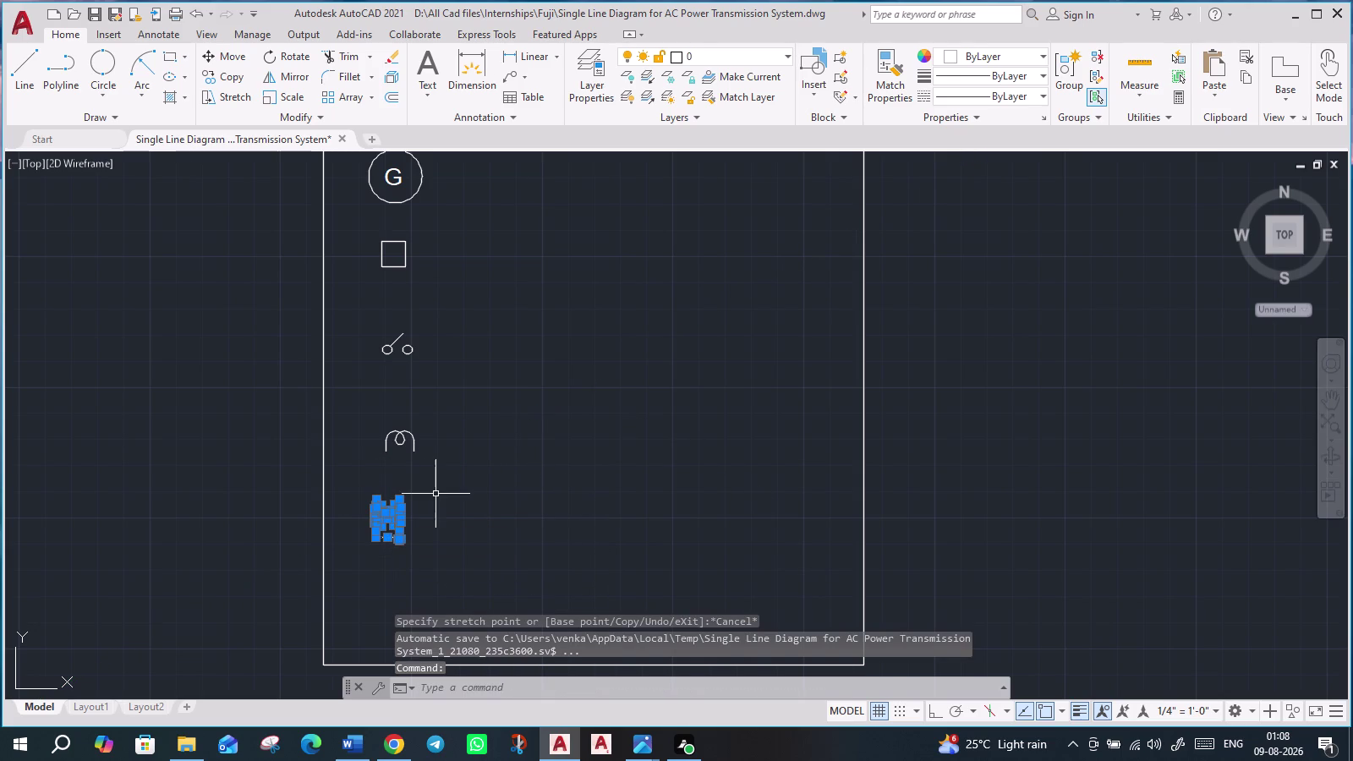
Move the PT symbol into line directly beneath the CT symbol.
key(m)
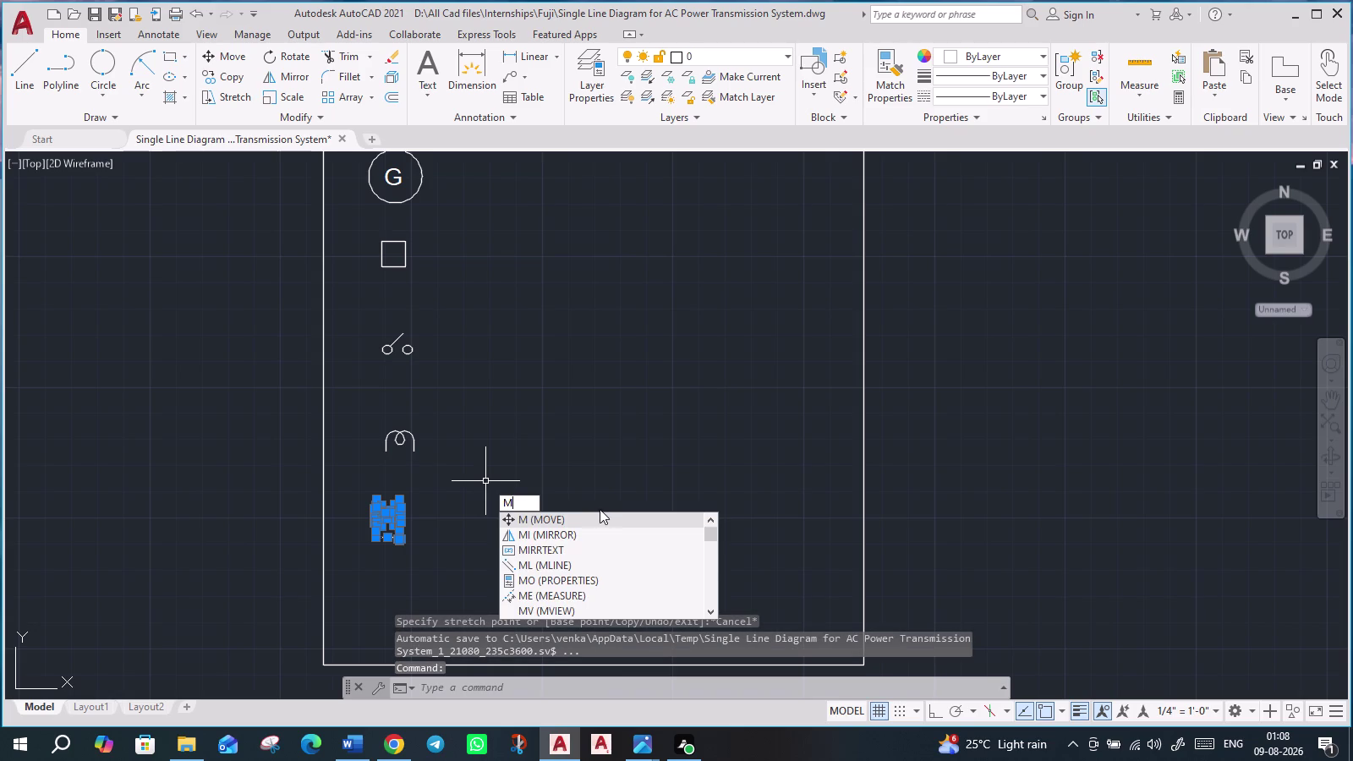
key(Return)
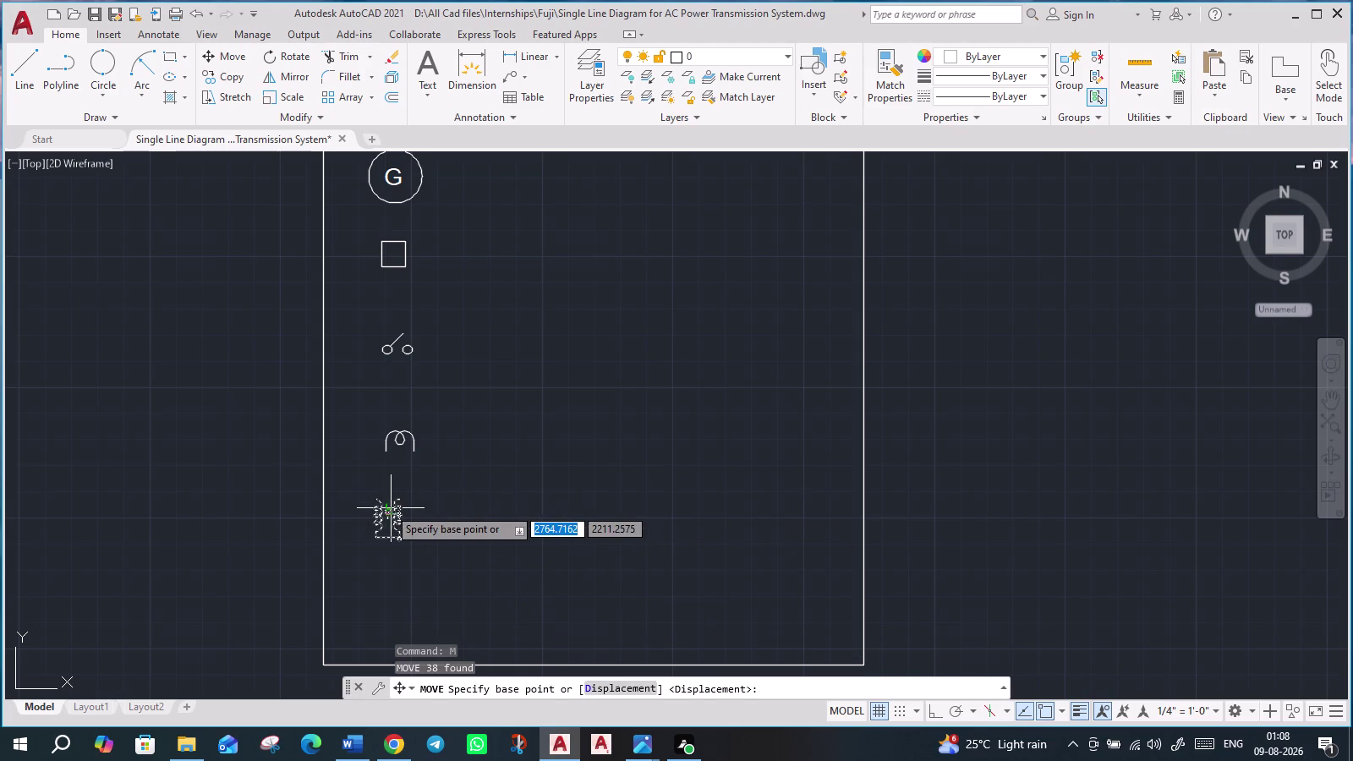
click(379, 508)
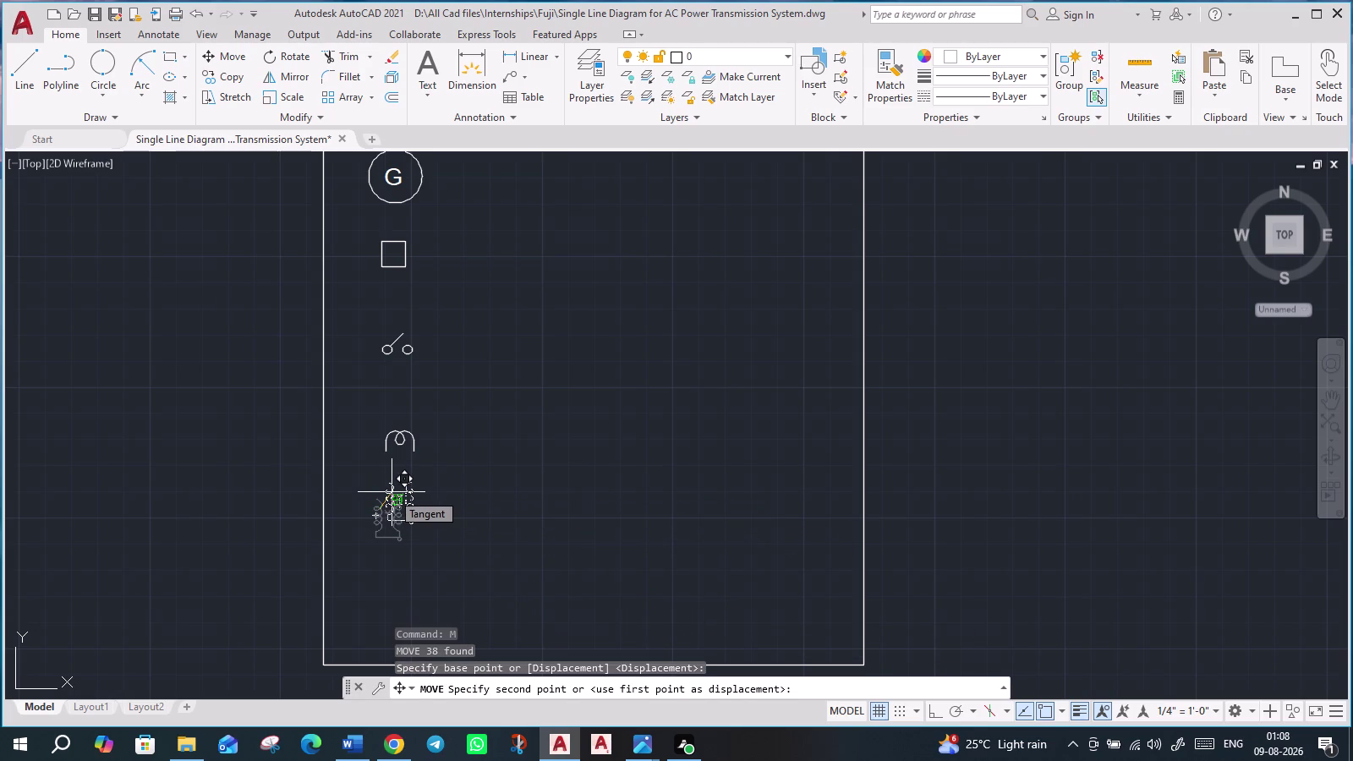
click(392, 492)
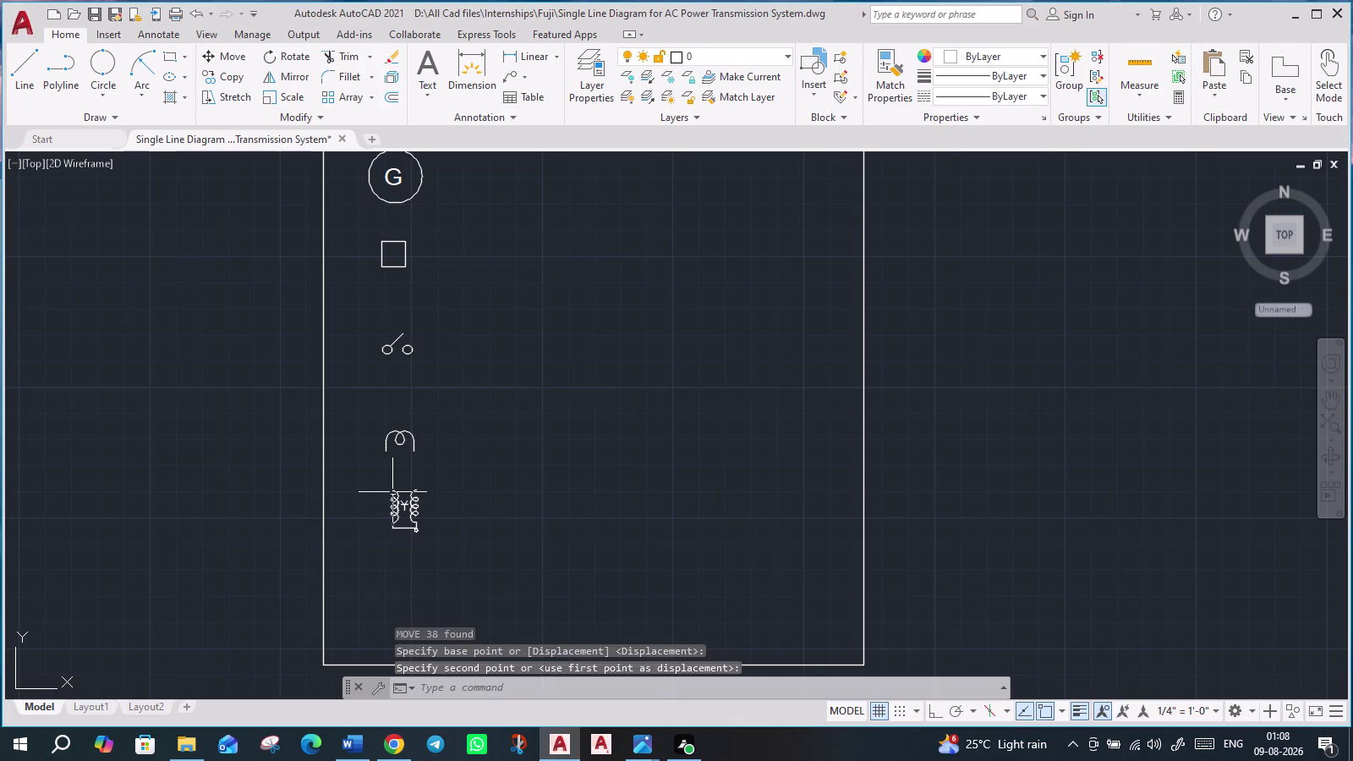
scroll(up, 3)
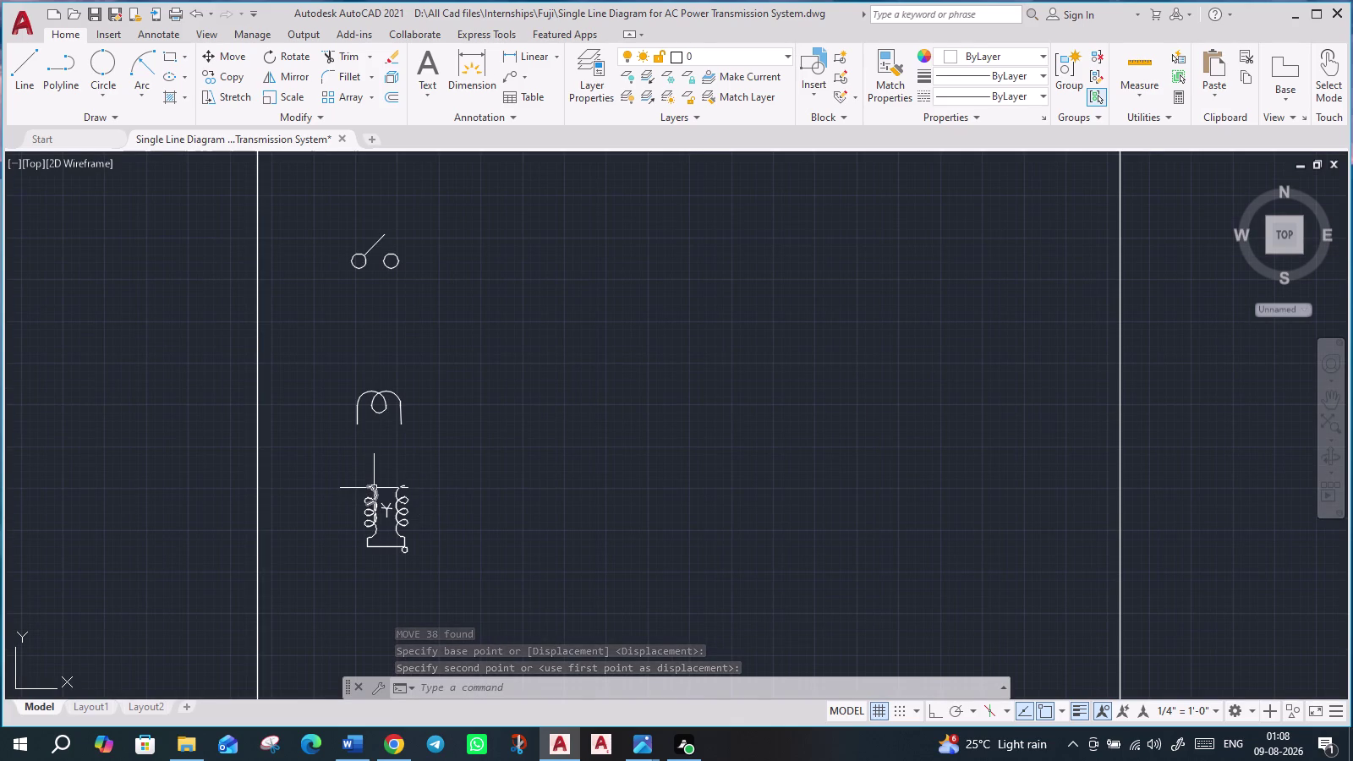
click(374, 488)
key(Escape)
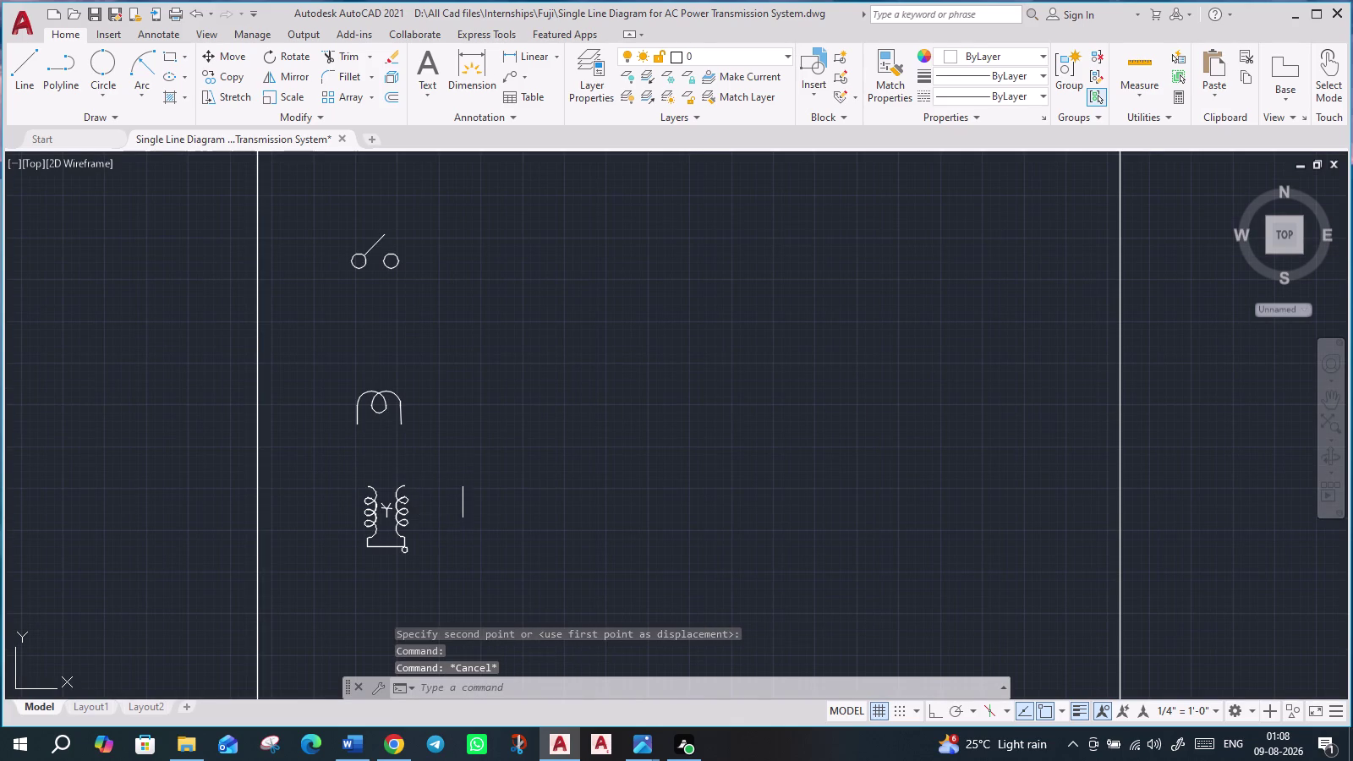
scroll(down, 3)
middle_drag(506, 556, 503, 506)
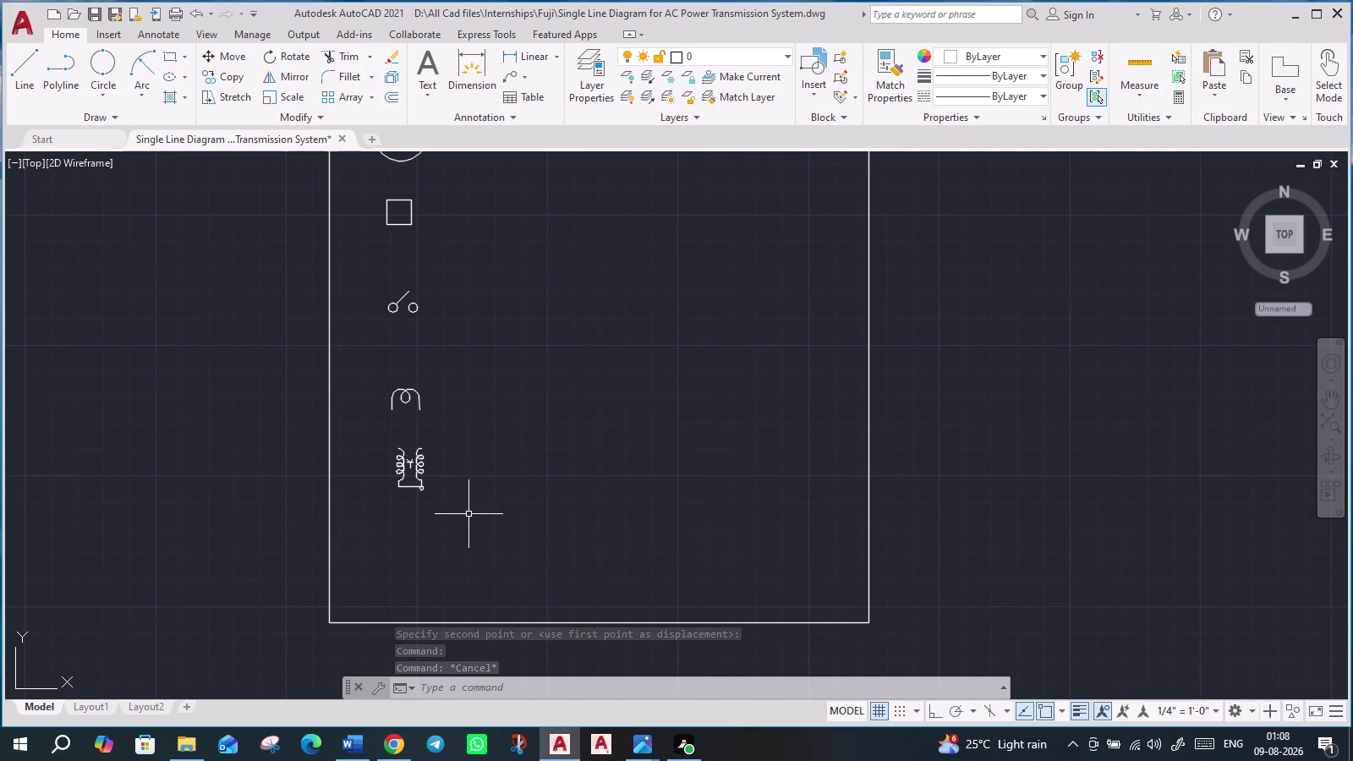
Window-select the step-up transformer symbol and copy it.
scroll(down, 3)
scroll(down, 3)
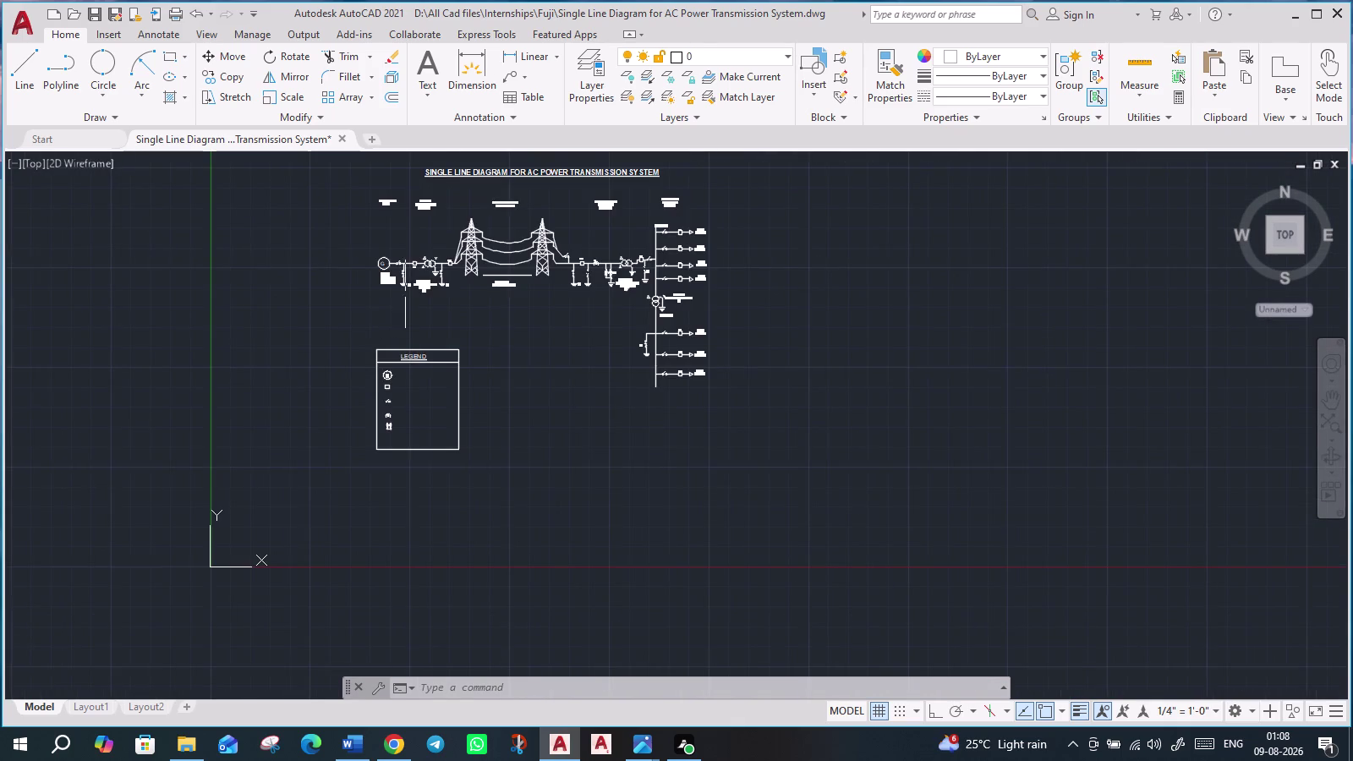
scroll(up, 3)
scroll(up, 3)
scroll(up, 3)
click(434, 215)
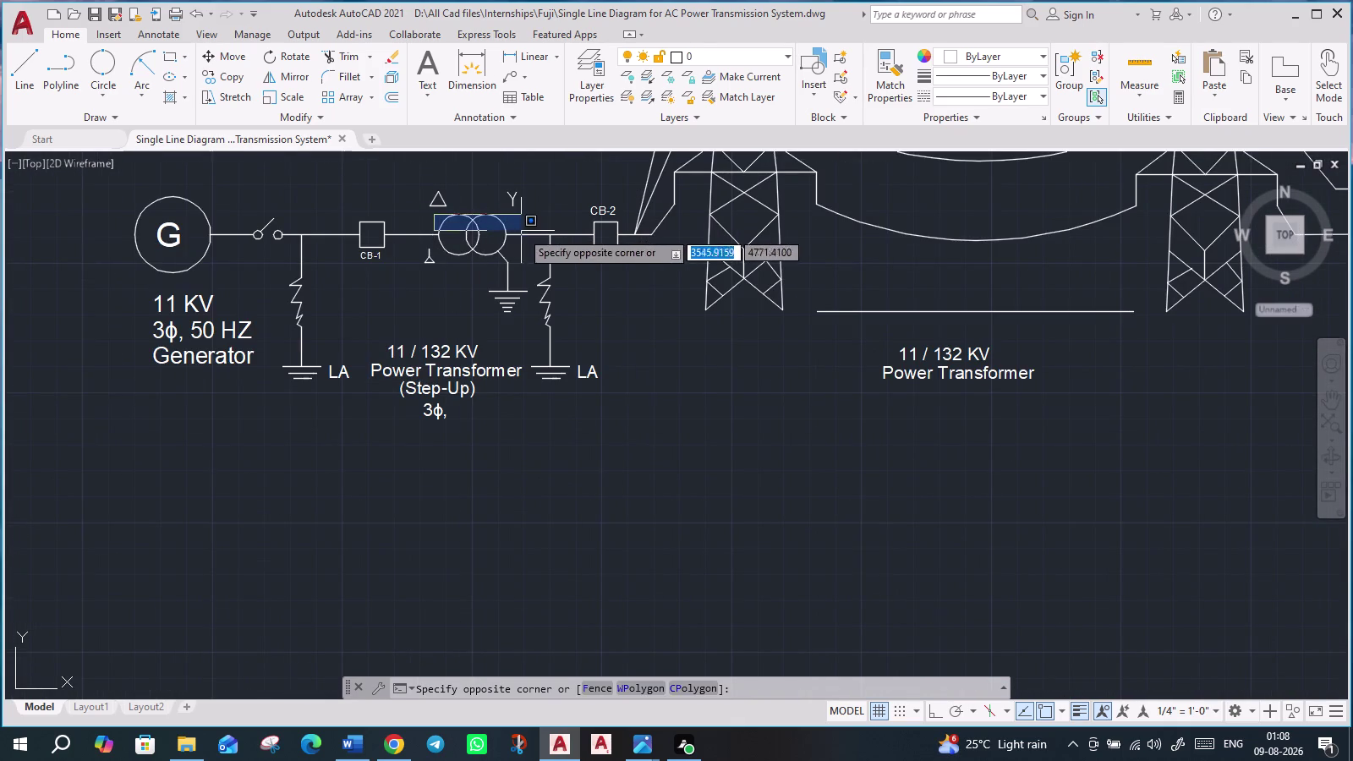
click(515, 259)
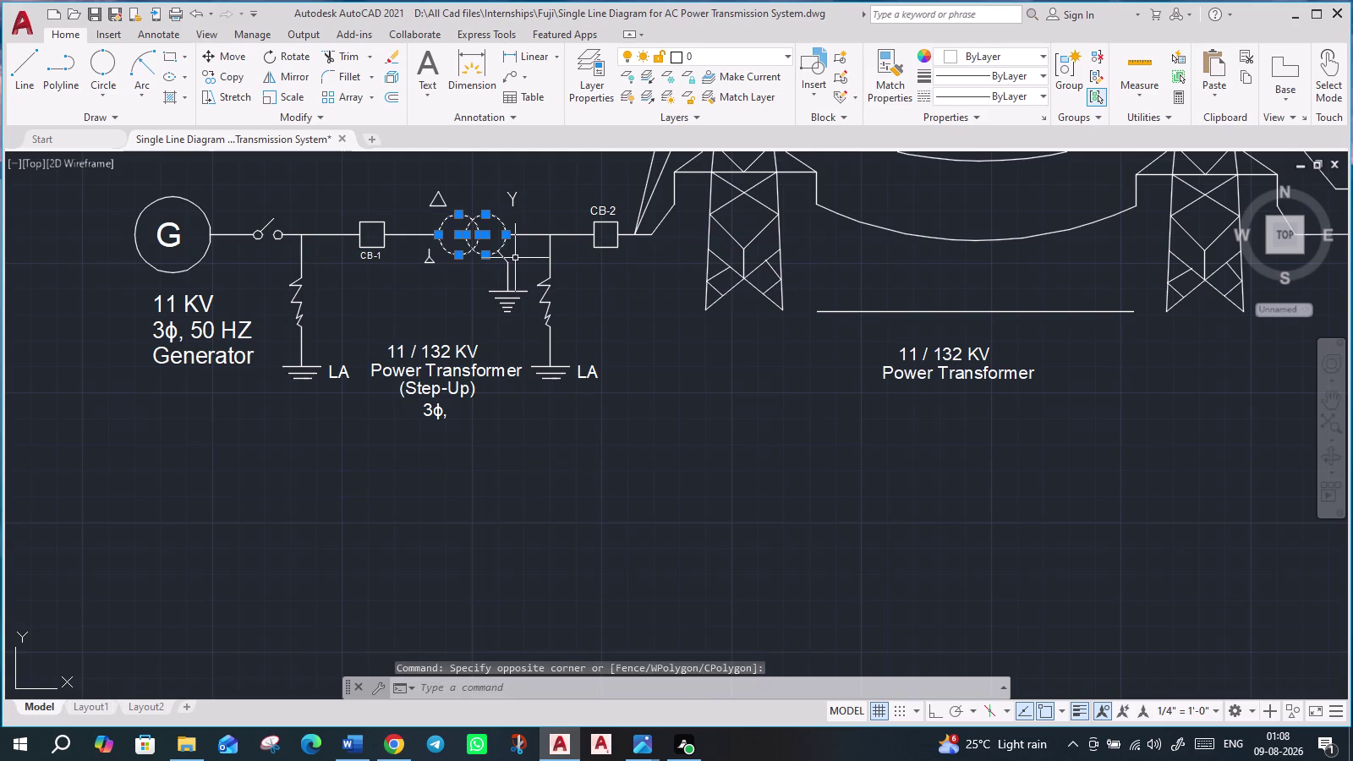
key(ctrl+c)
Paste the transformer symbol into the legend below the PT symbol.
middle_drag(508, 485, 565, 244)
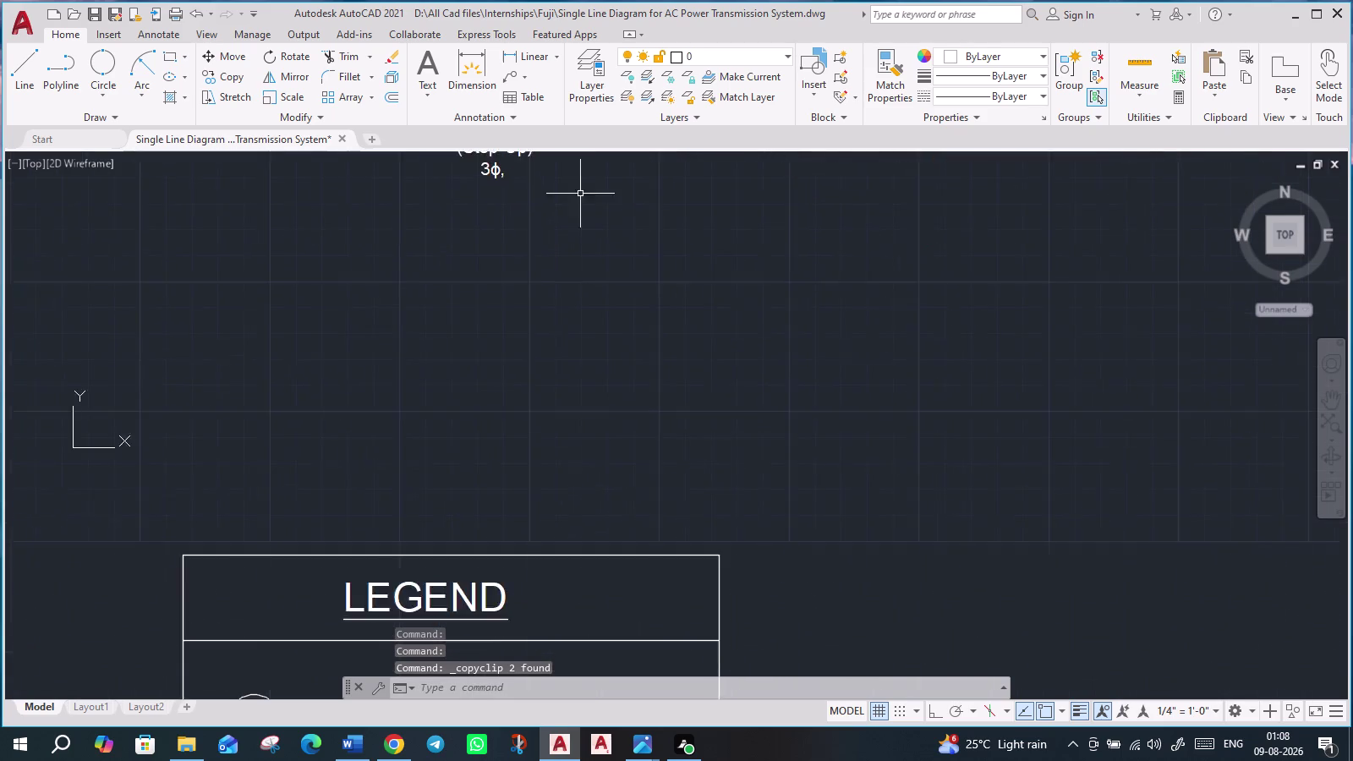
scroll(down, 3)
middle_drag(544, 500, 558, 386)
scroll(up, 3)
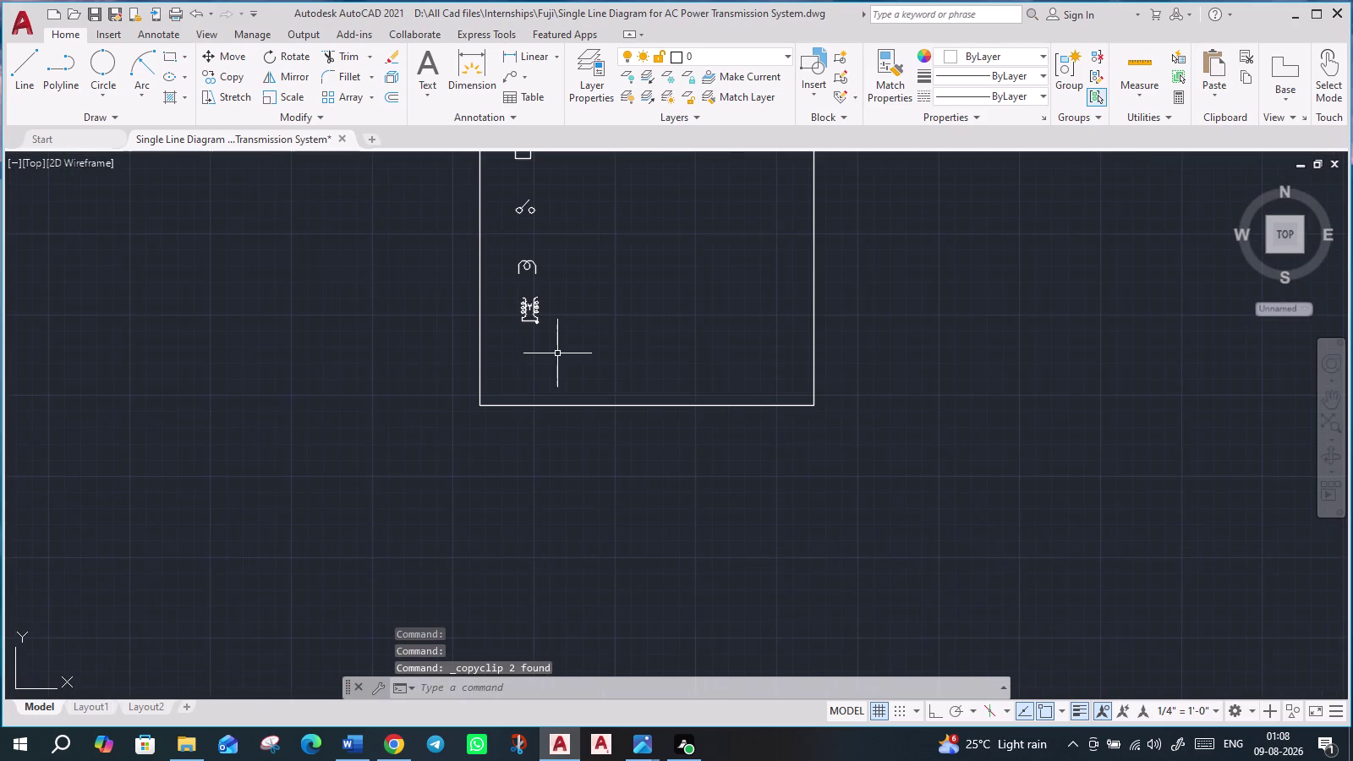
key(ctrl+v)
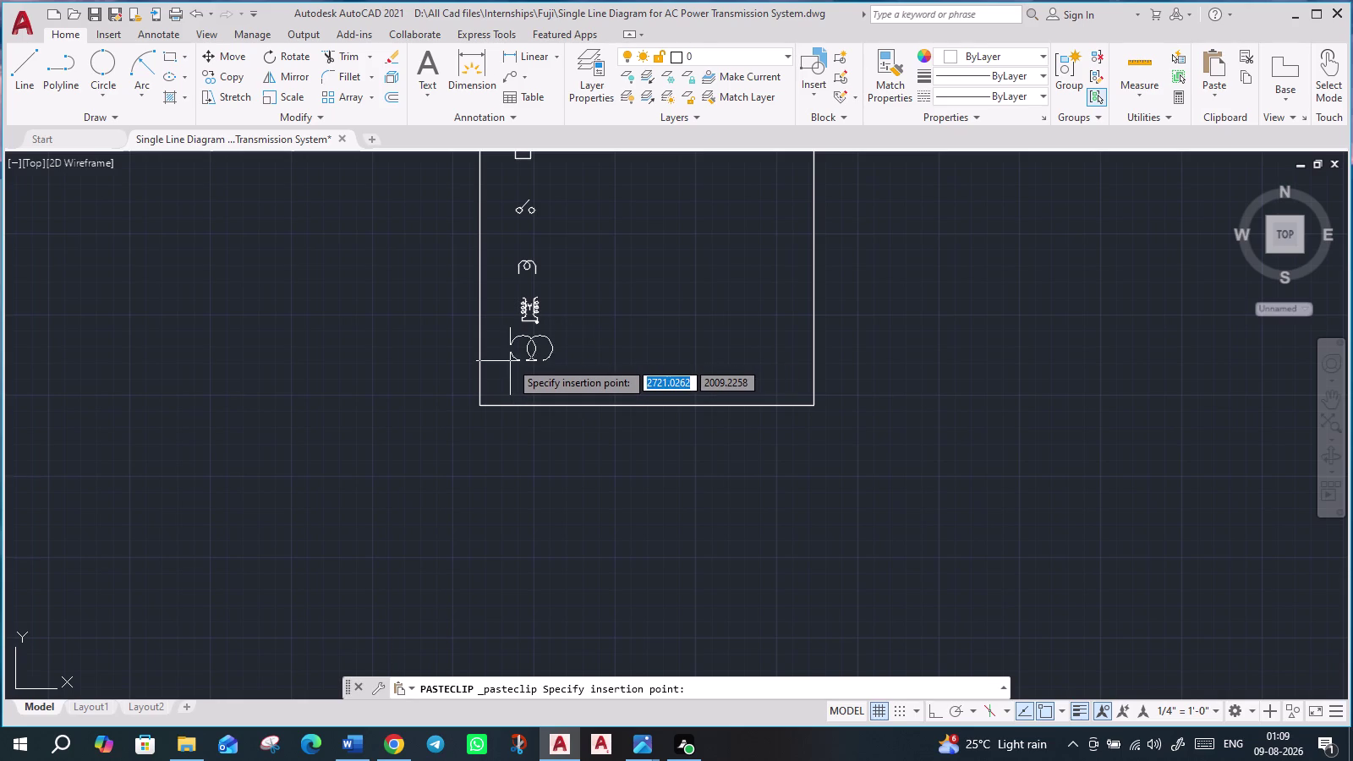
click(510, 361)
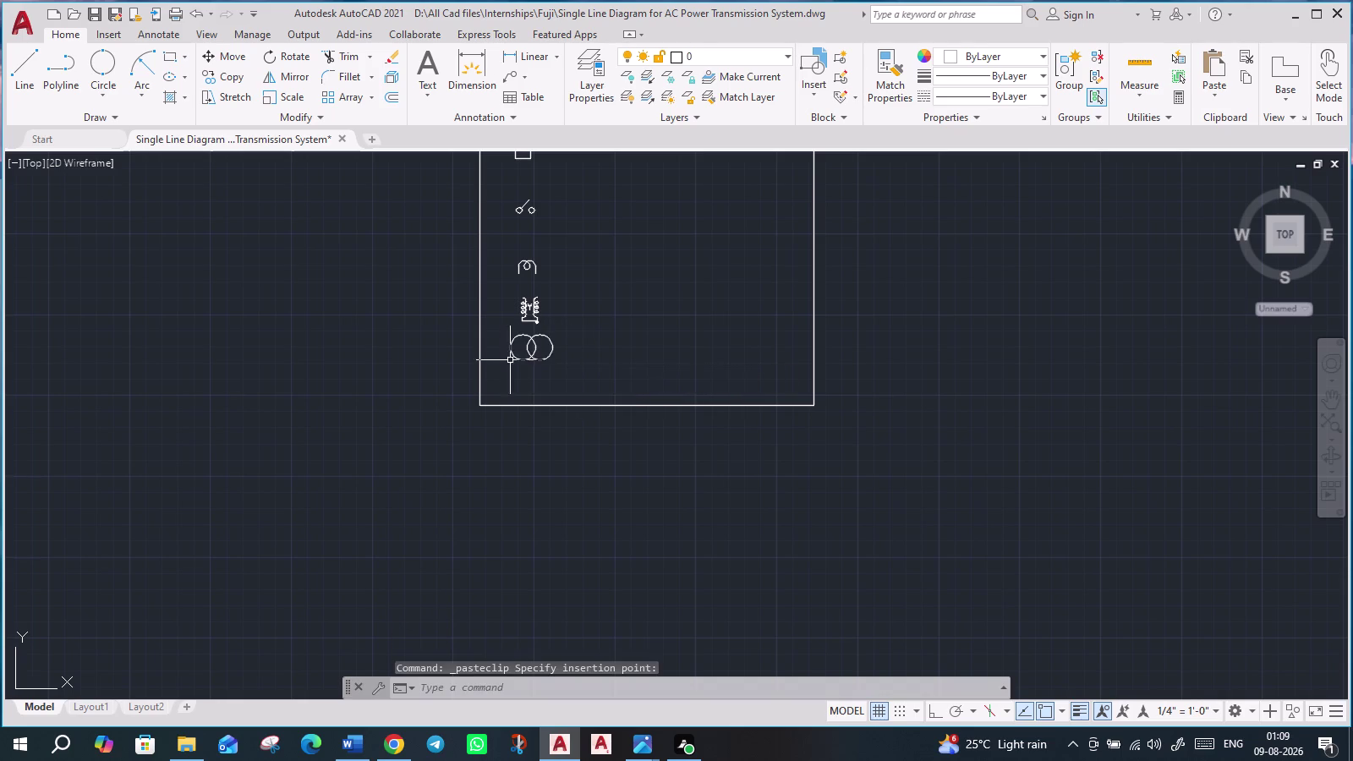
key(Escape)
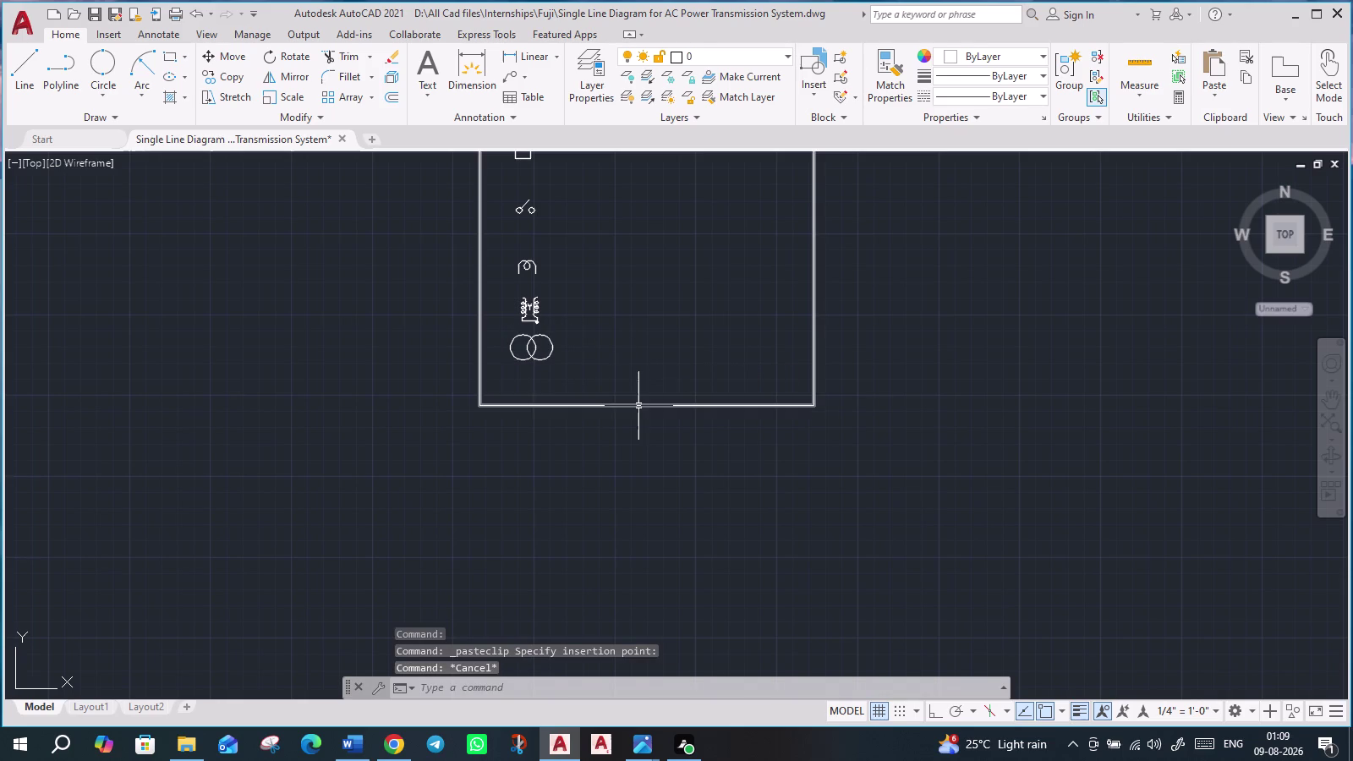
click(638, 406)
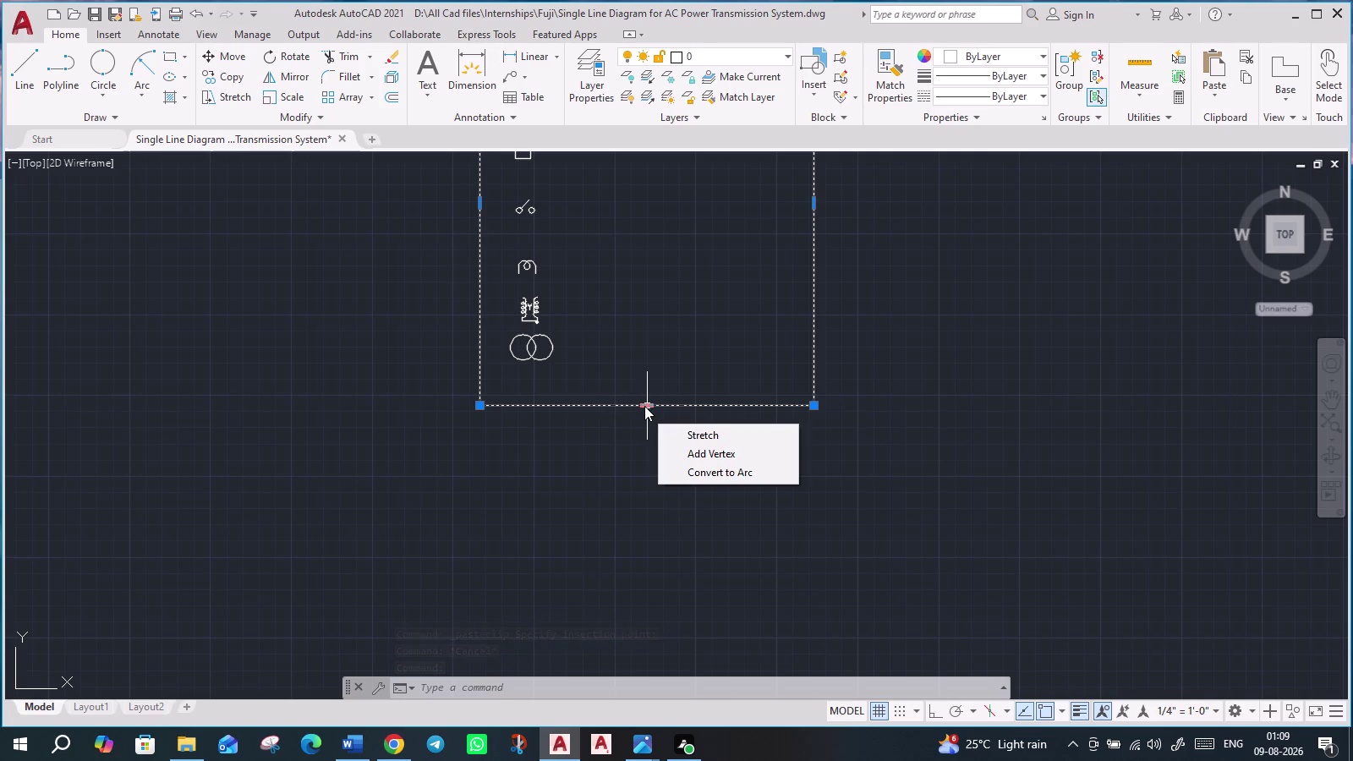
Drag the legend box's bottom-edge grip downward to make it taller, then pan back to the diagram.
click(645, 406)
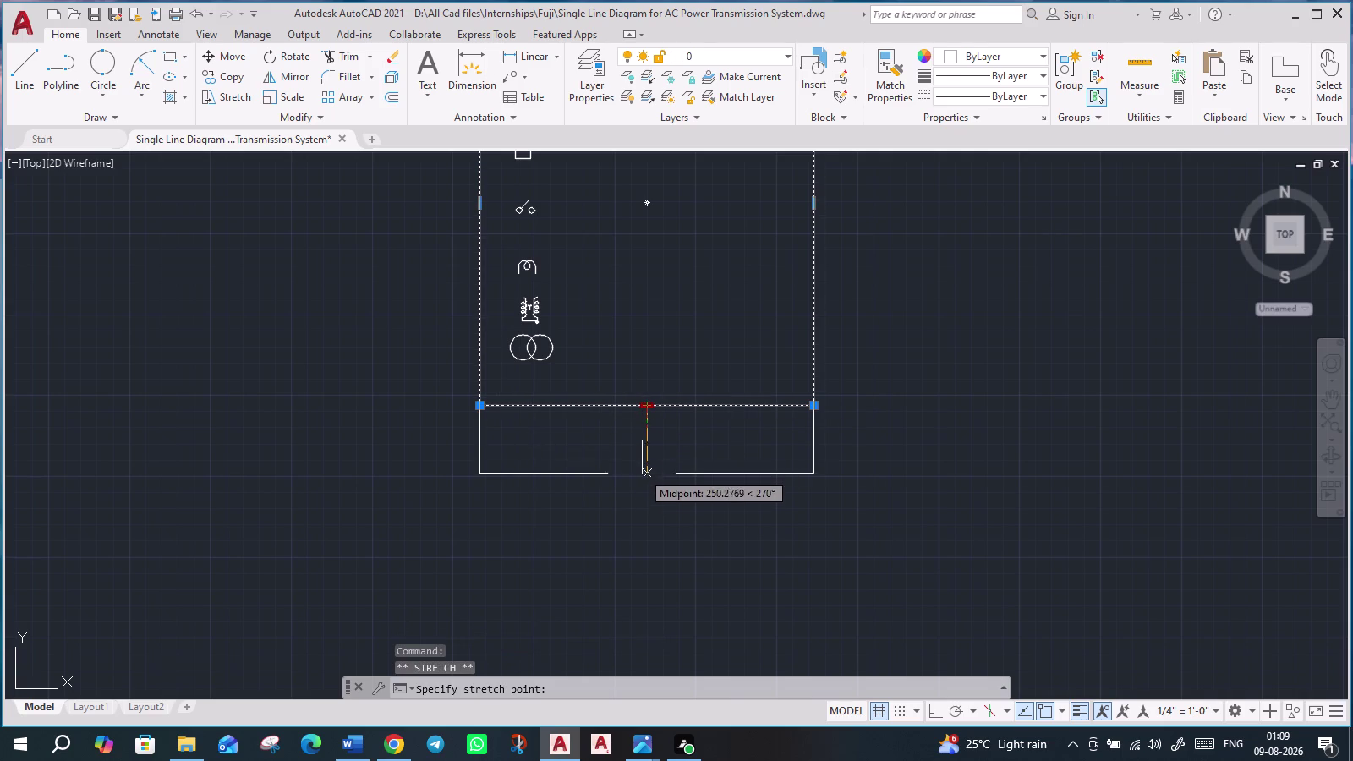
click(642, 481)
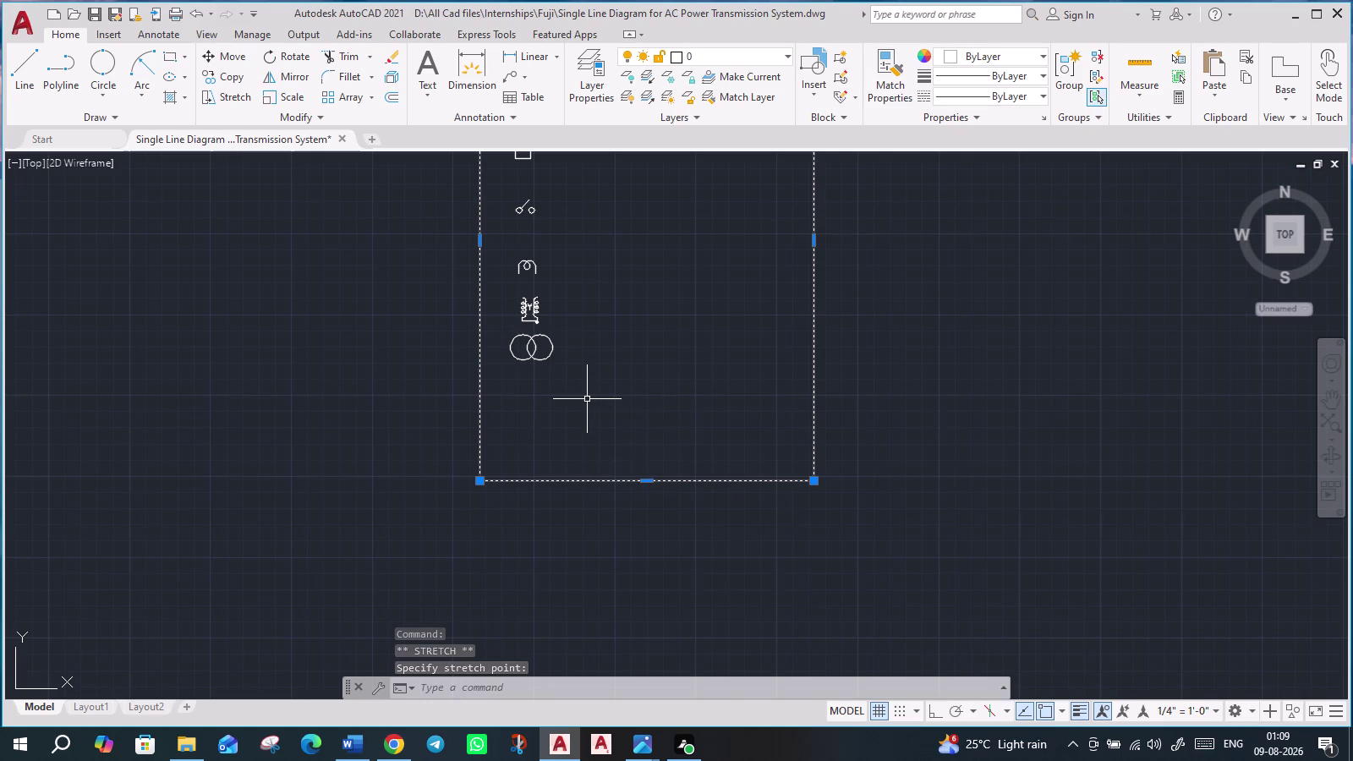
key(Escape)
scroll(down, 3)
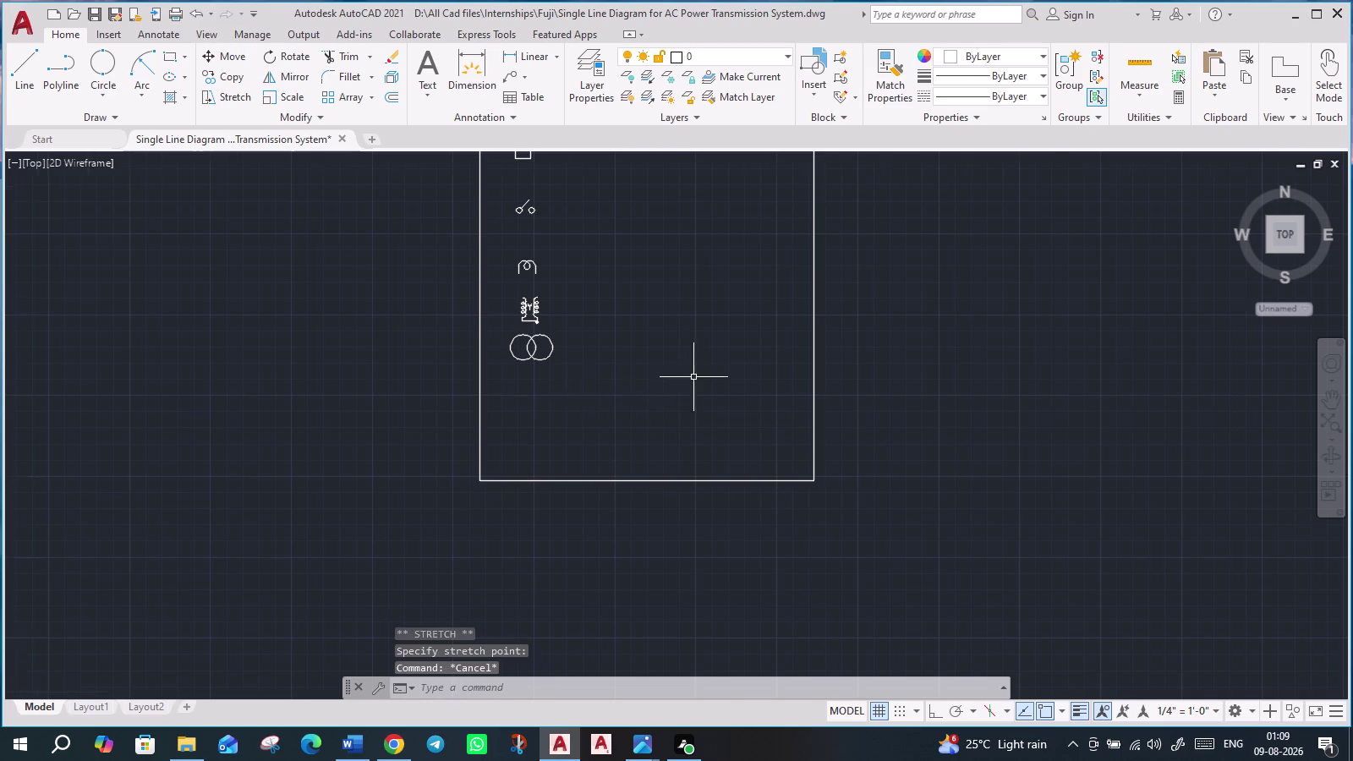
scroll(down, 3)
middle_drag(856, 329, 794, 567)
scroll(up, 3)
scroll(up, 3)
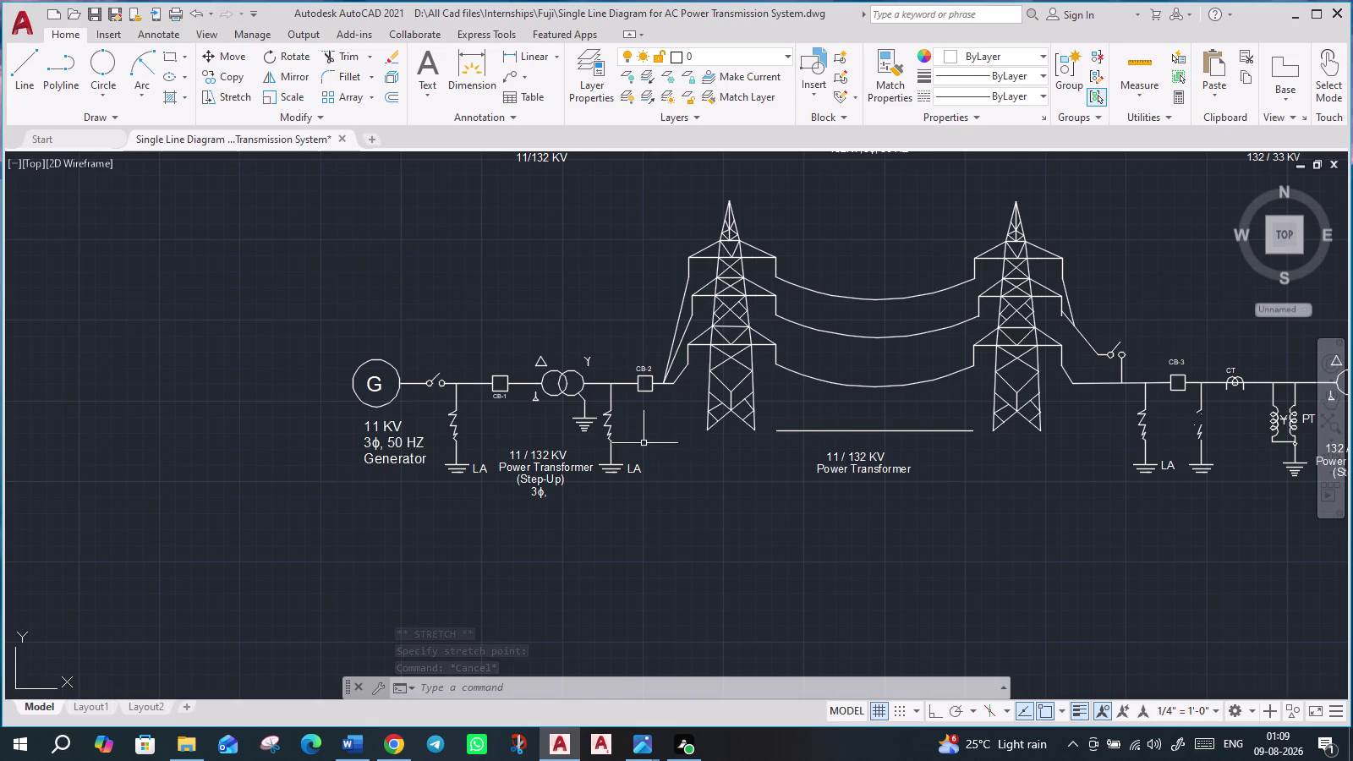
Copy the lightning arrester and its ground symbol from the diagram.
scroll(up, 3)
click(625, 502)
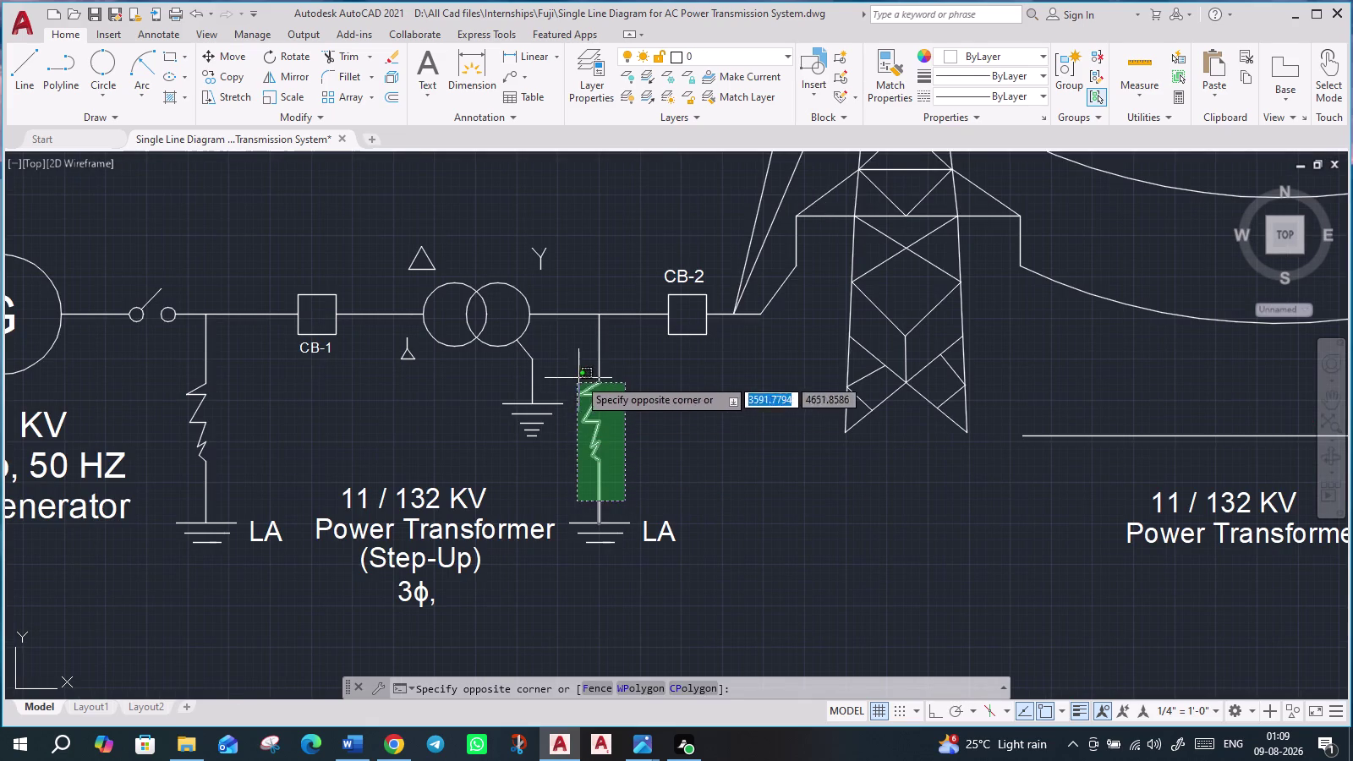
click(583, 353)
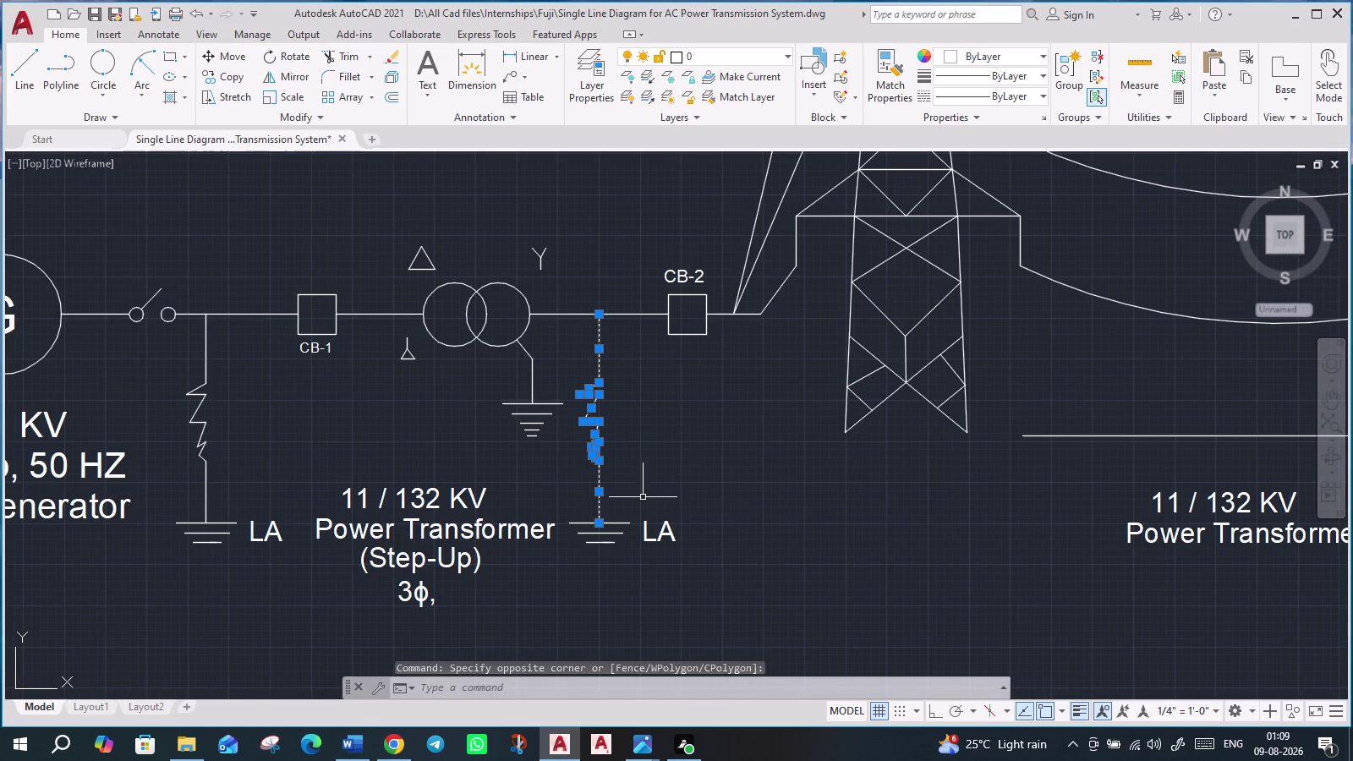
click(633, 566)
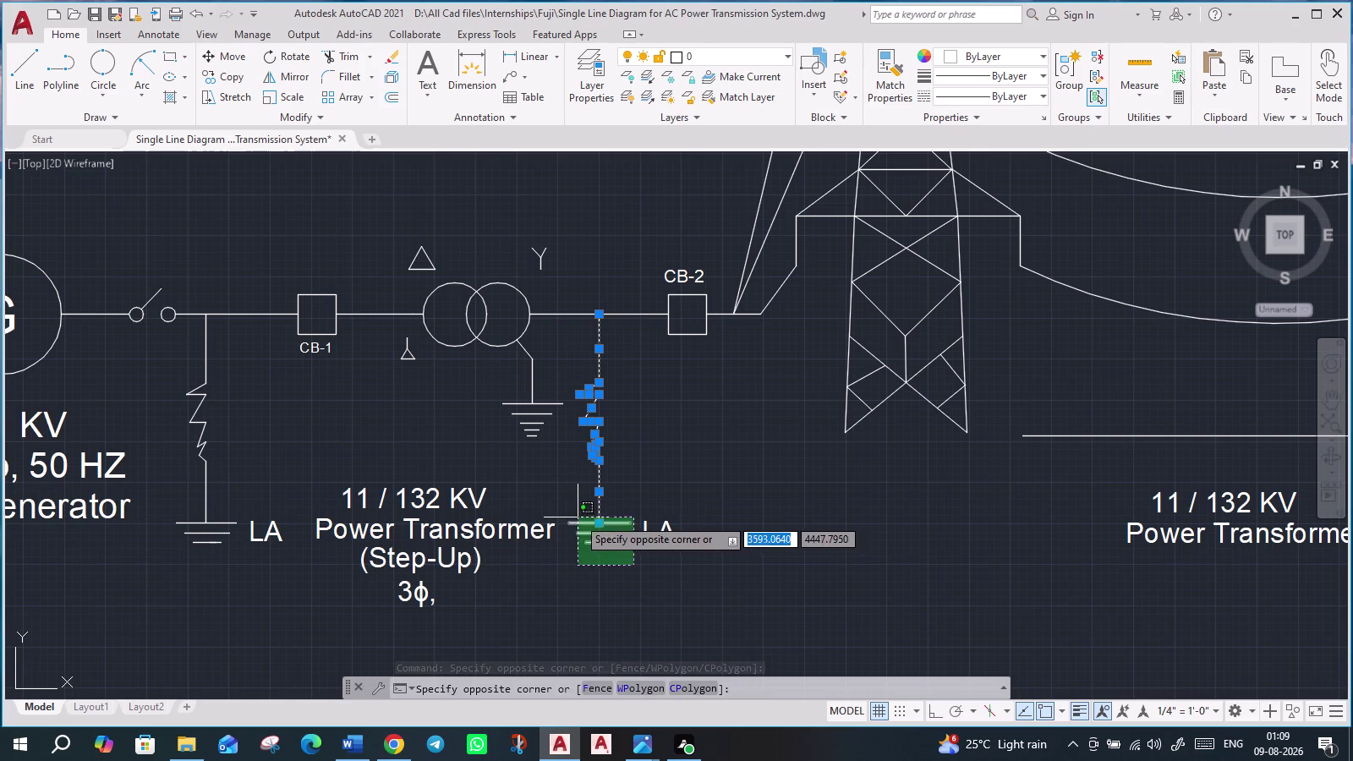
click(578, 518)
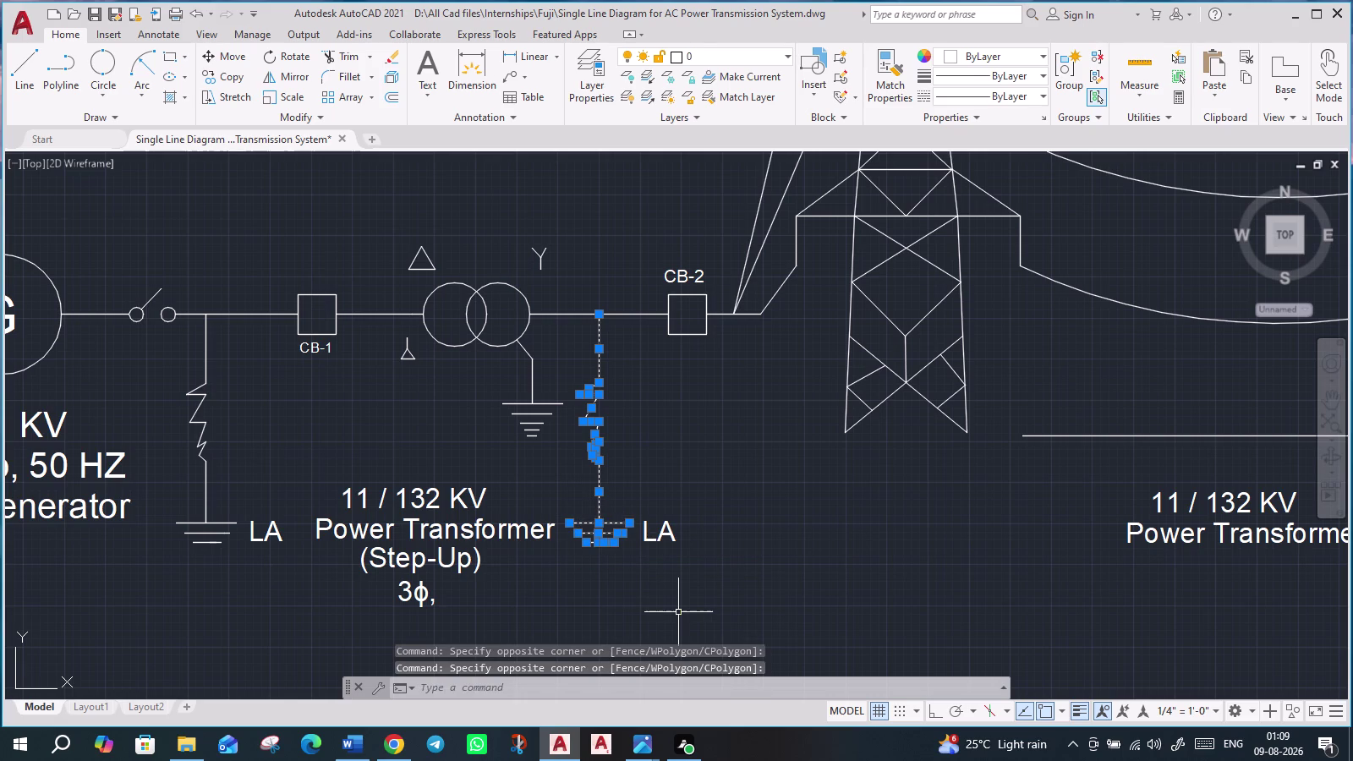
key(ctrl+c)
Paste the copied arrester and ground into the empty lower part of the legend.
scroll(down, 3)
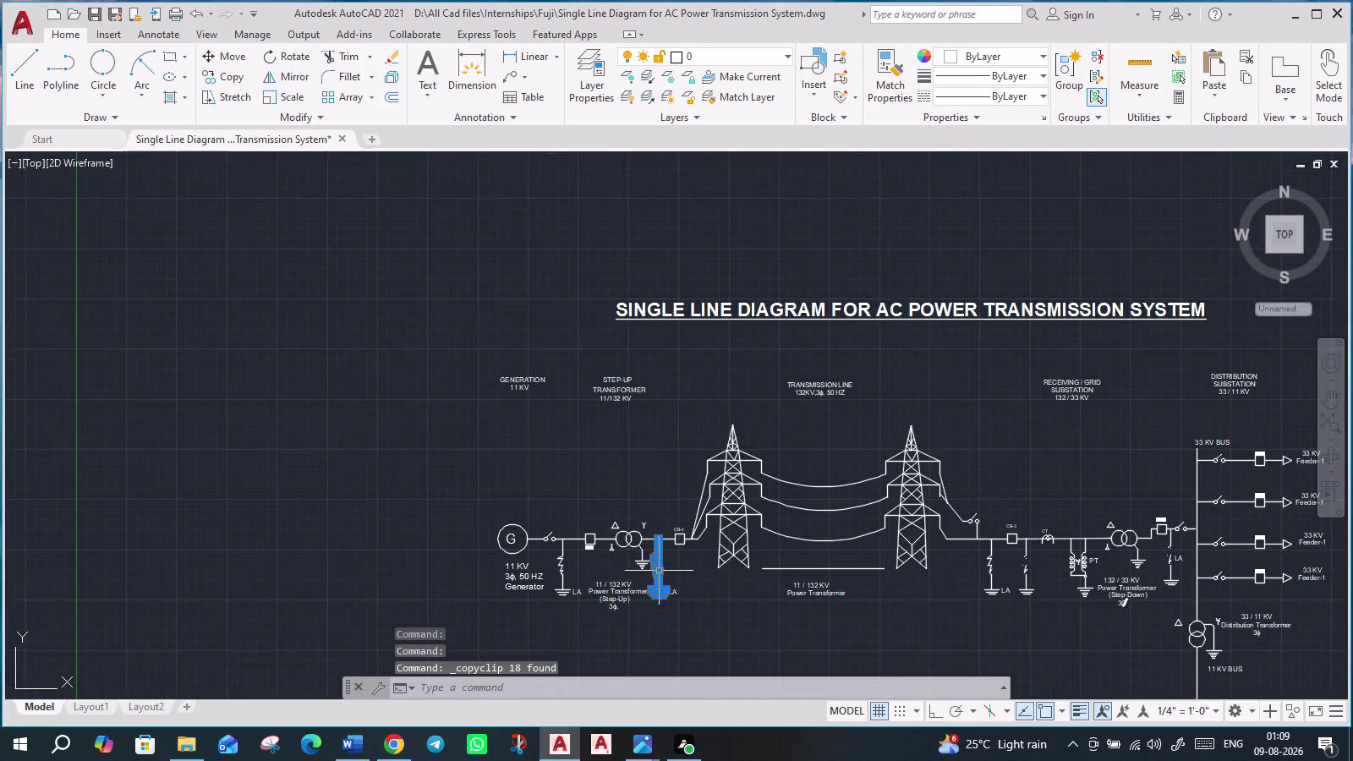
middle_drag(669, 549, 842, 158)
middle_drag(740, 602, 759, 480)
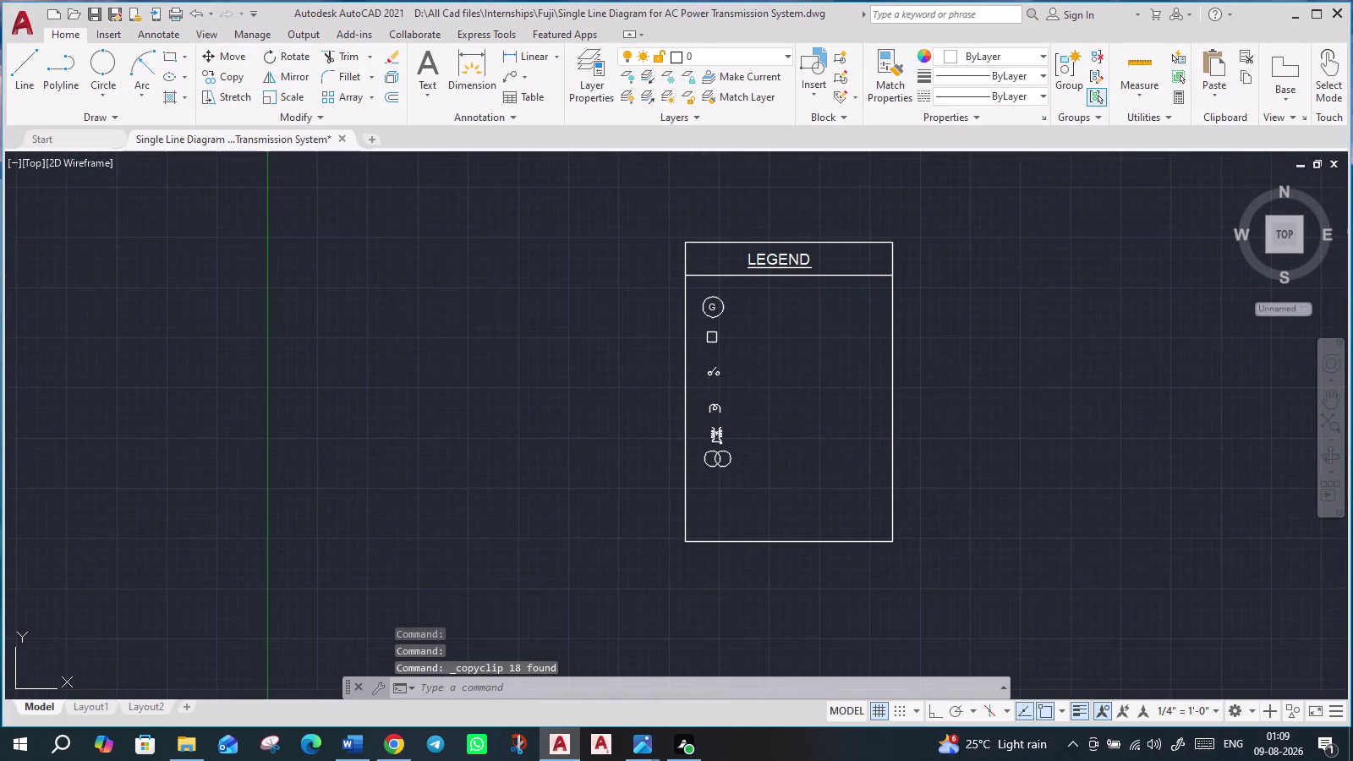
scroll(up, 3)
scroll(up, 3)
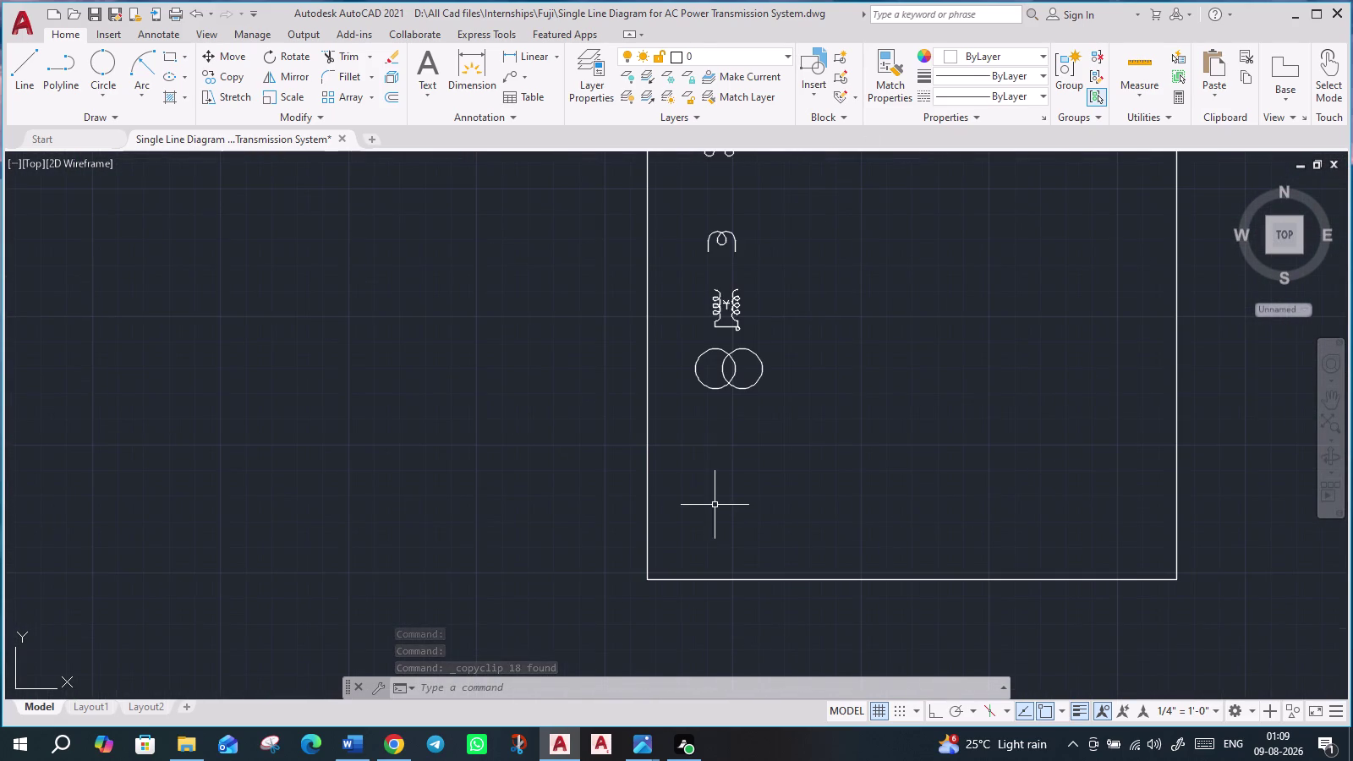
key(ctrl+v)
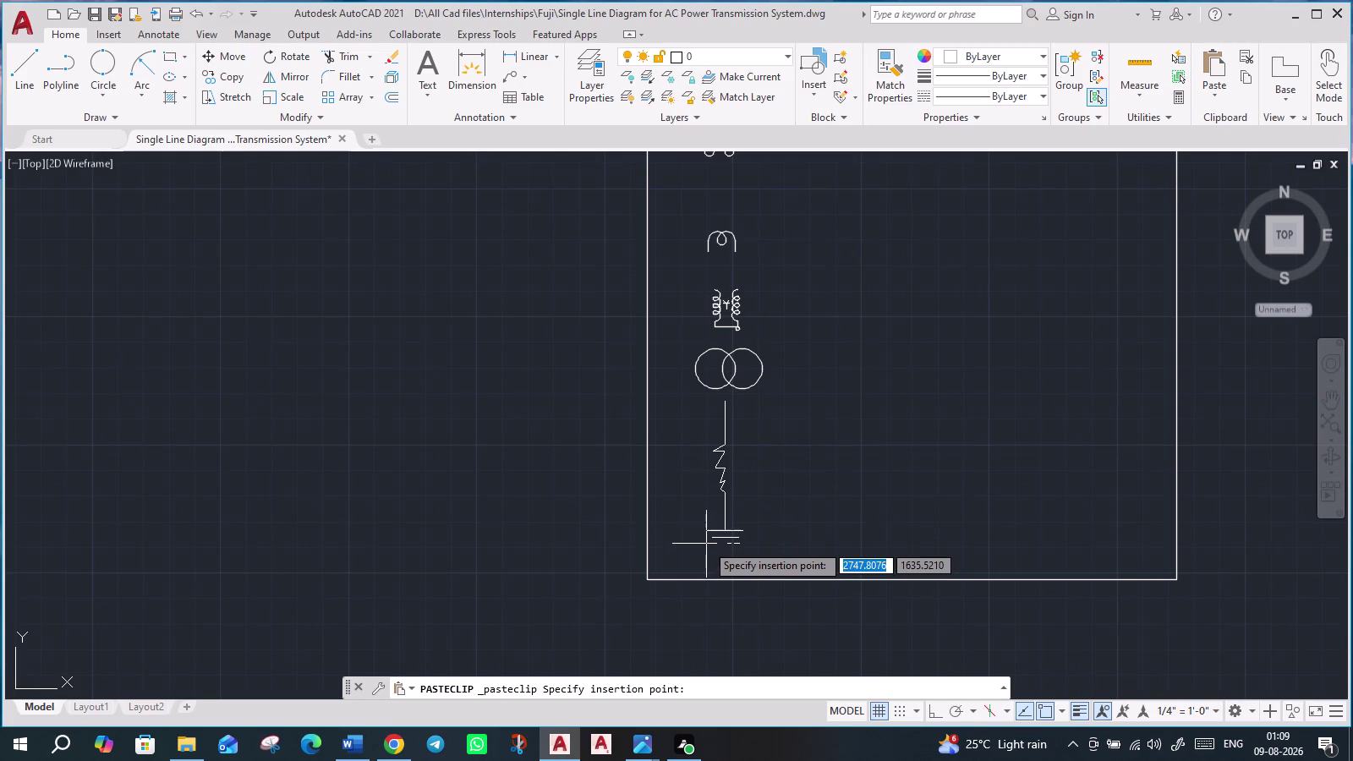
Scale the pasted grounding symbol down with SC to match the legend symbols.
click(706, 544)
drag(771, 559, 760, 555)
click(683, 408)
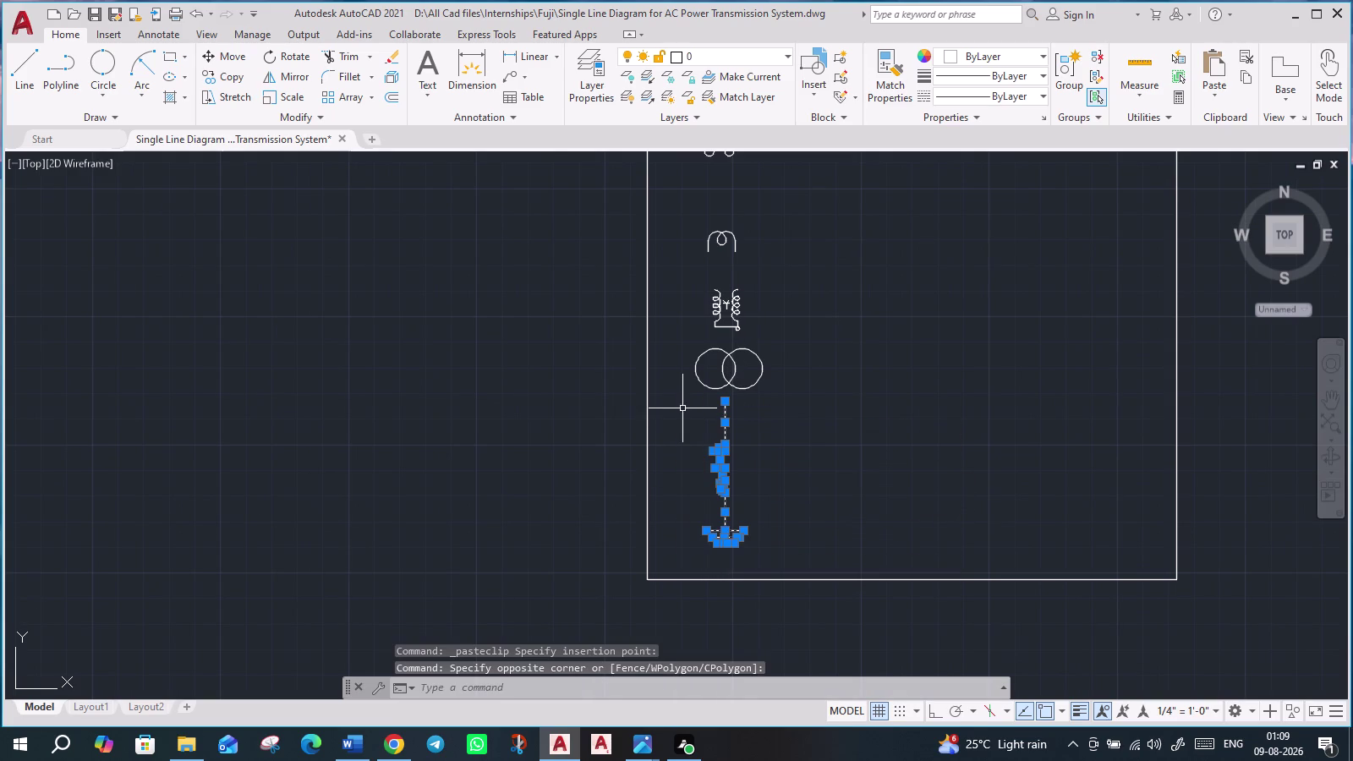
key(s)
key(c)
key(Return)
click(724, 407)
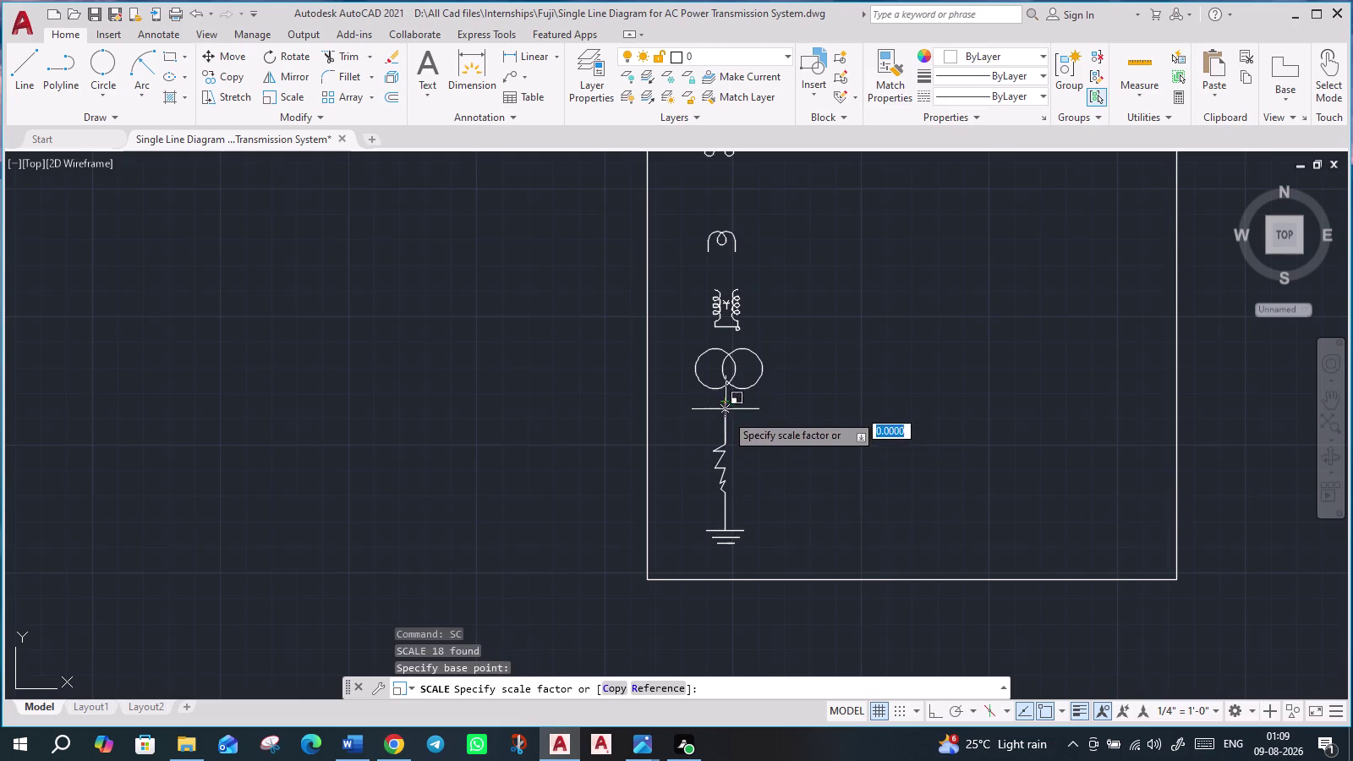
click(726, 445)
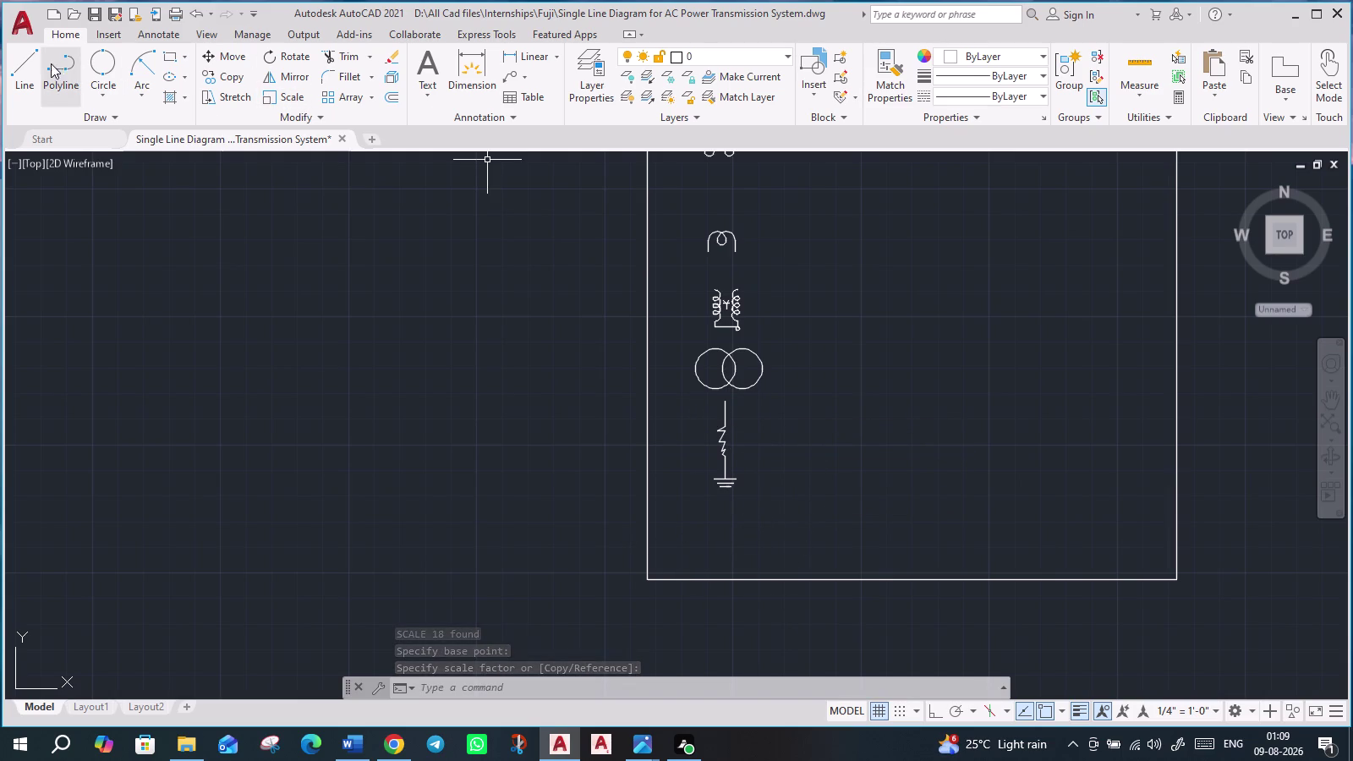
click(15, 67)
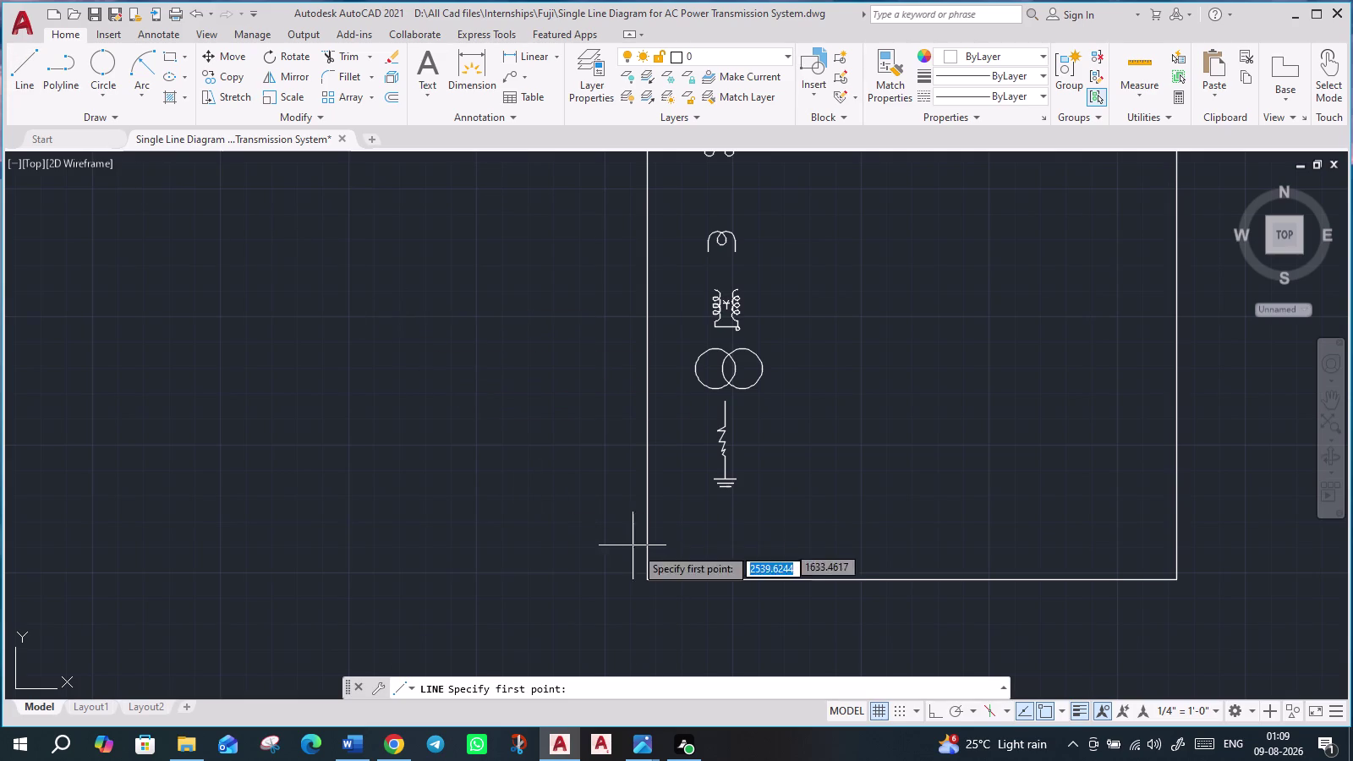
Draw a short horizontal line beneath the grounding symbol in the legend.
click(688, 534)
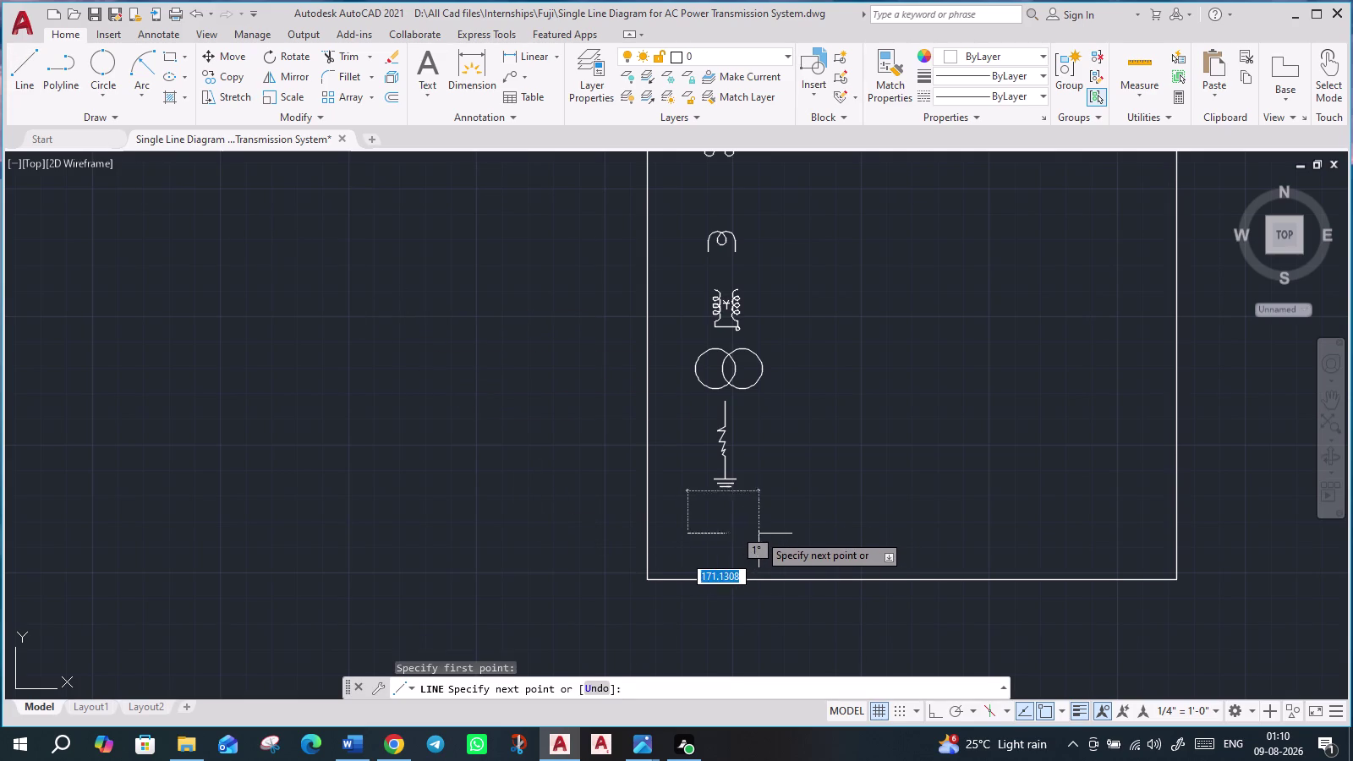
click(759, 533)
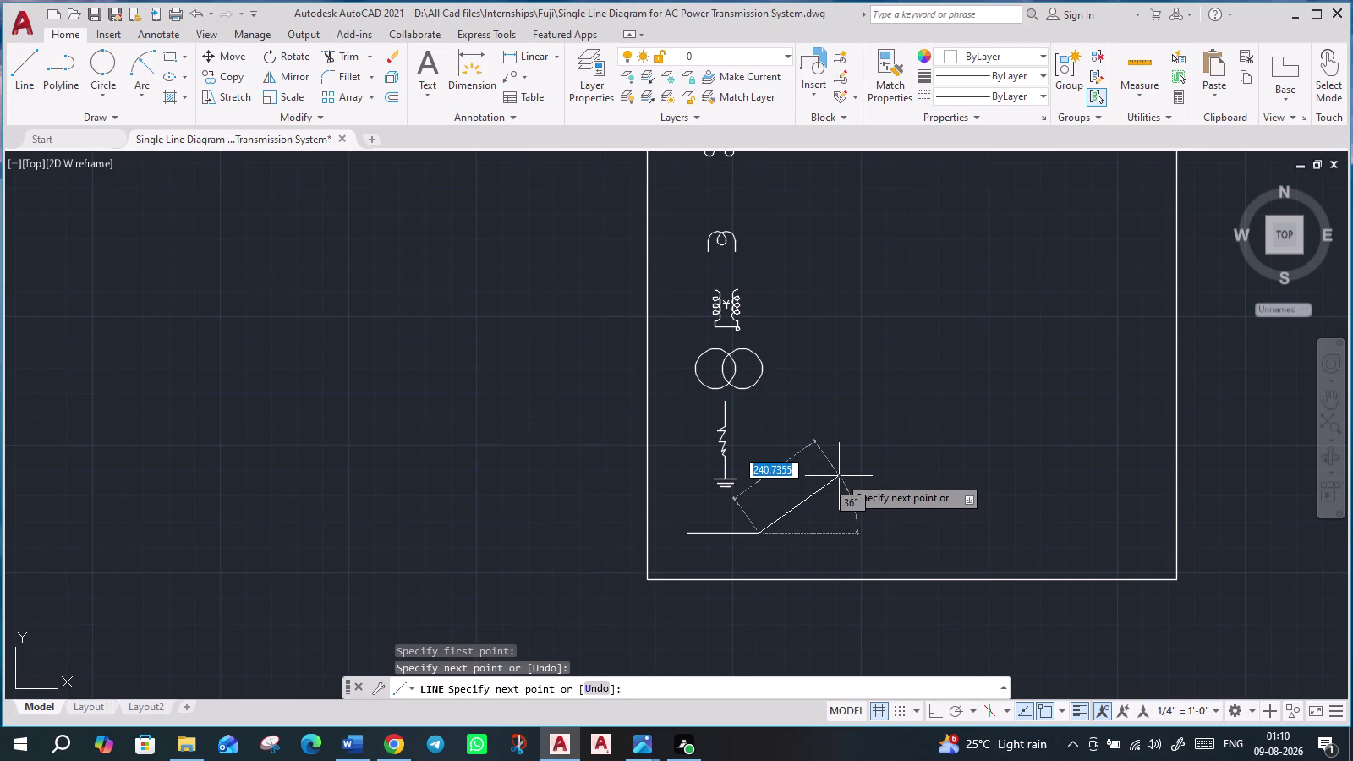
key(Escape)
scroll(down, 3)
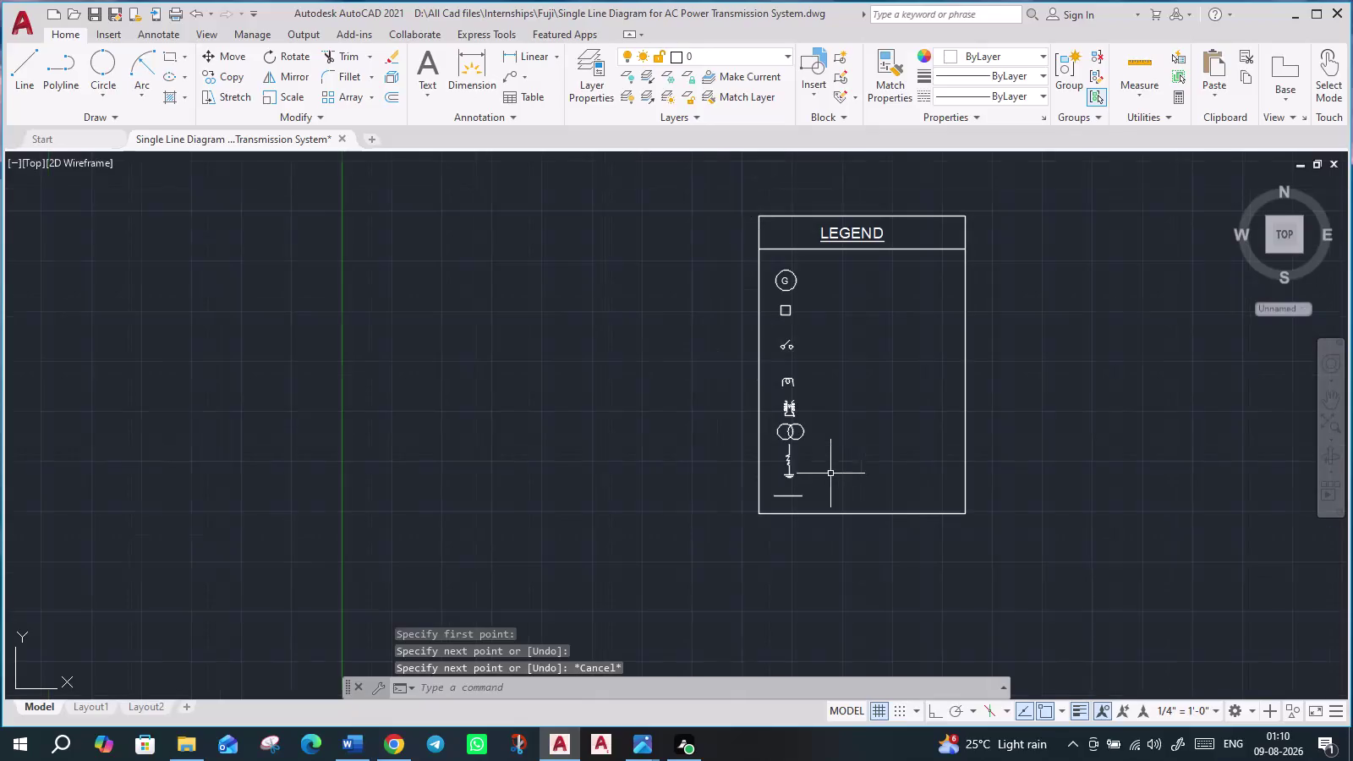
Pan through the legend and select the breaker square, cancelling an accidental grip stretch.
middle_drag(829, 435, 755, 507)
scroll(up, 3)
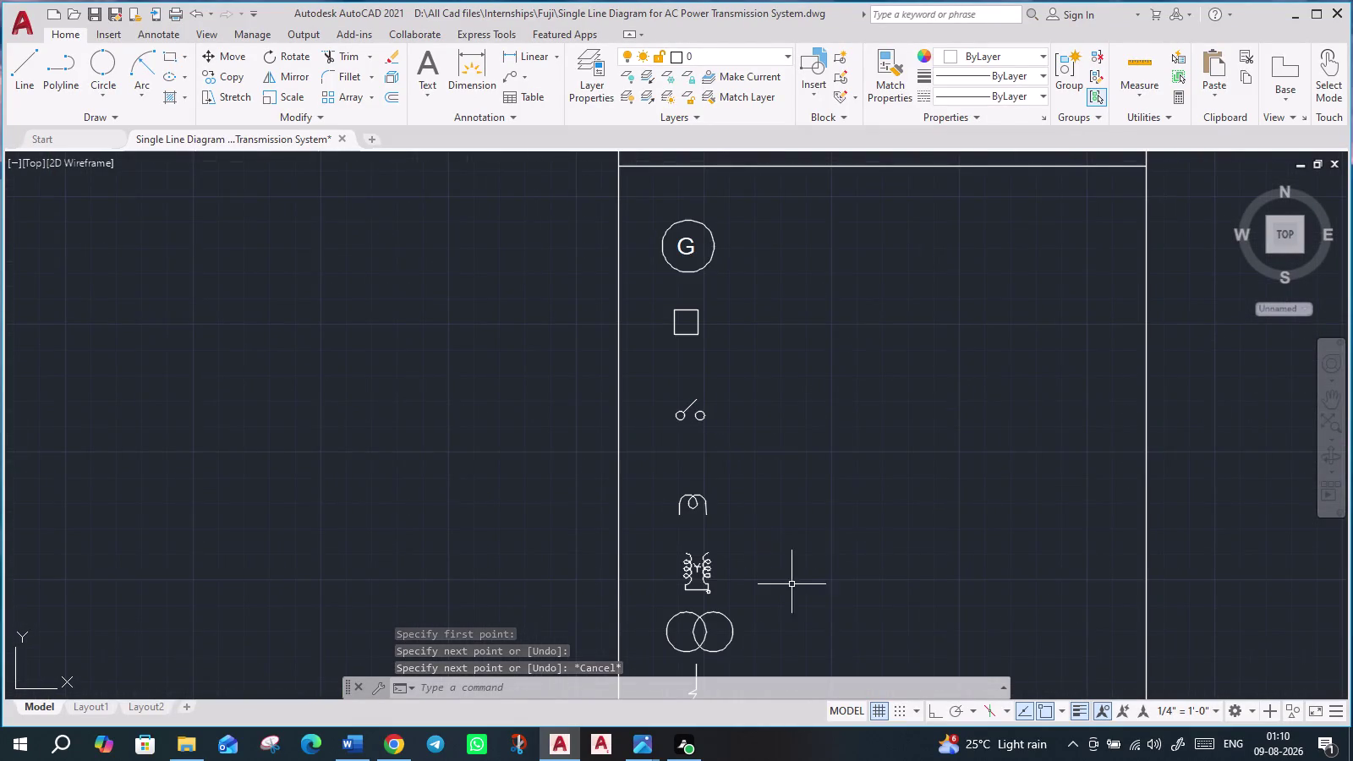
middle_drag(779, 547, 728, 358)
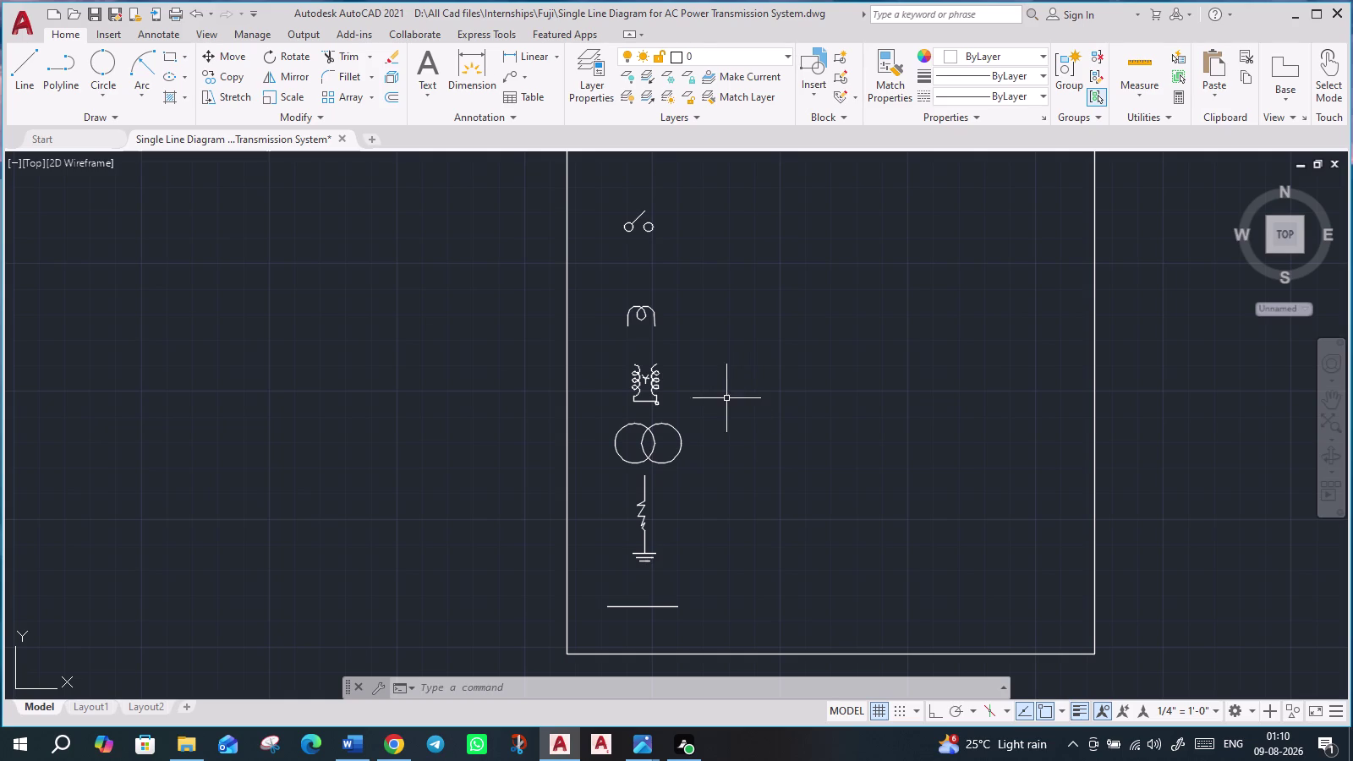
middle_drag(727, 398, 760, 641)
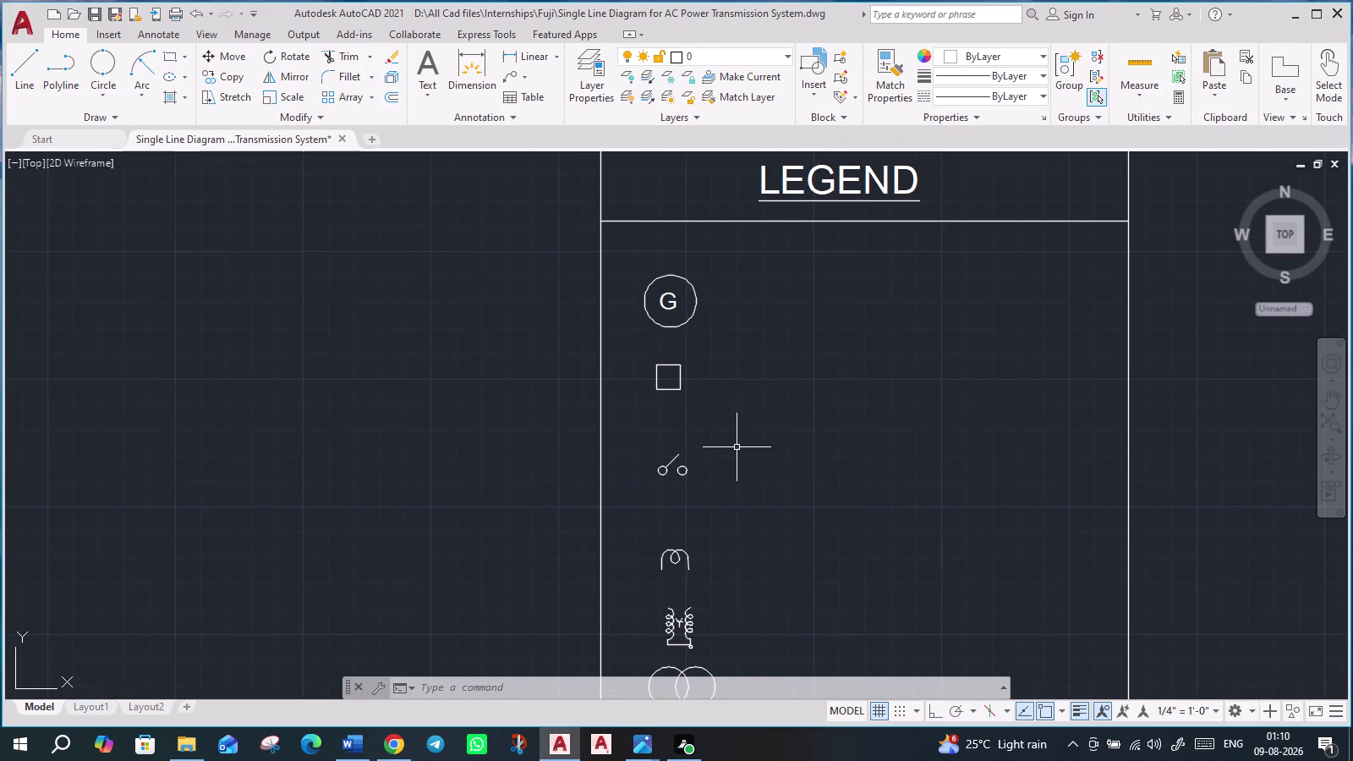
middle_drag(737, 447, 737, 476)
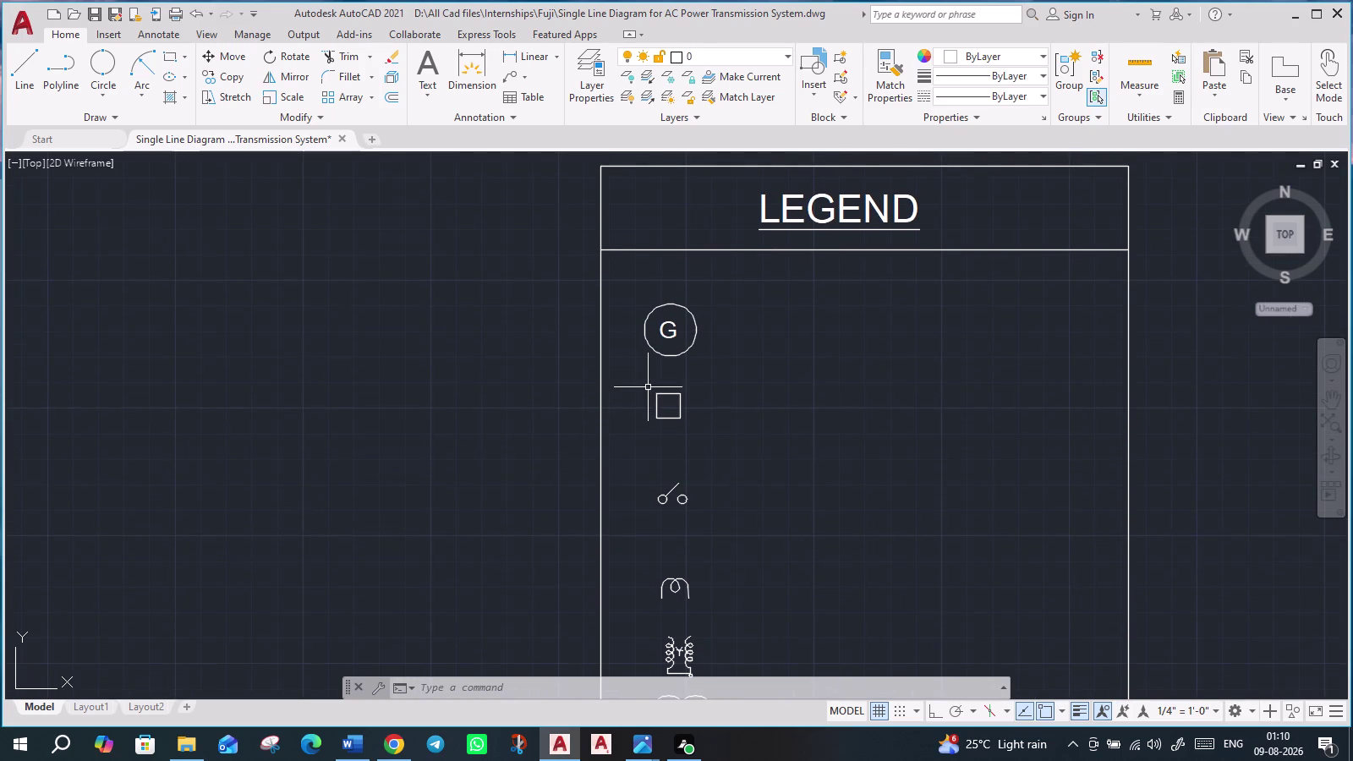
click(661, 394)
click(658, 396)
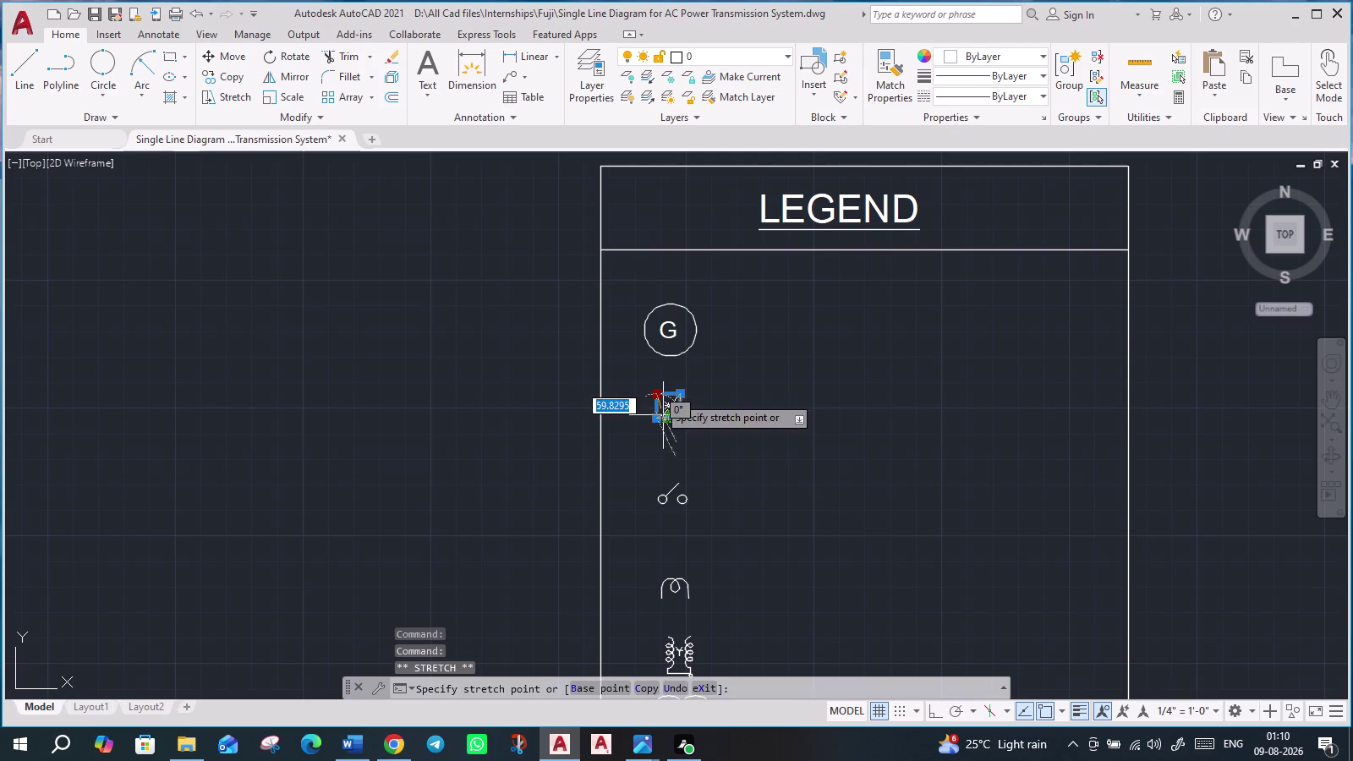
key(Escape)
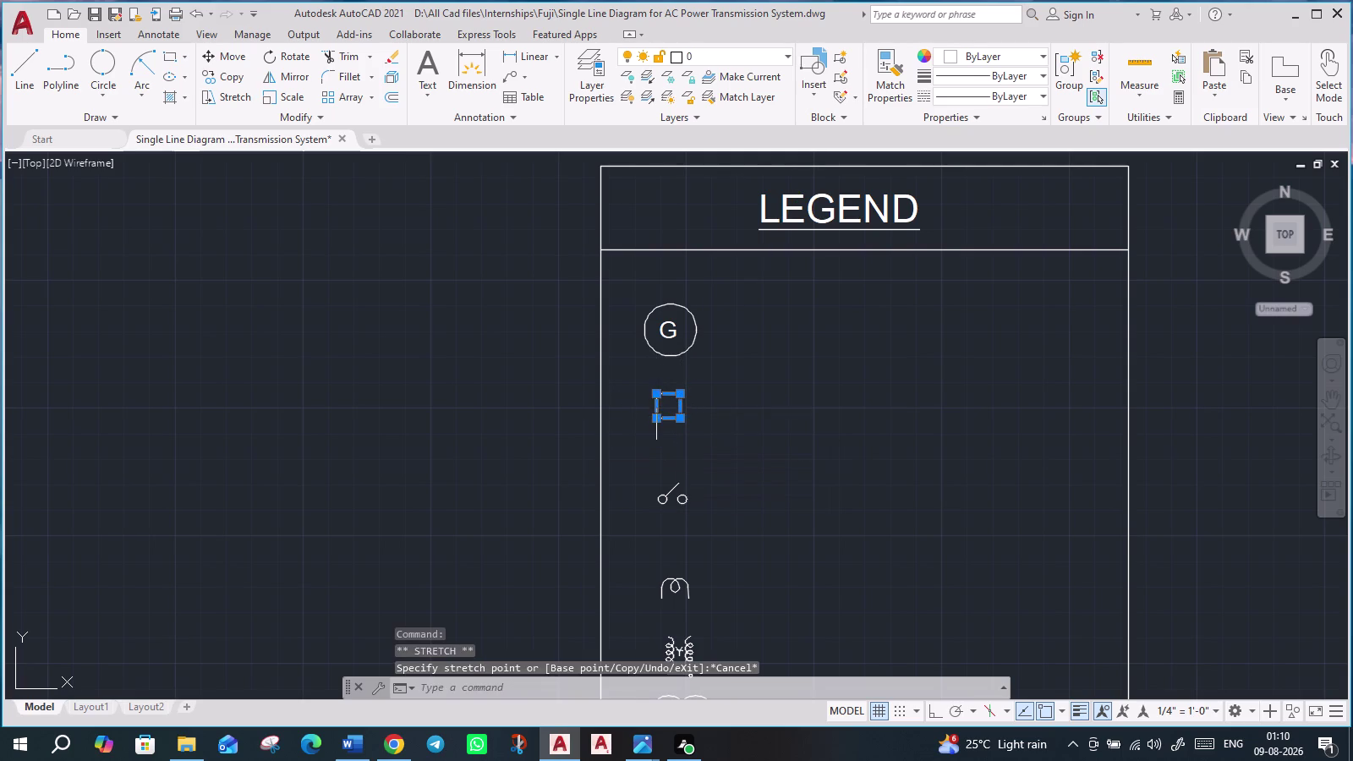
Move the breaker square lower, away from the generator symbol.
key(m)
key(Return)
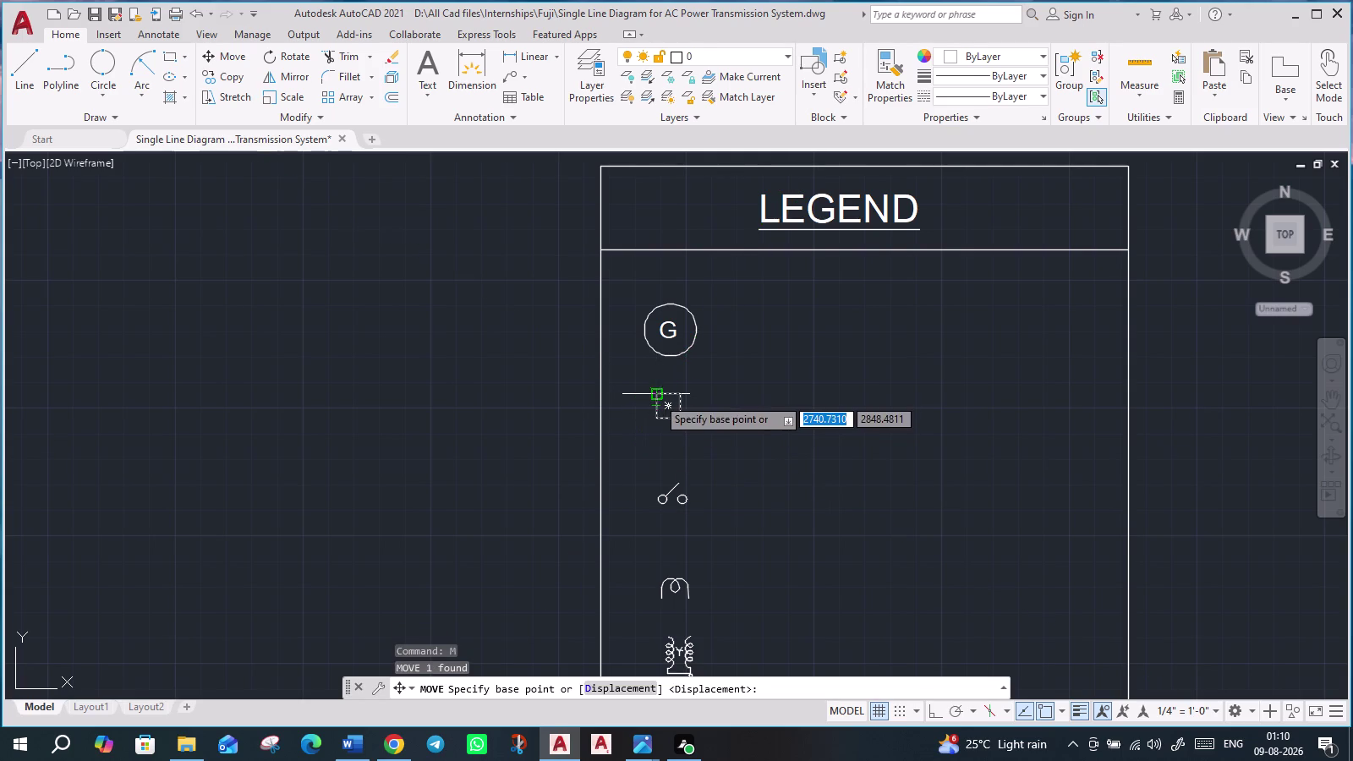
click(659, 399)
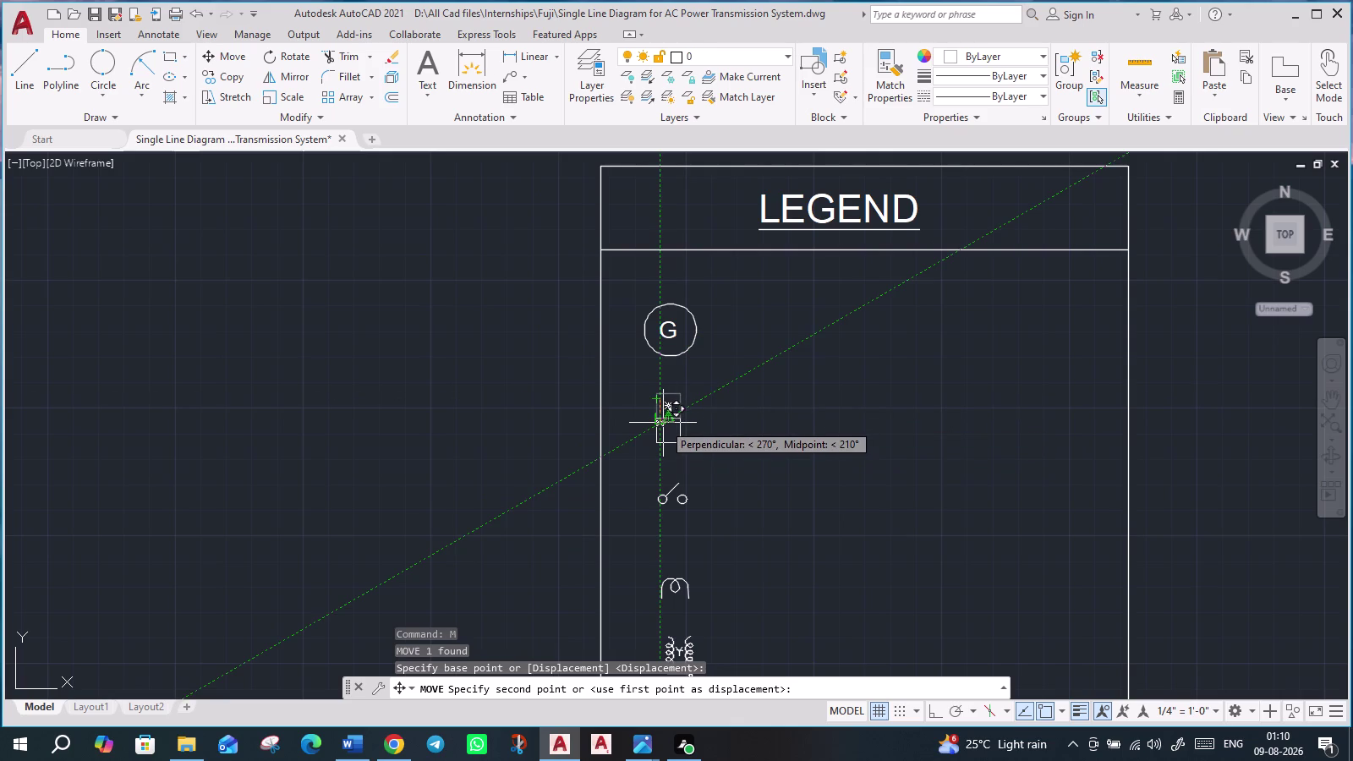
click(663, 423)
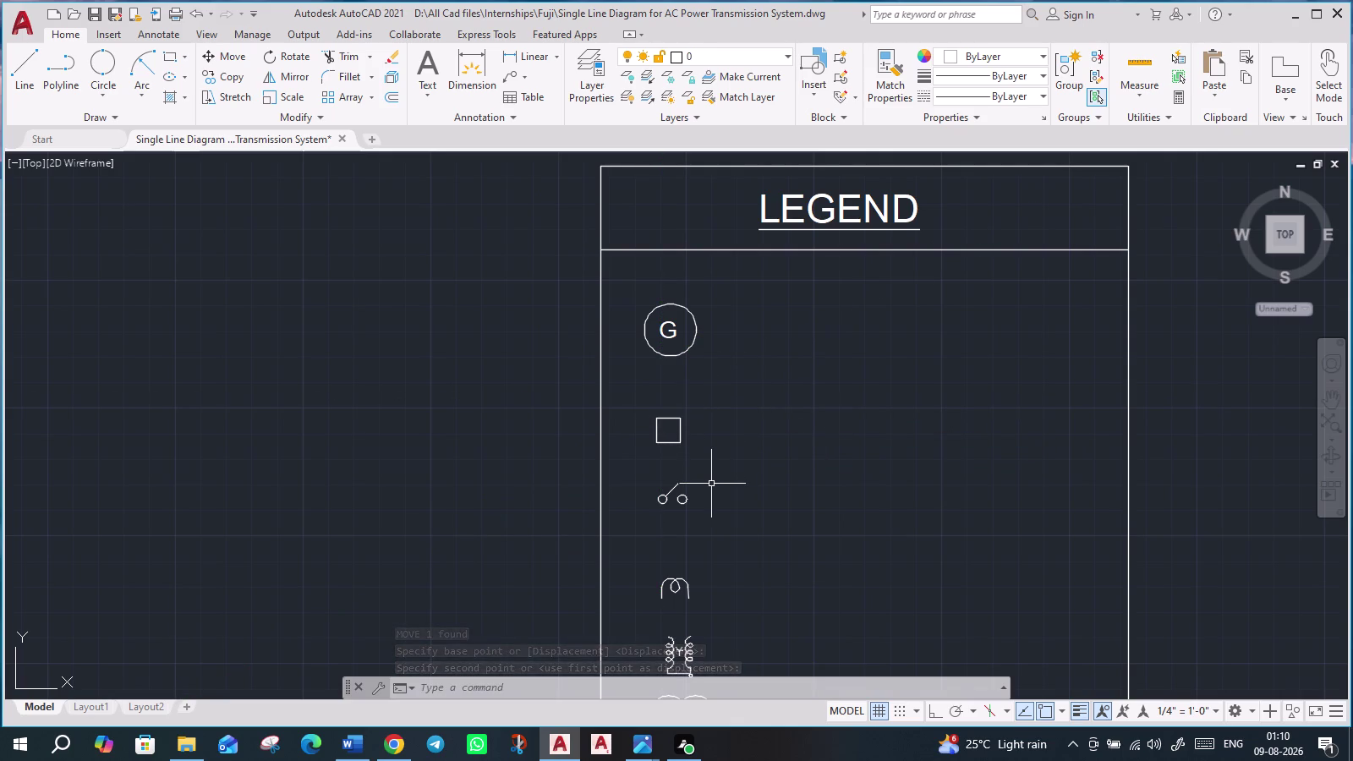
scroll(down, 3)
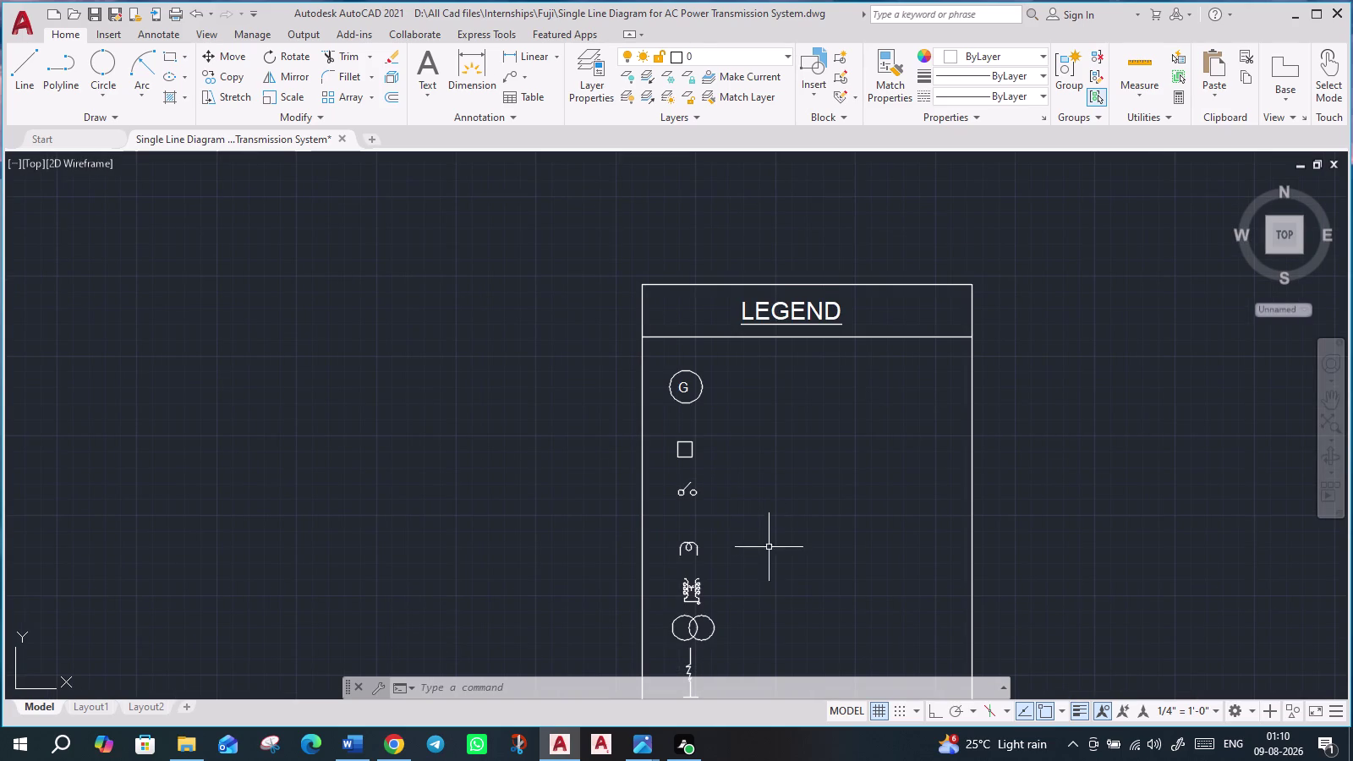
middle_drag(767, 541, 614, 440)
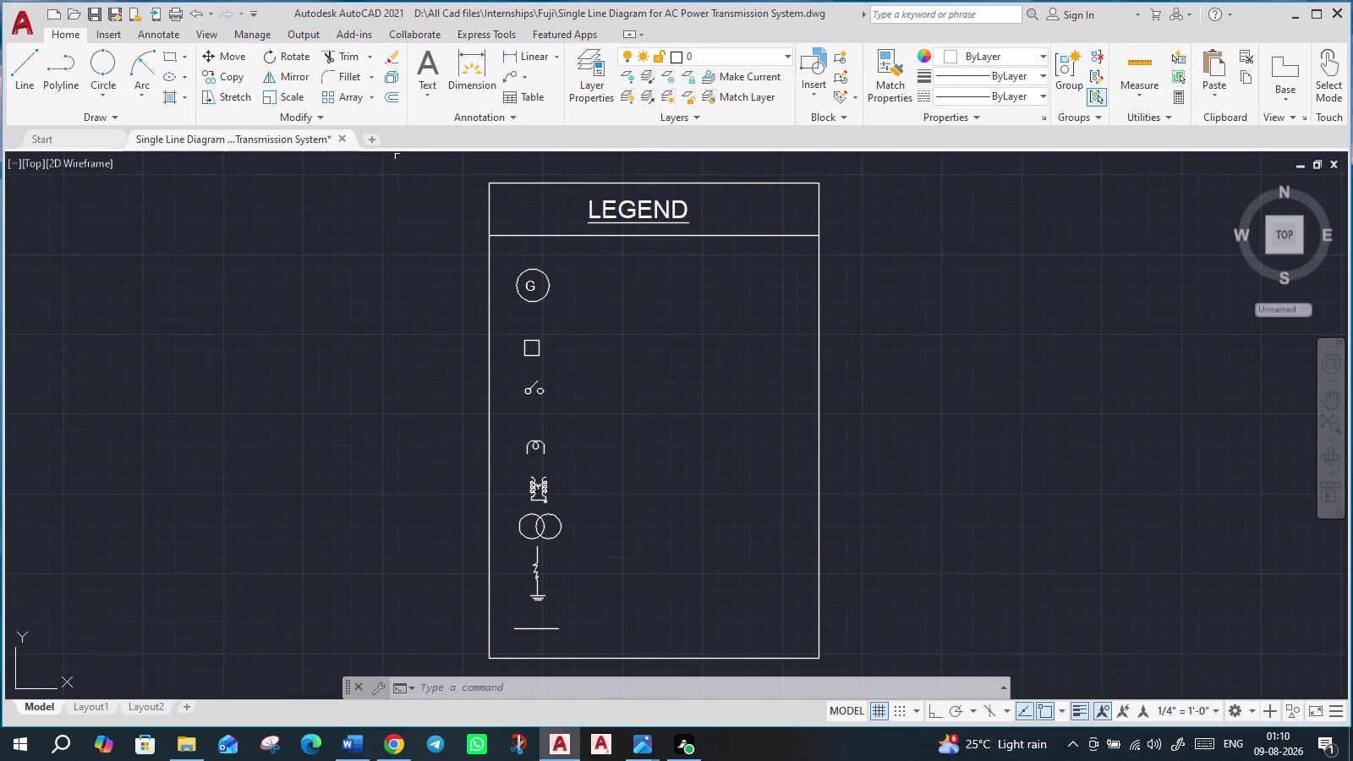
scroll(down, 3)
middle_drag(747, 313, 754, 552)
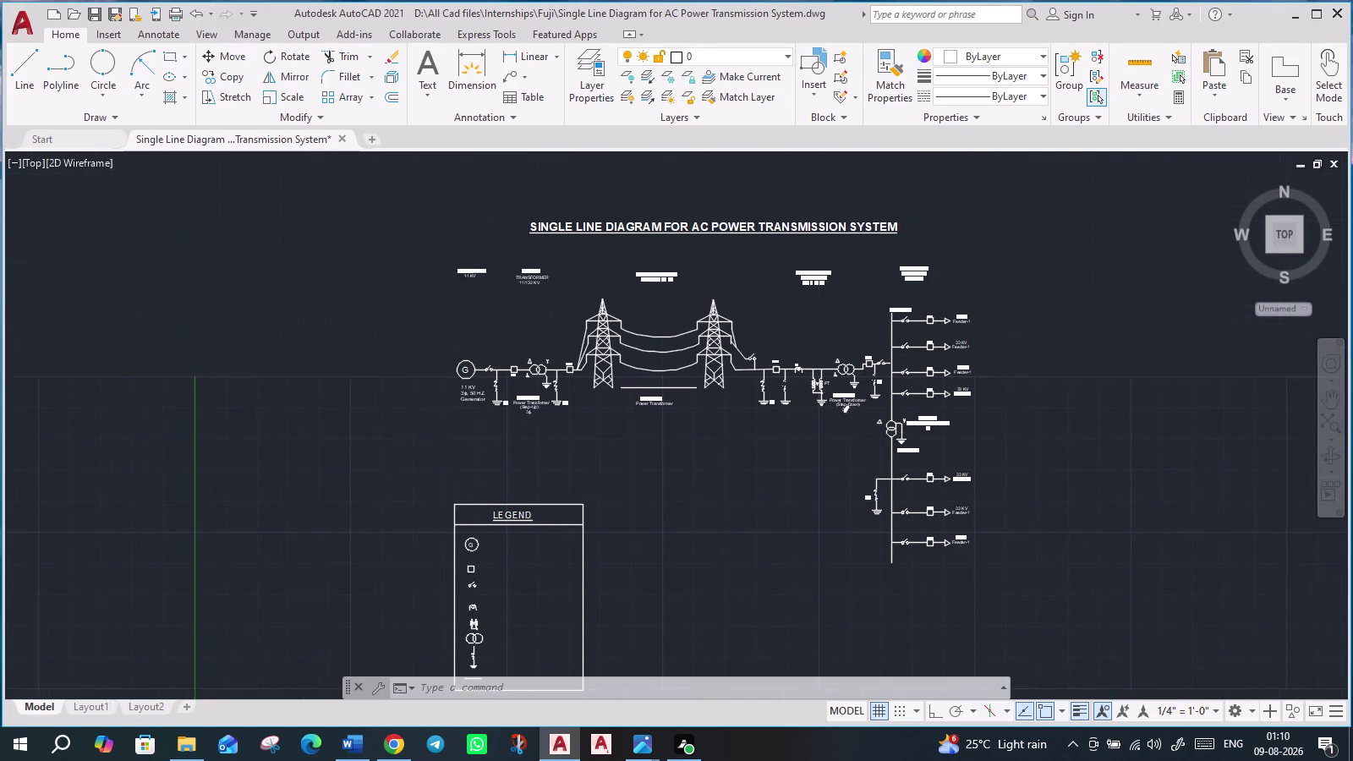
Copy the GENERATION label from the diagram and pan to the legend.
scroll(up, 3)
scroll(up, 3)
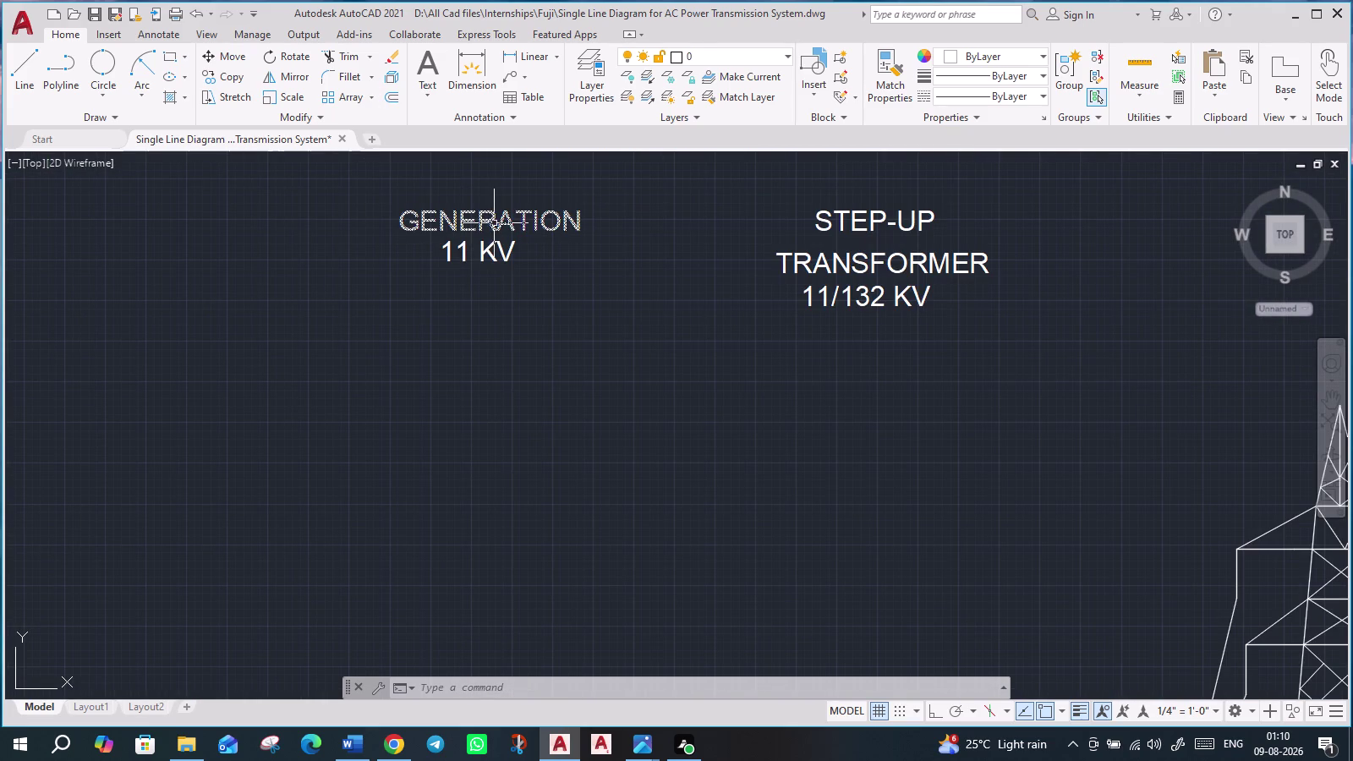
click(494, 223)
key(ctrl+c)
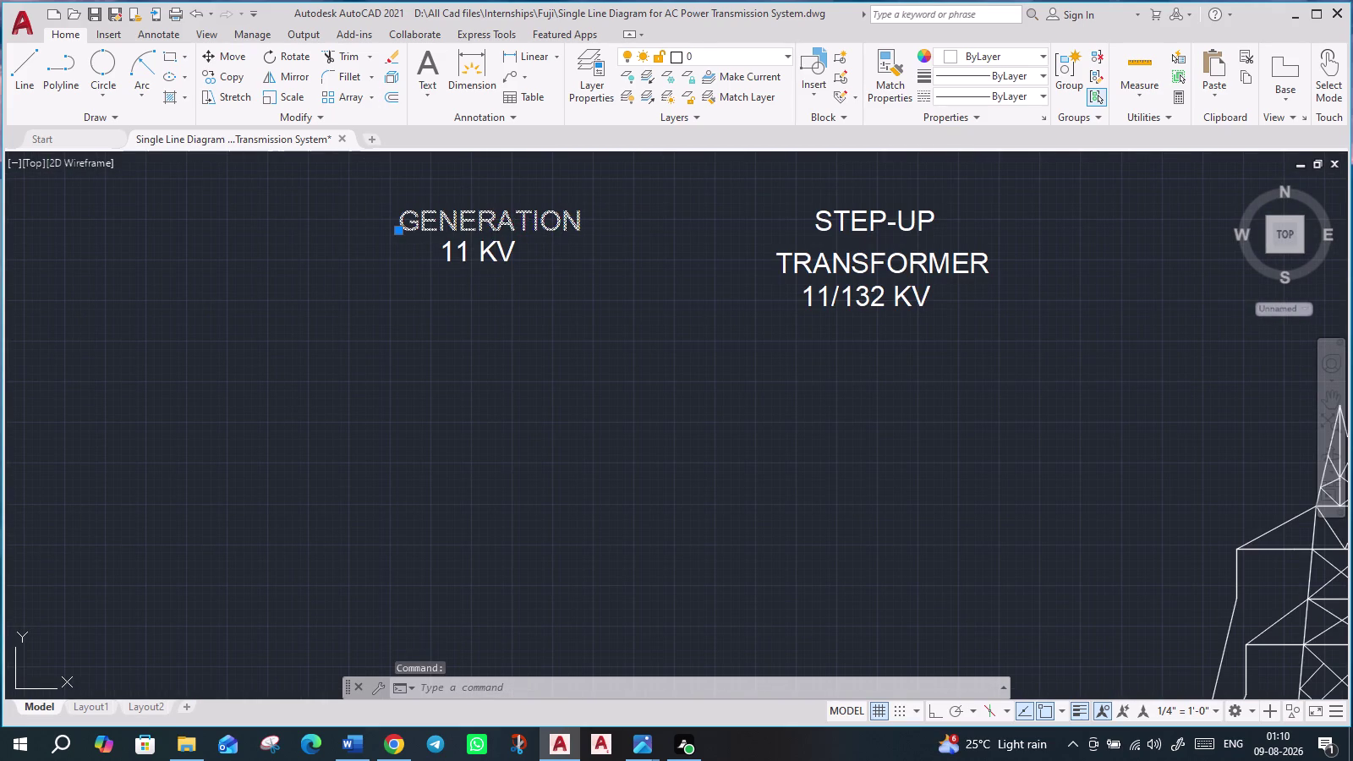
scroll(down, 3)
middle_drag(565, 536, 525, 210)
scroll(up, 3)
scroll(down, 3)
middle_drag(582, 580, 532, 278)
scroll(up, 3)
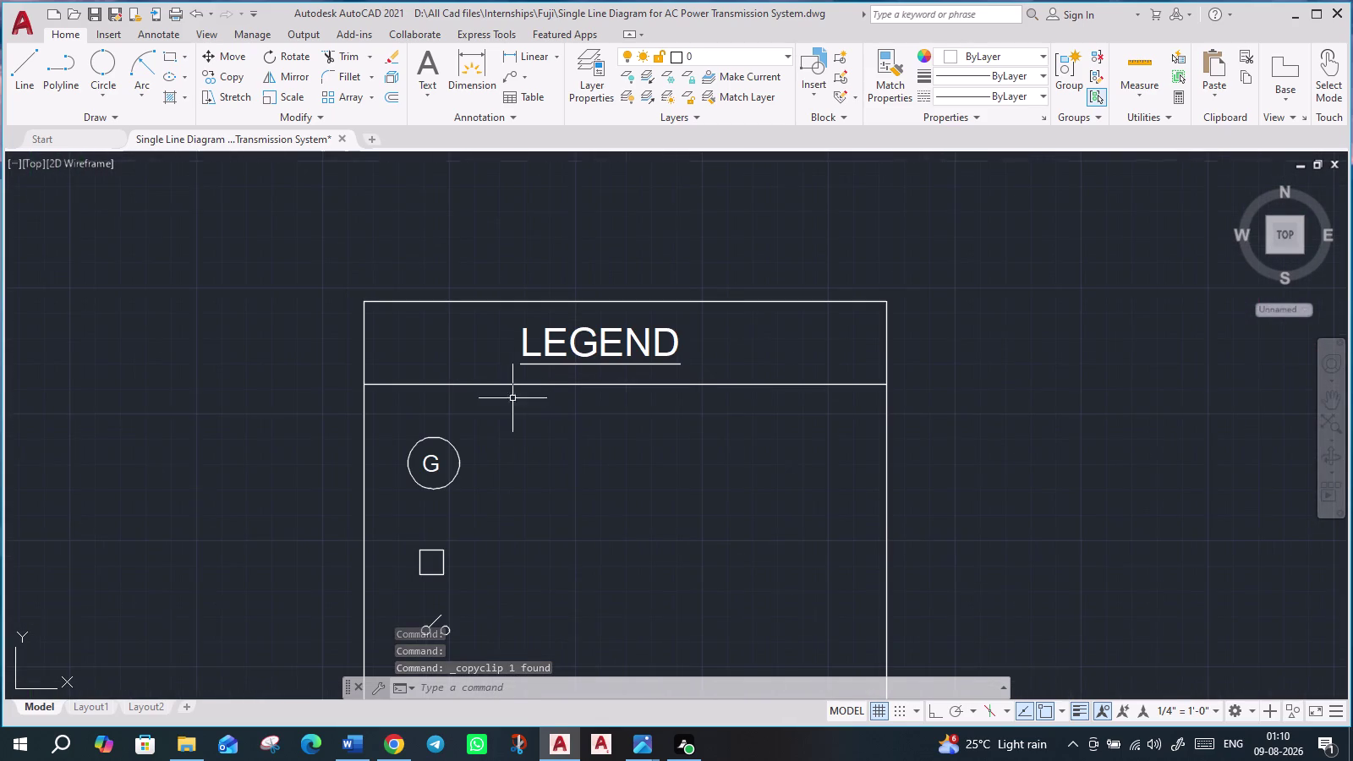
Paste GENERATION labels beside the generator circle and the breaker square.
key(ctrl+v)
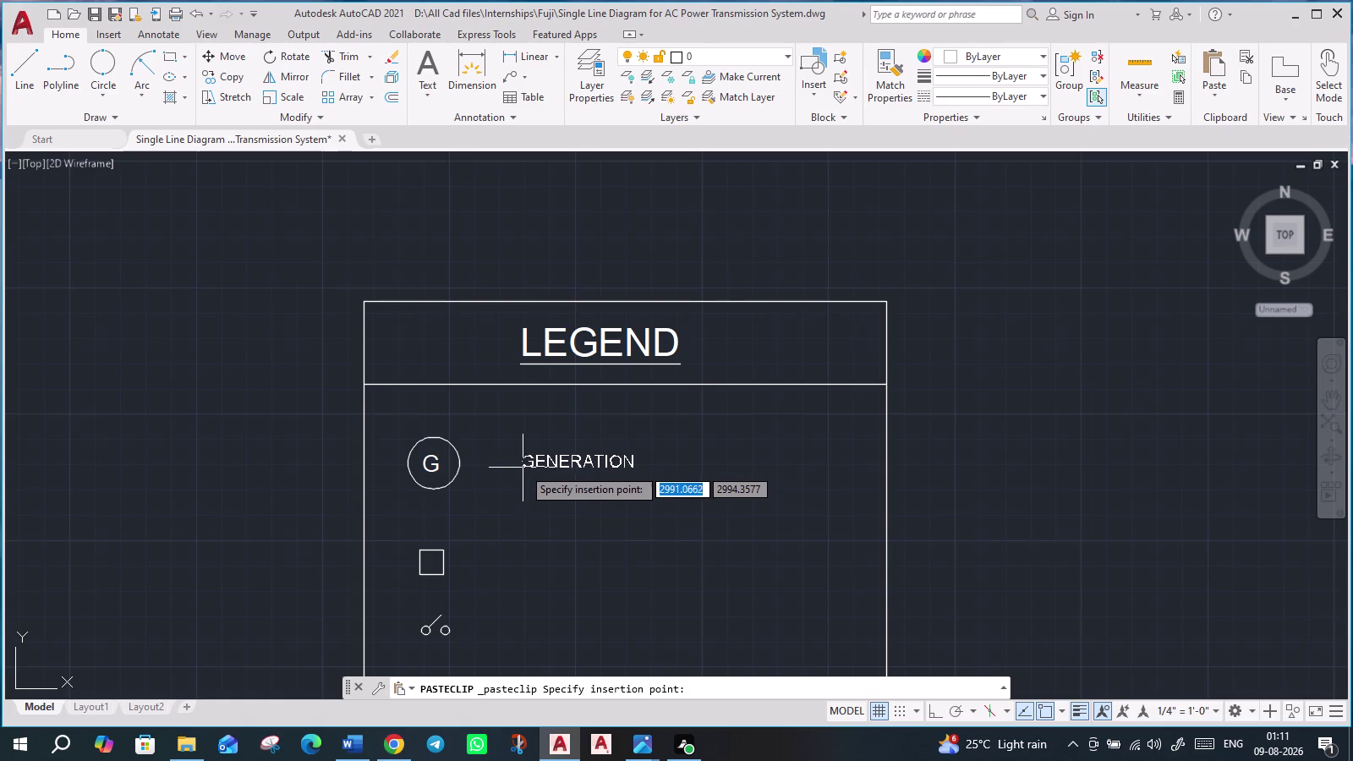
click(524, 468)
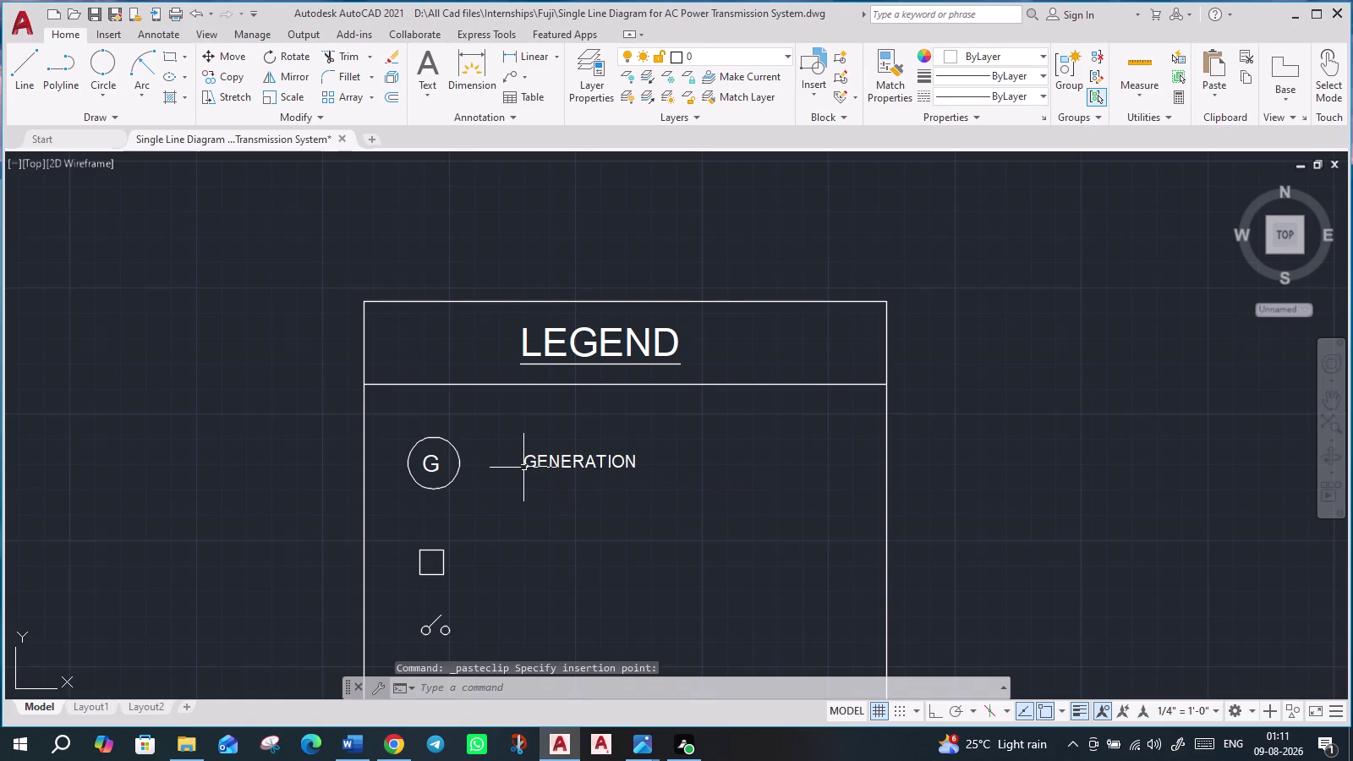
key(ctrl+v)
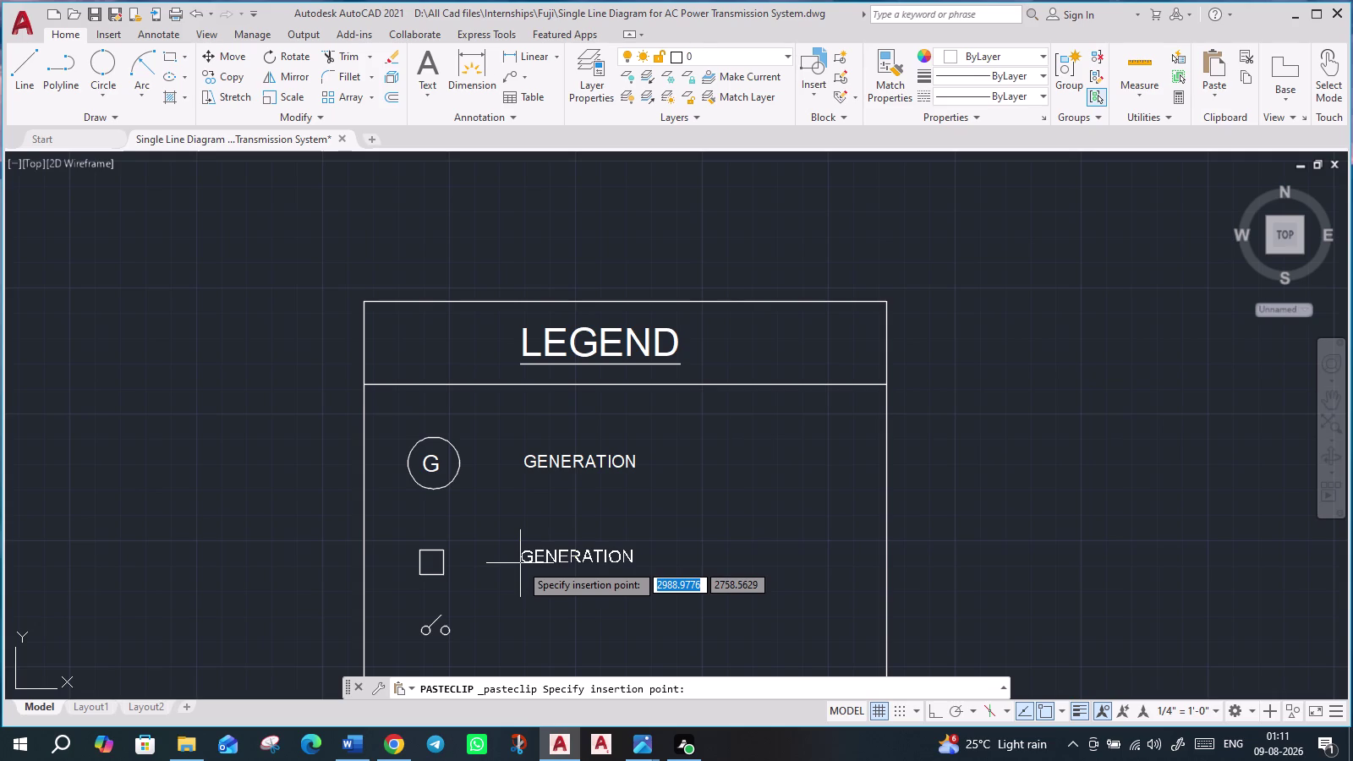
click(523, 565)
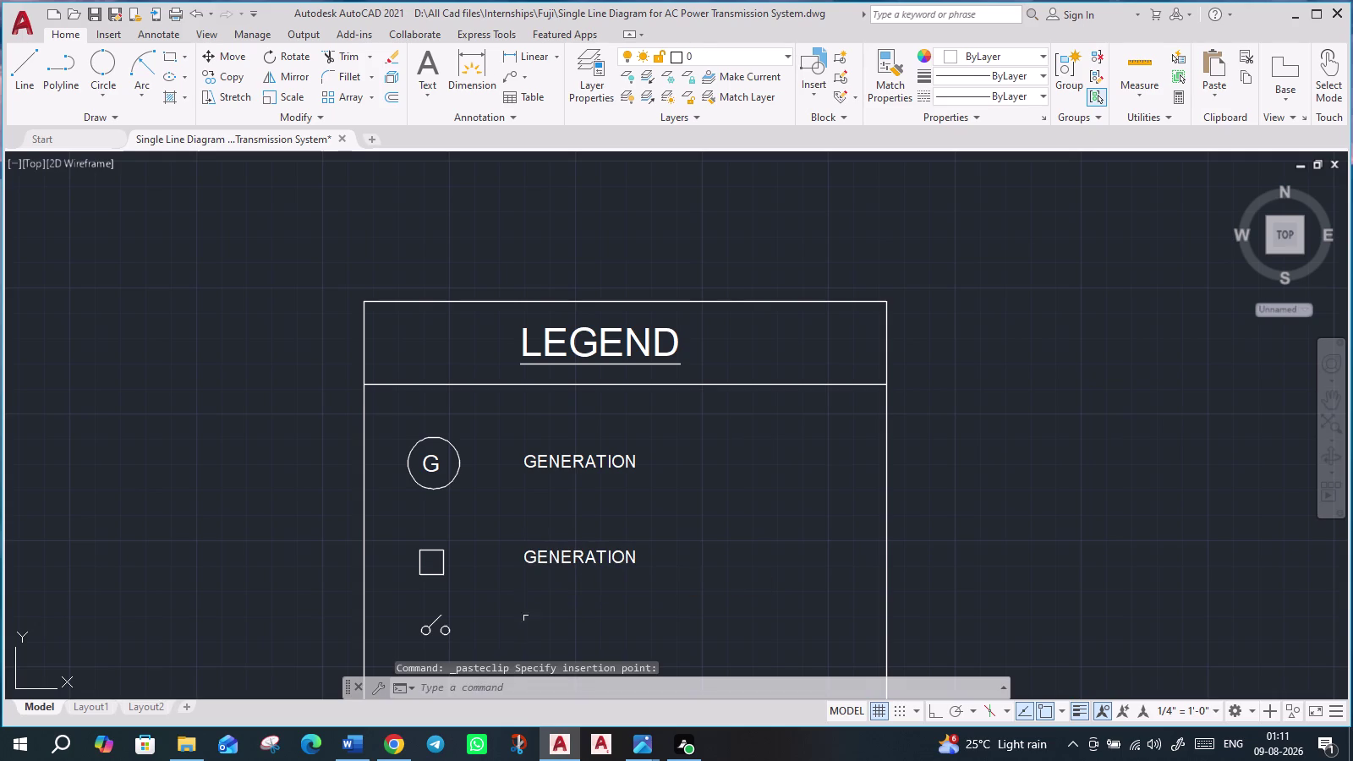
middle_drag(527, 614, 527, 477)
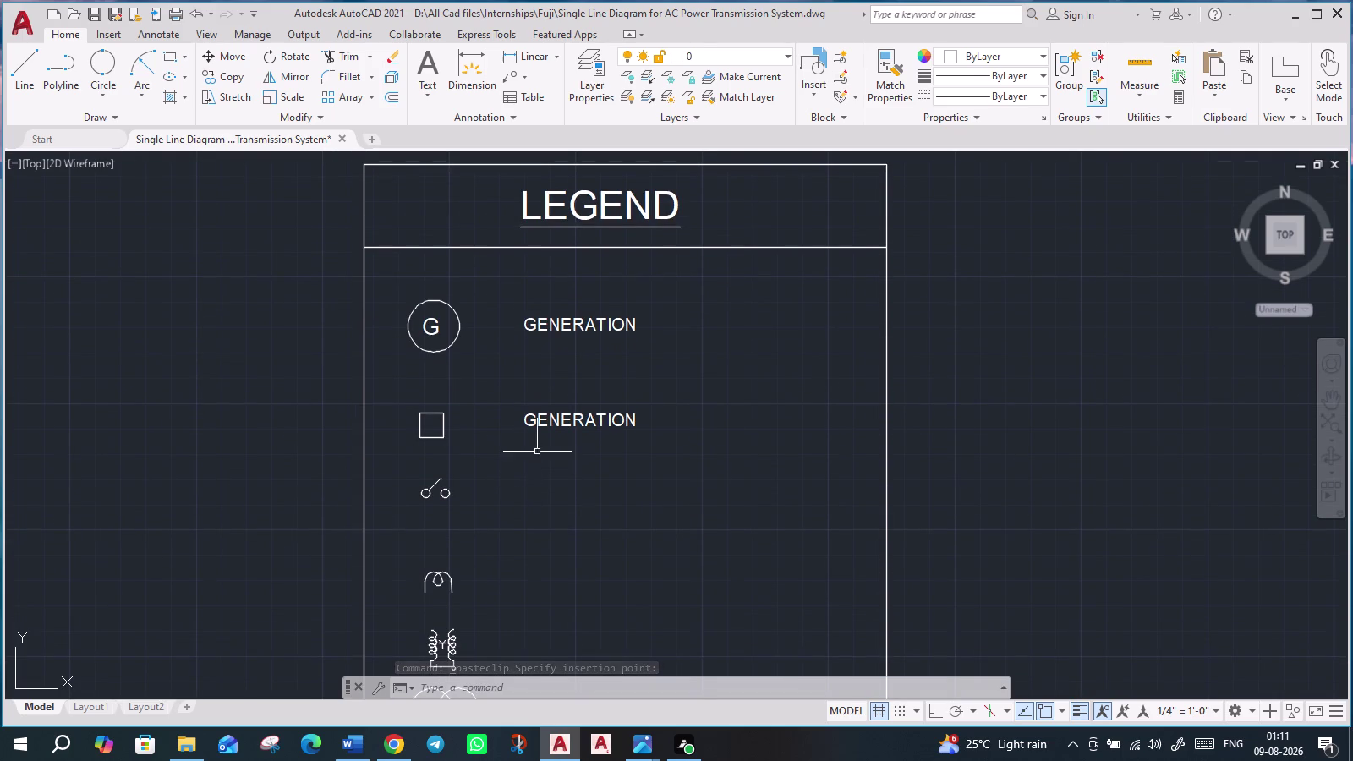
Rename the label beside the breaker square to CIRCUIT BREAKER.
double_click(543, 417)
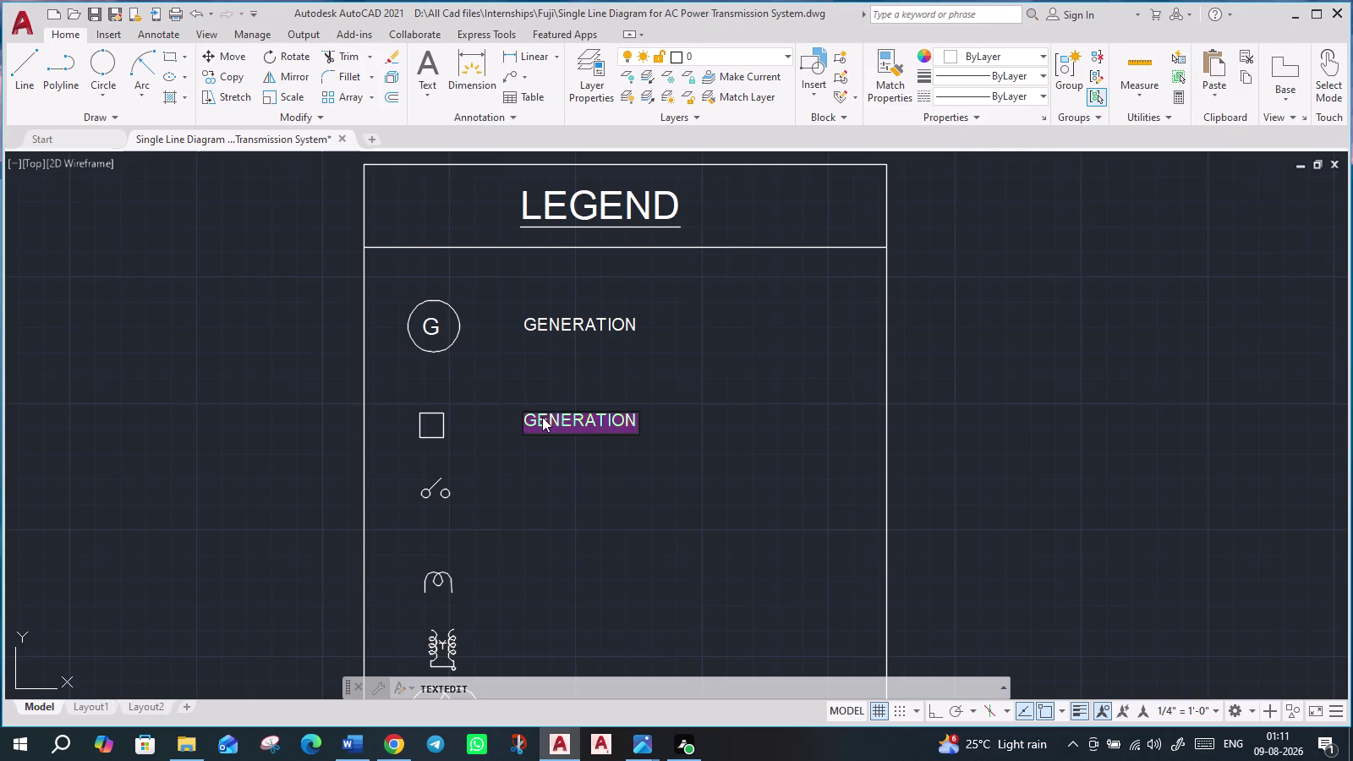
text(CIRCUIT)
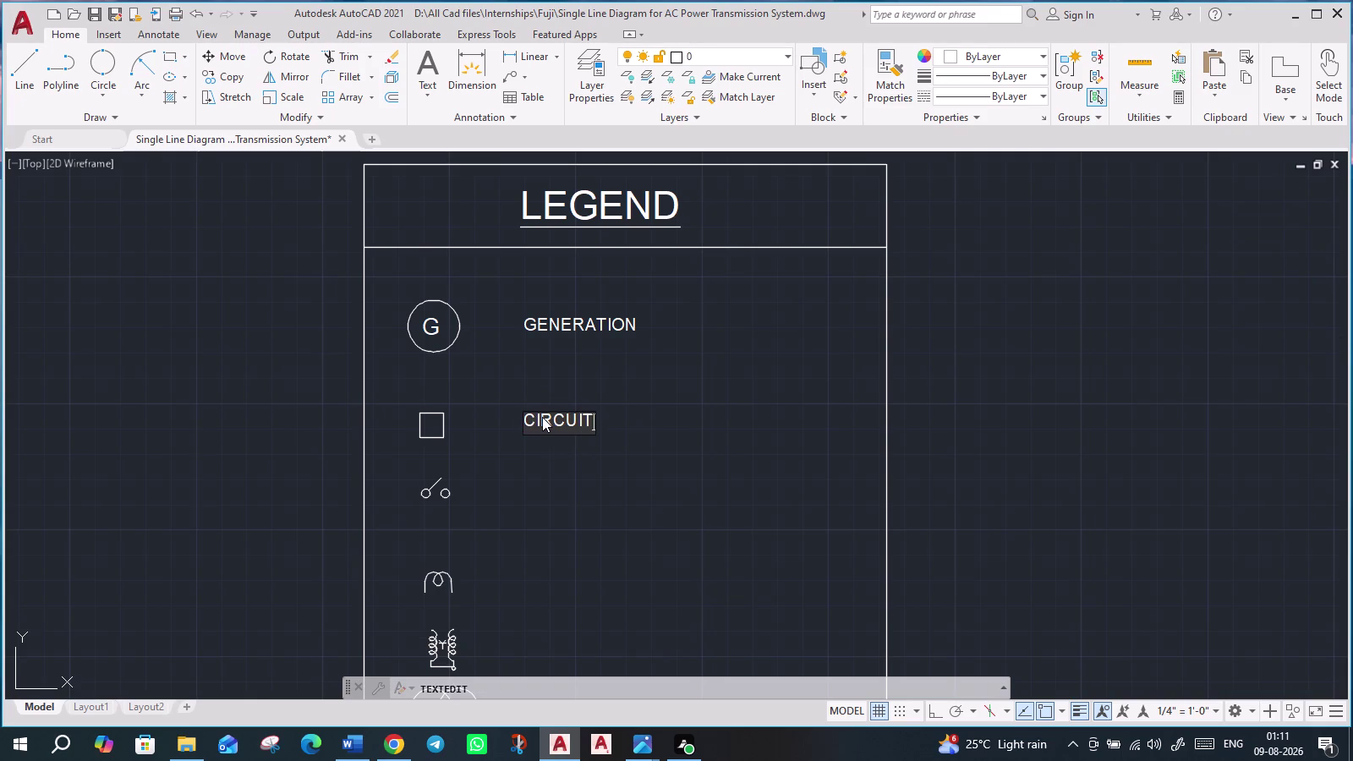
key(space)
text(BREA)
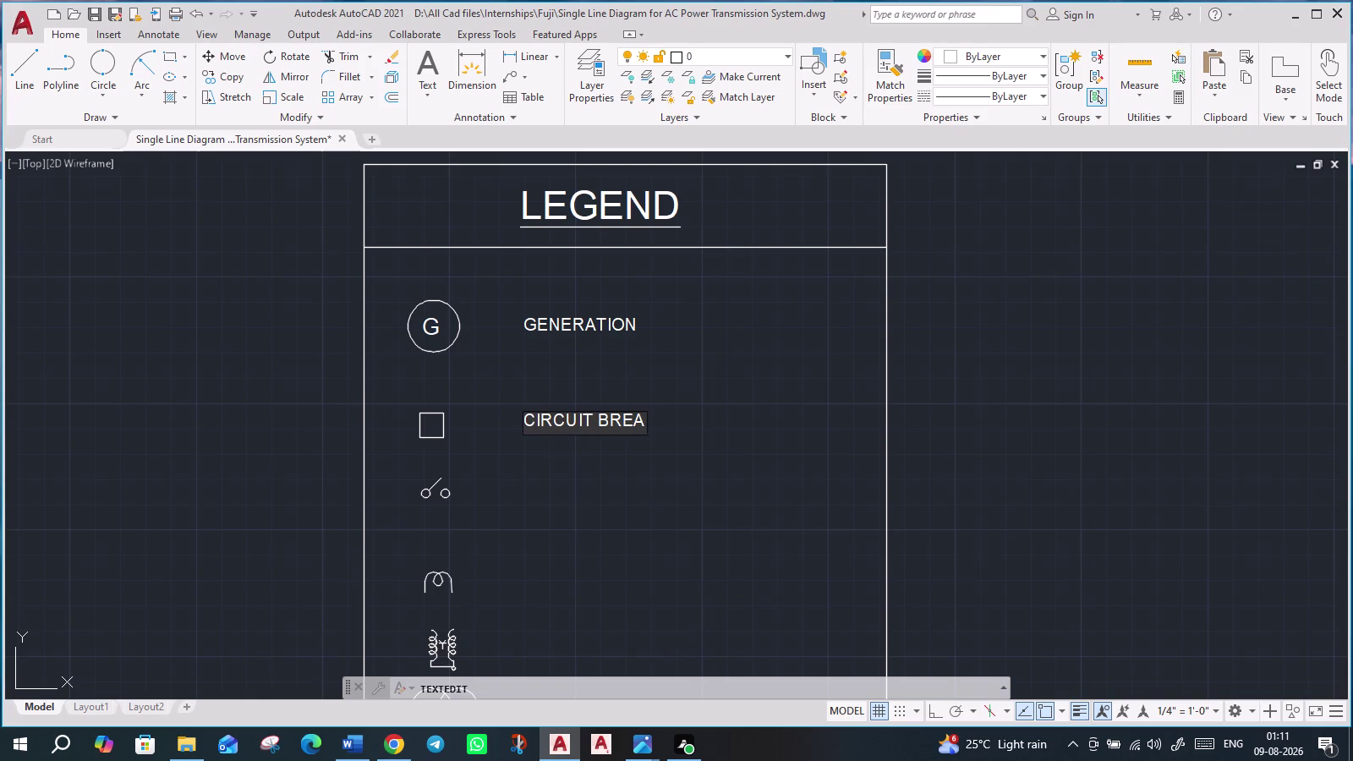
text(KER)
key(Return)
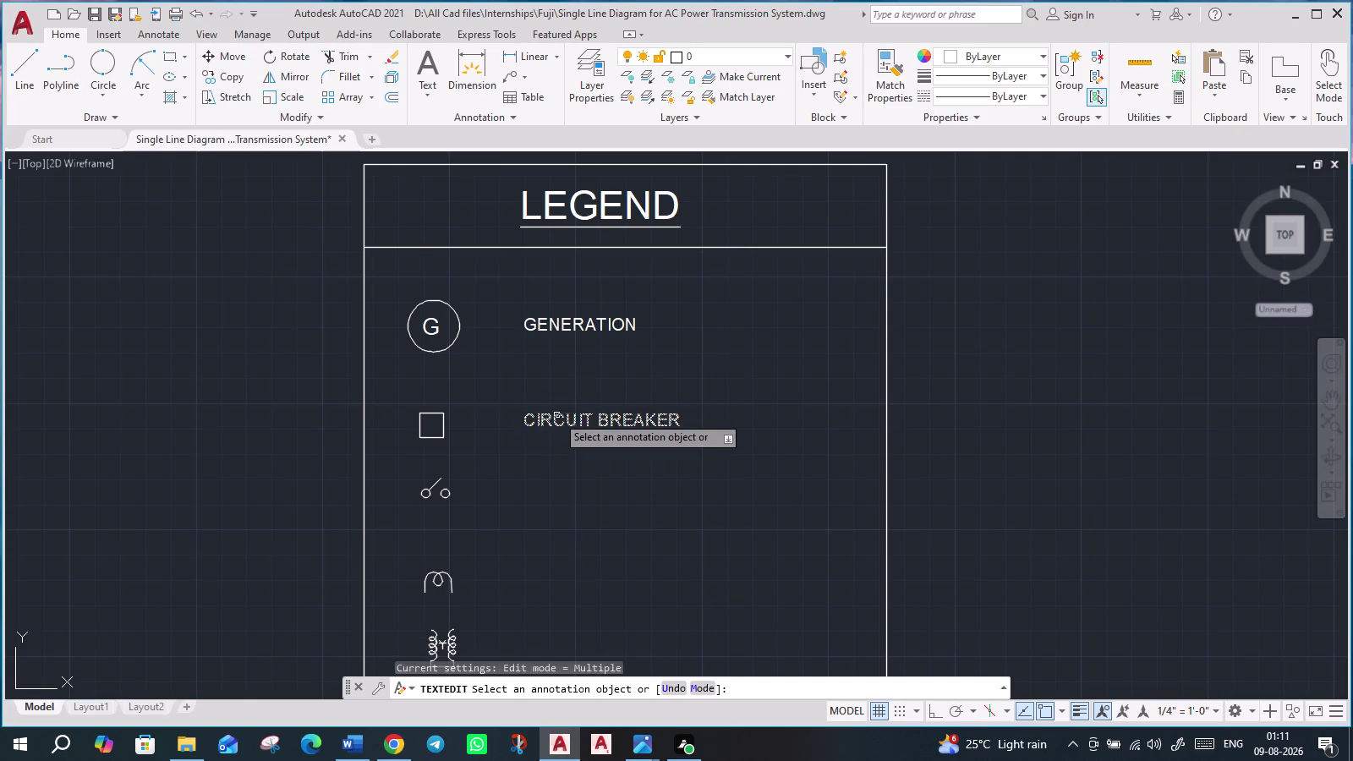
Paste a label beside the isolator symbol and rename it ISOLATOR.
key(ctrl+v)
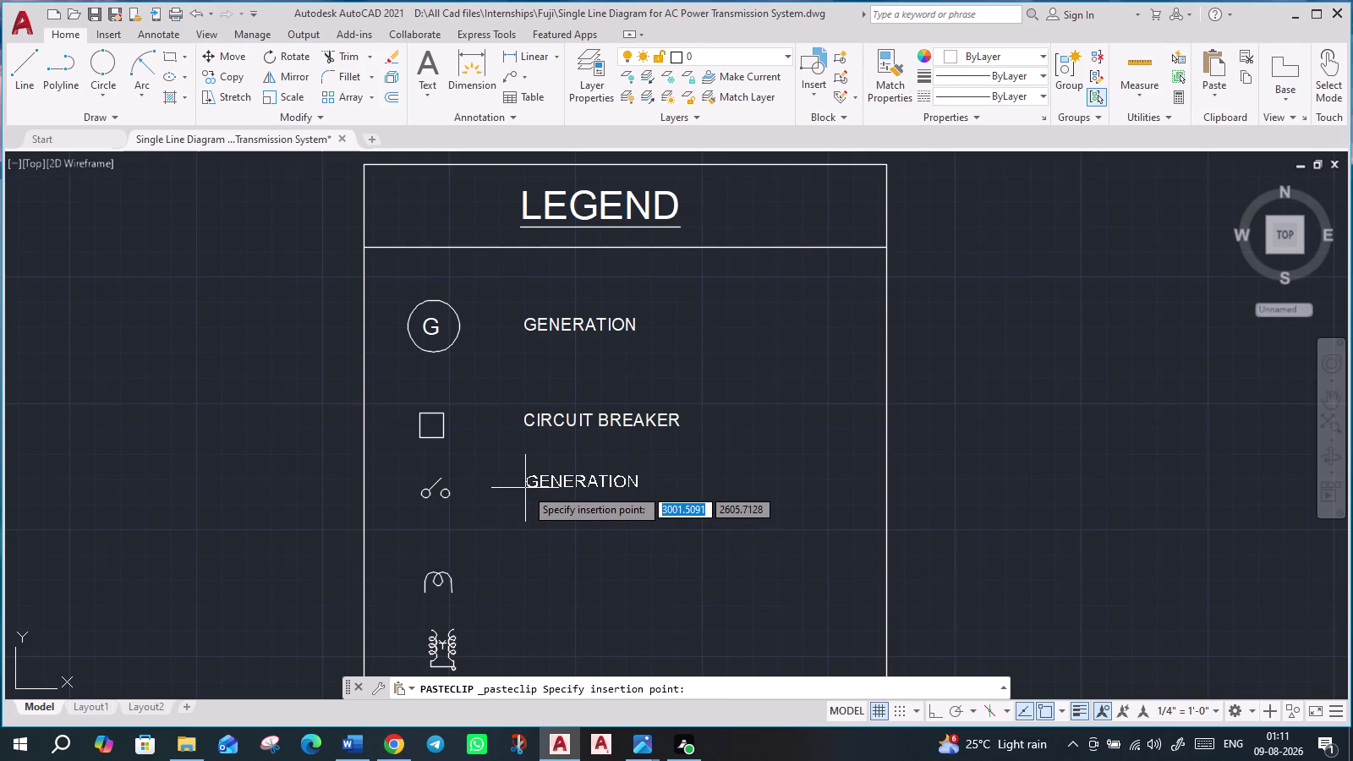
click(525, 488)
double_click(600, 483)
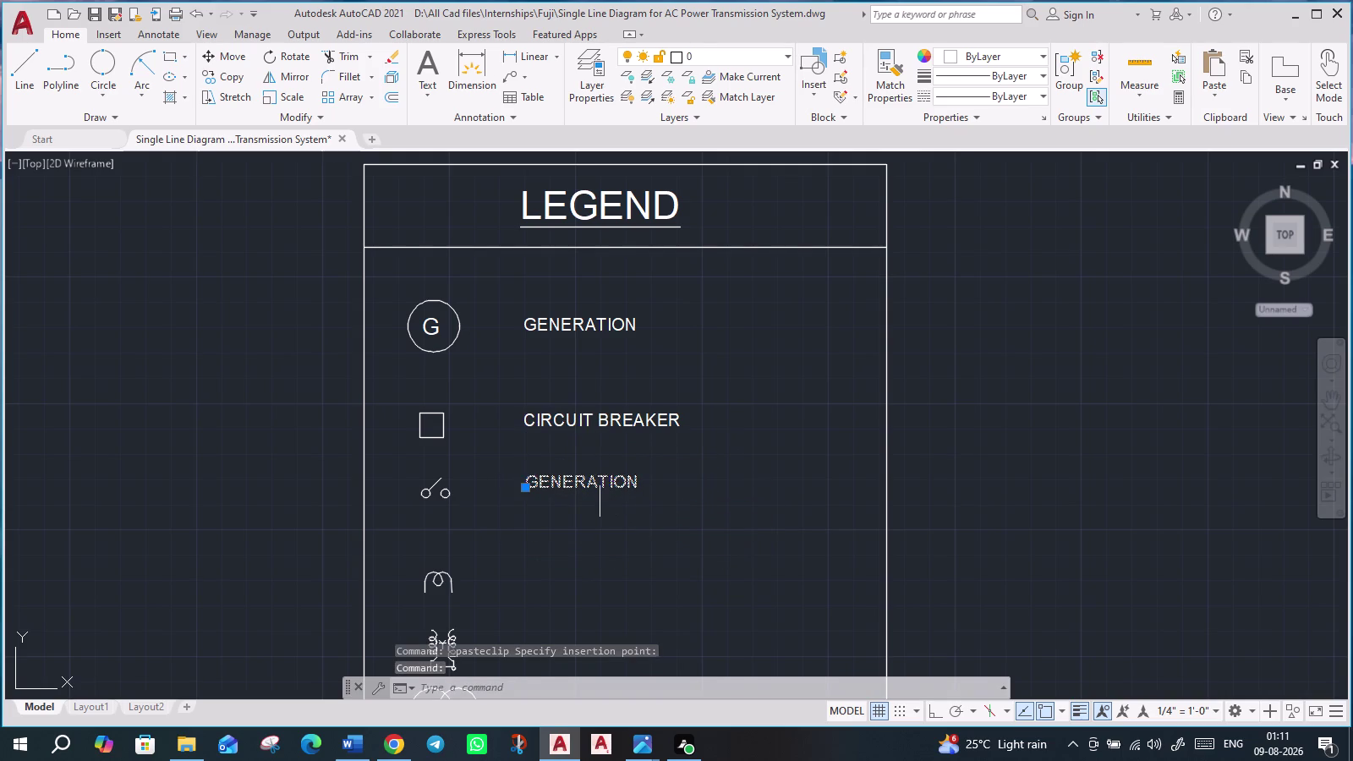
text(ISOL)
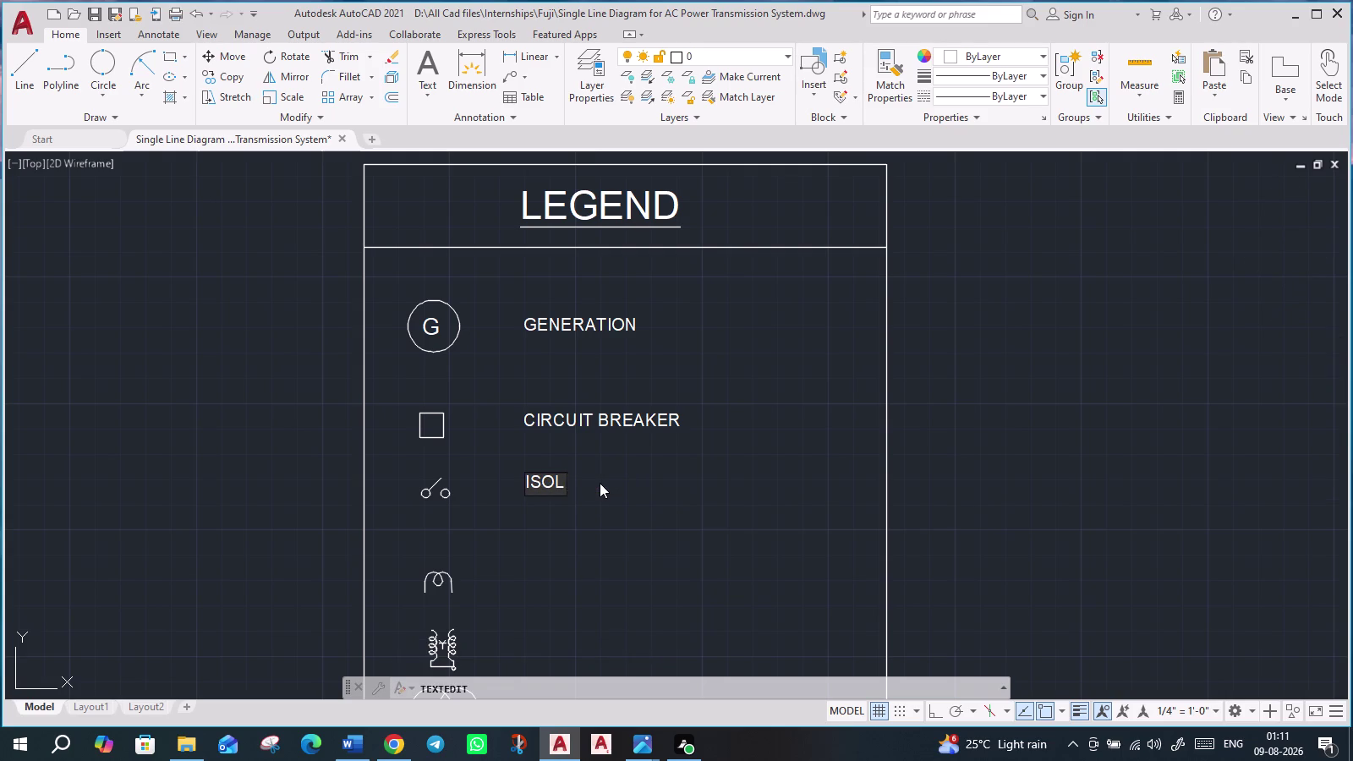
text(ATOR)
key(Return)
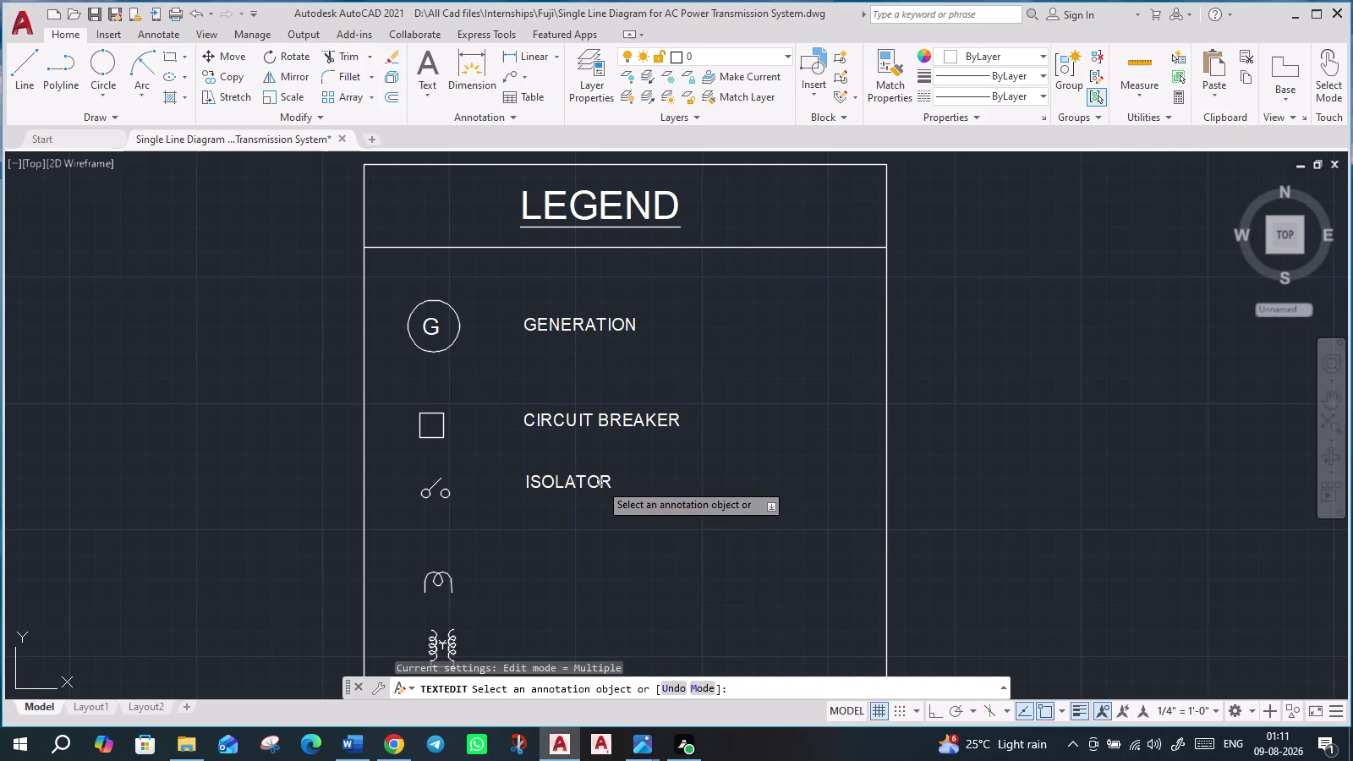
Paste a label beside the current transformer symbol and rename it CURRENT TRANSFORMER.
key(ctrl+v)
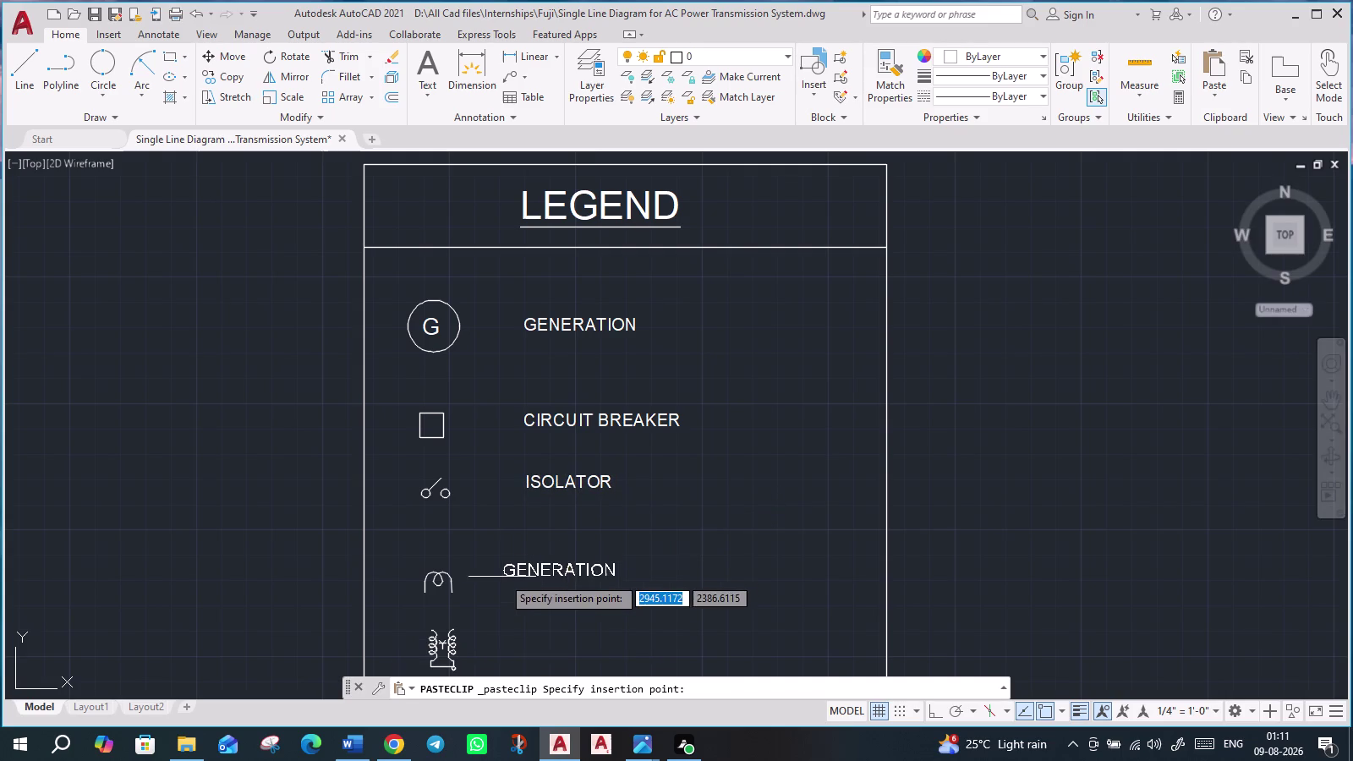
click(516, 585)
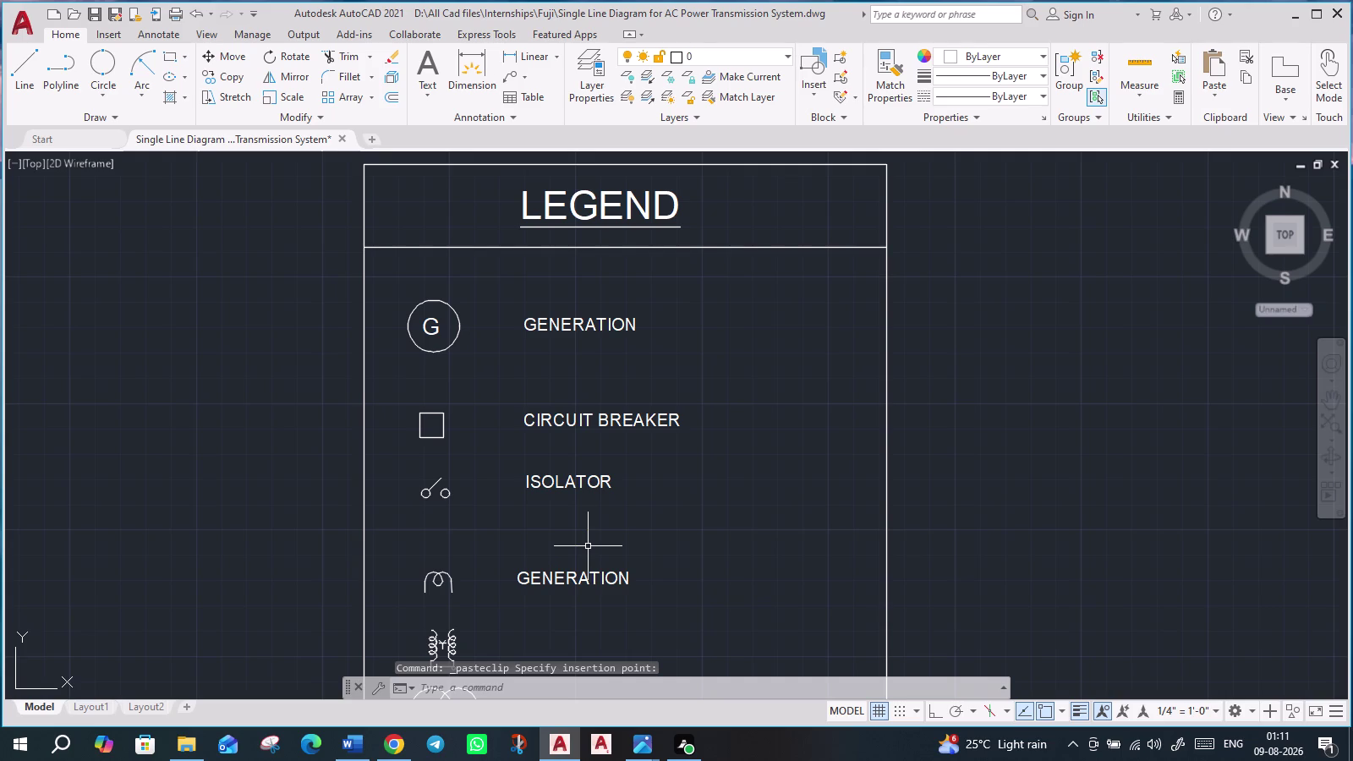
double_click(580, 574)
text(C)
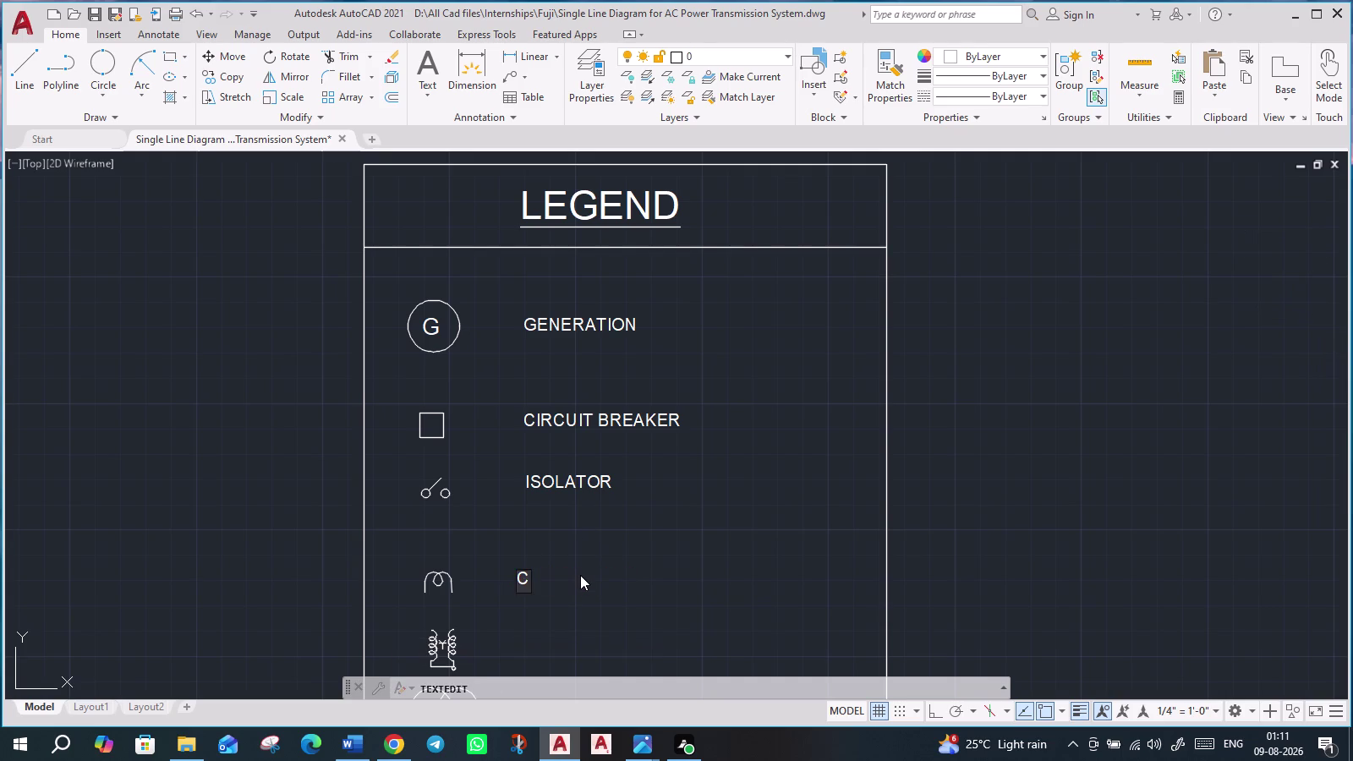
text(URRENT)
key(space)
text(TRANSF)
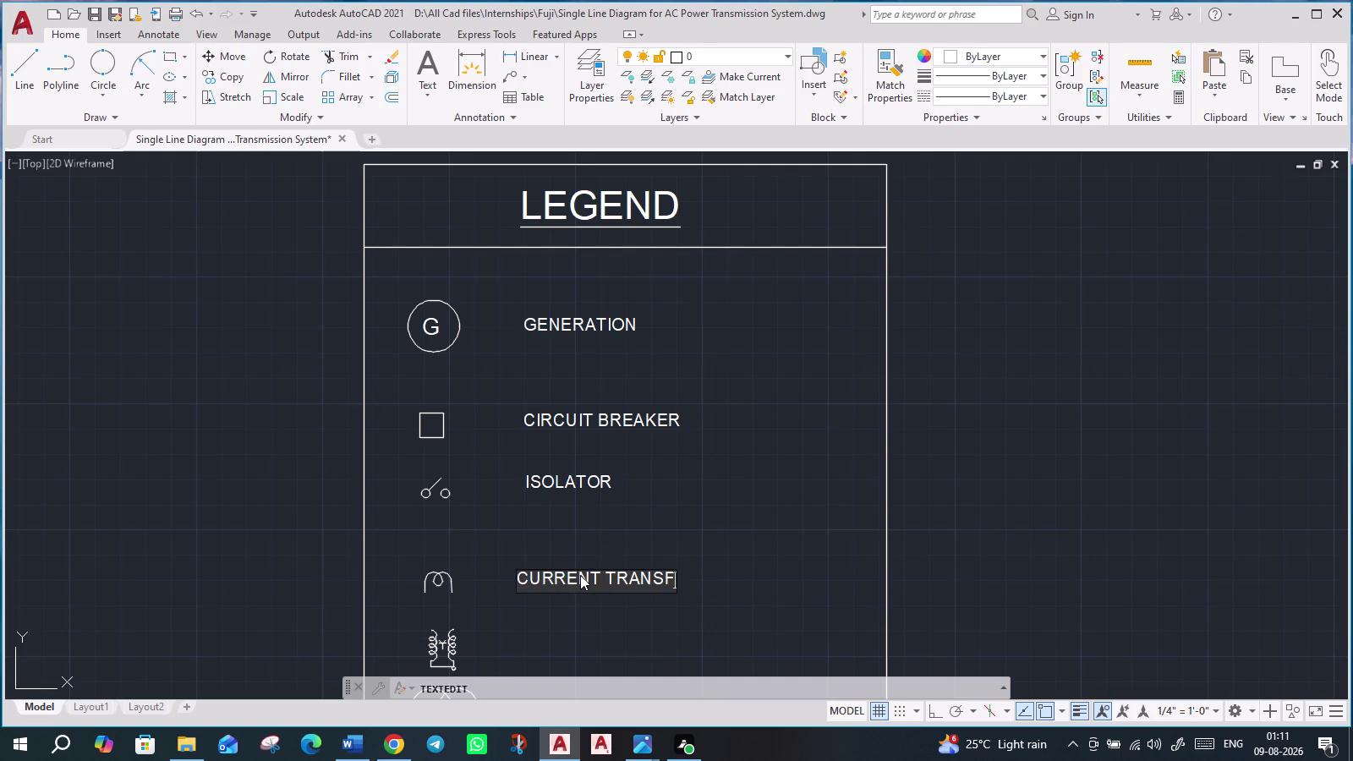
text(ORMER)
key(Return)
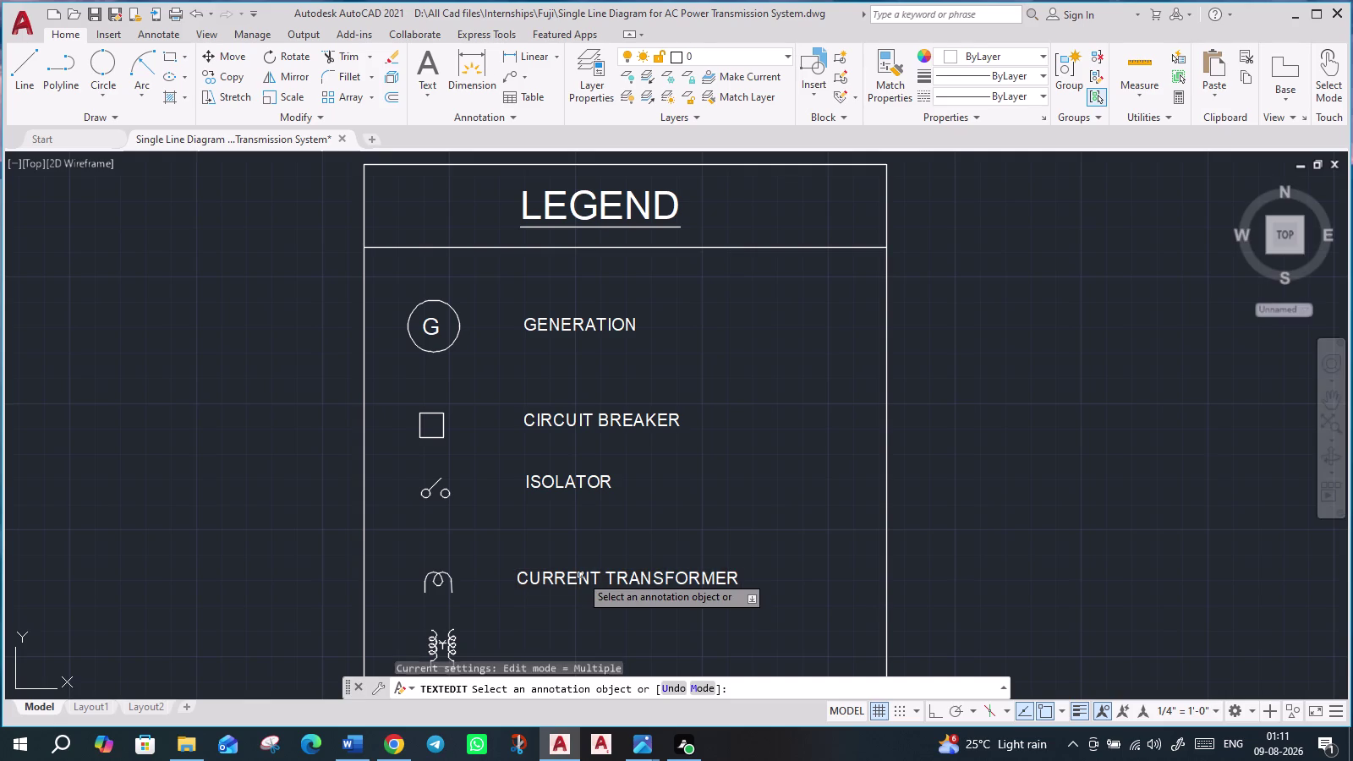
middle_drag(566, 627, 532, 498)
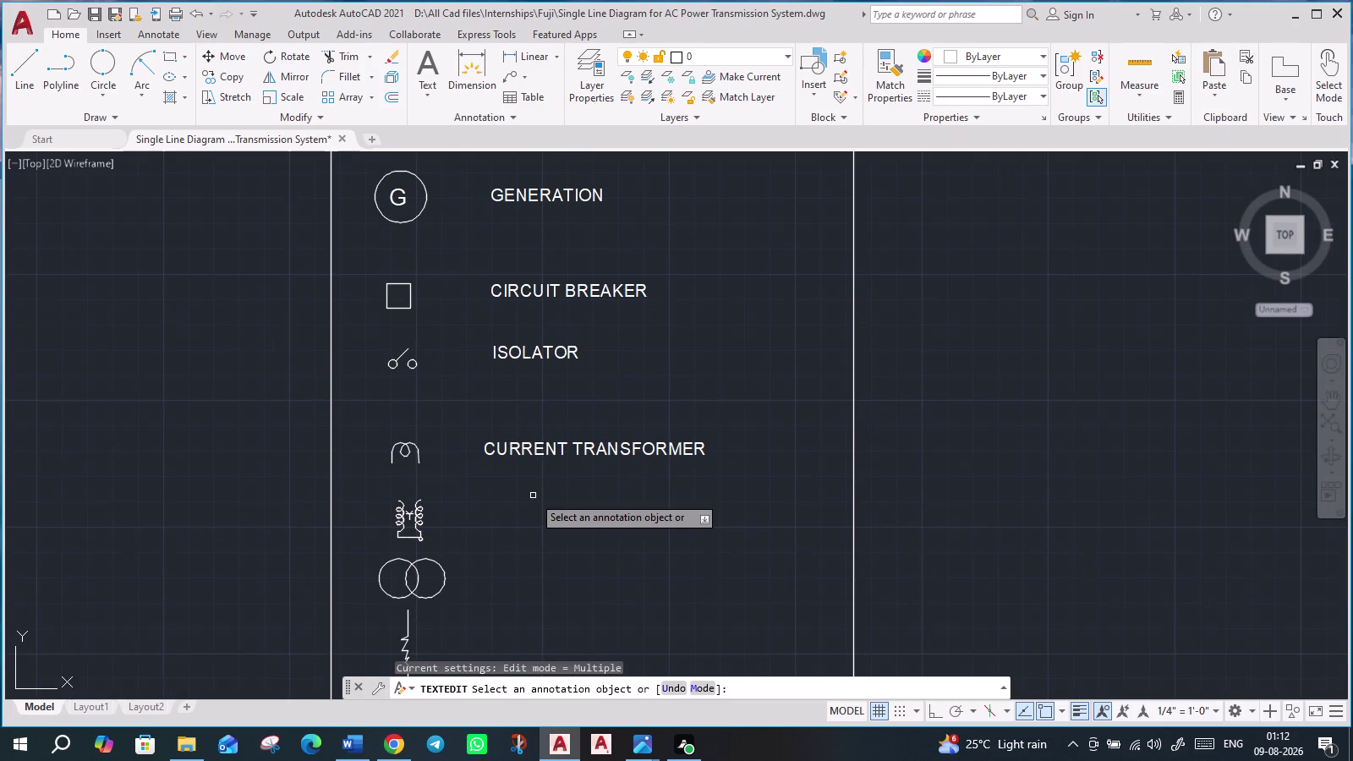
Paste a copy of the label beside the potential transformer symbol.
key(ctrl+v)
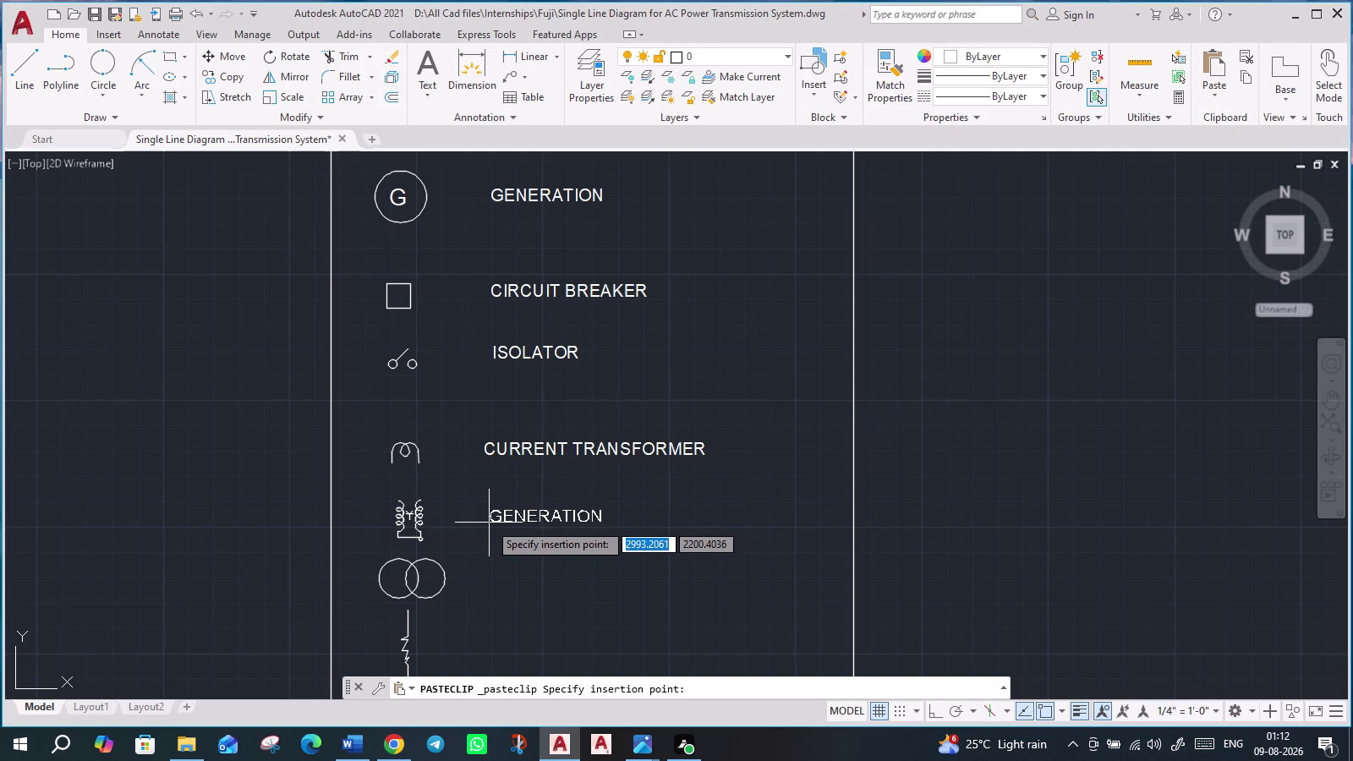
click(488, 523)
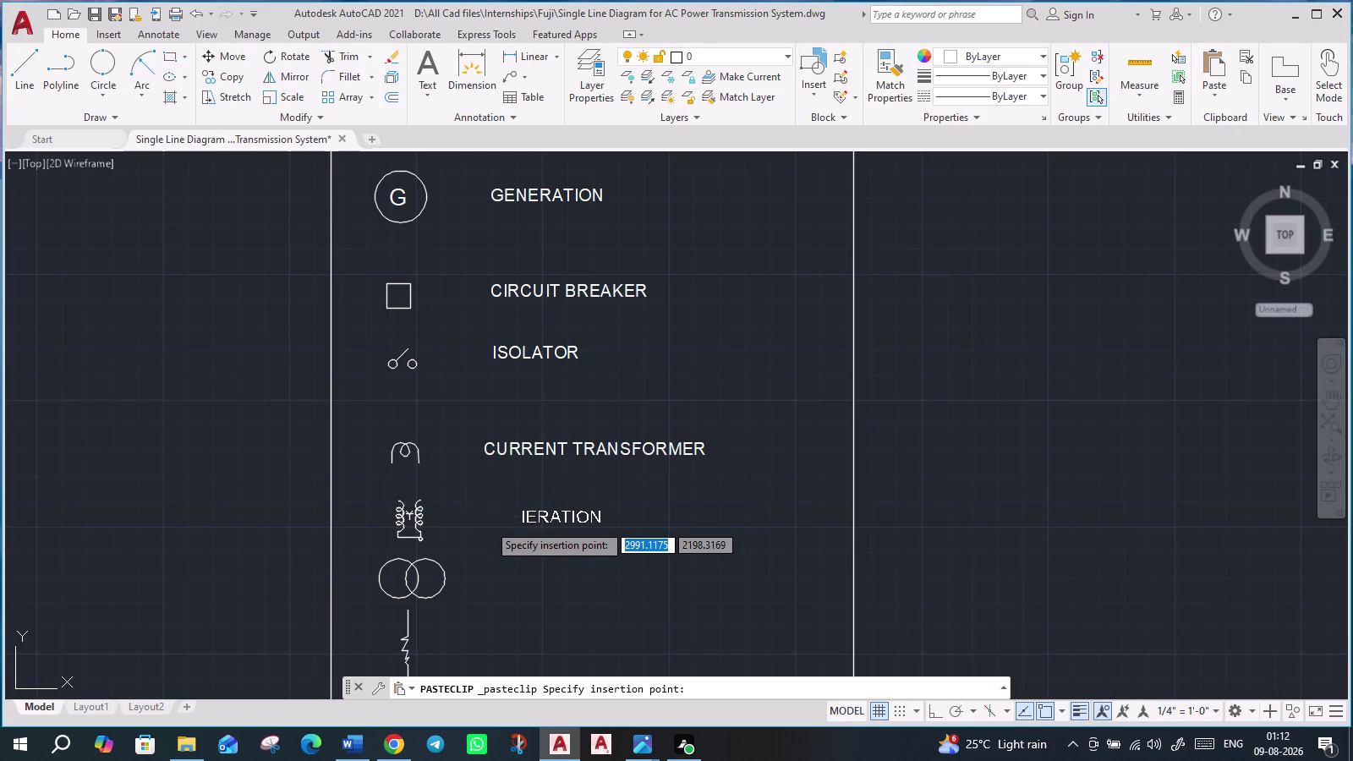
double_click(571, 515)
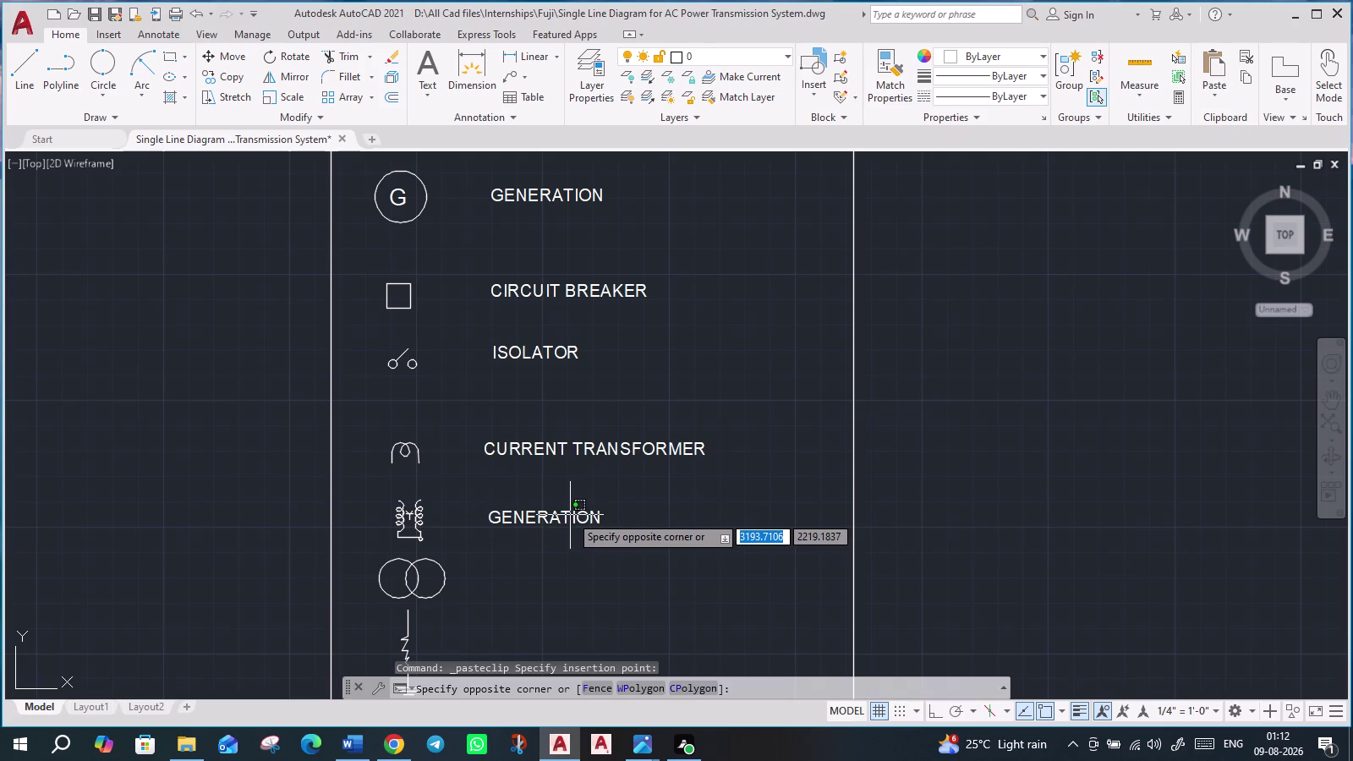
click(580, 515)
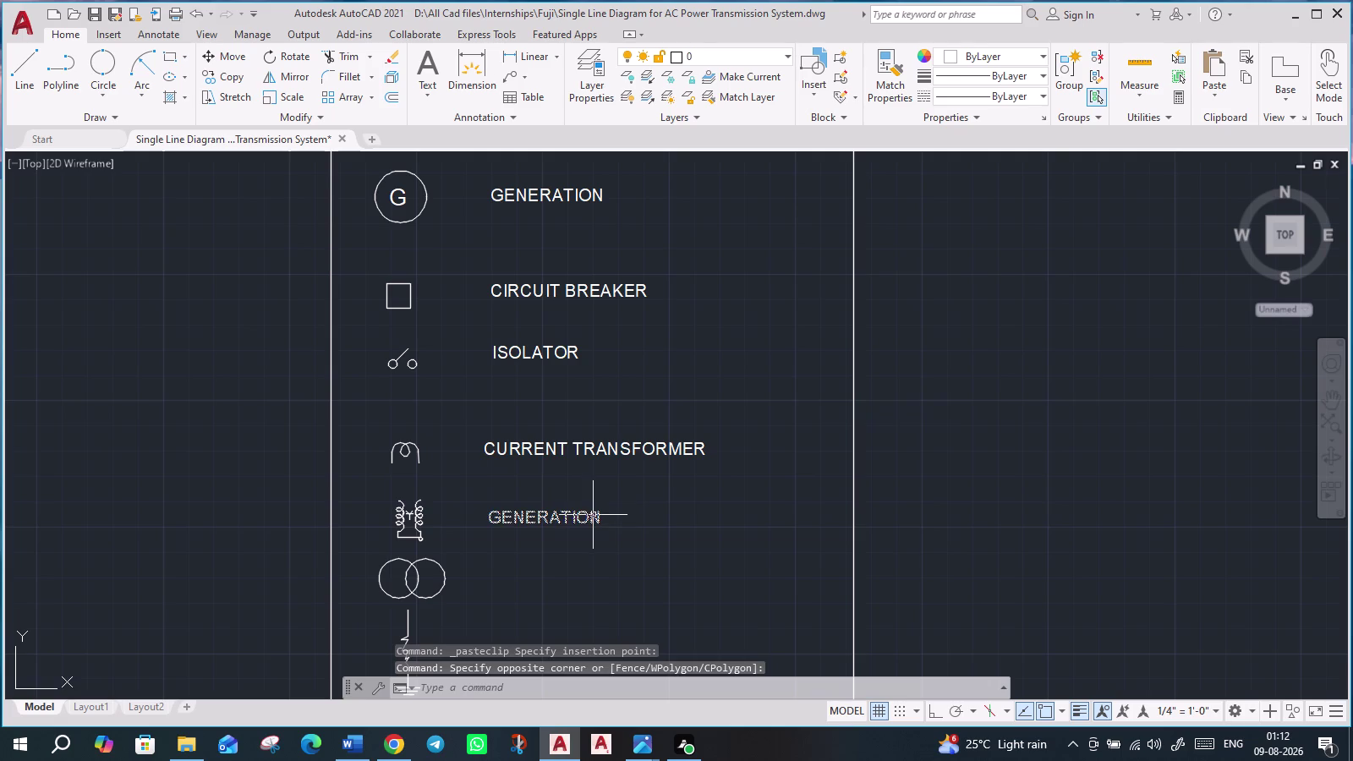
double_click(593, 515)
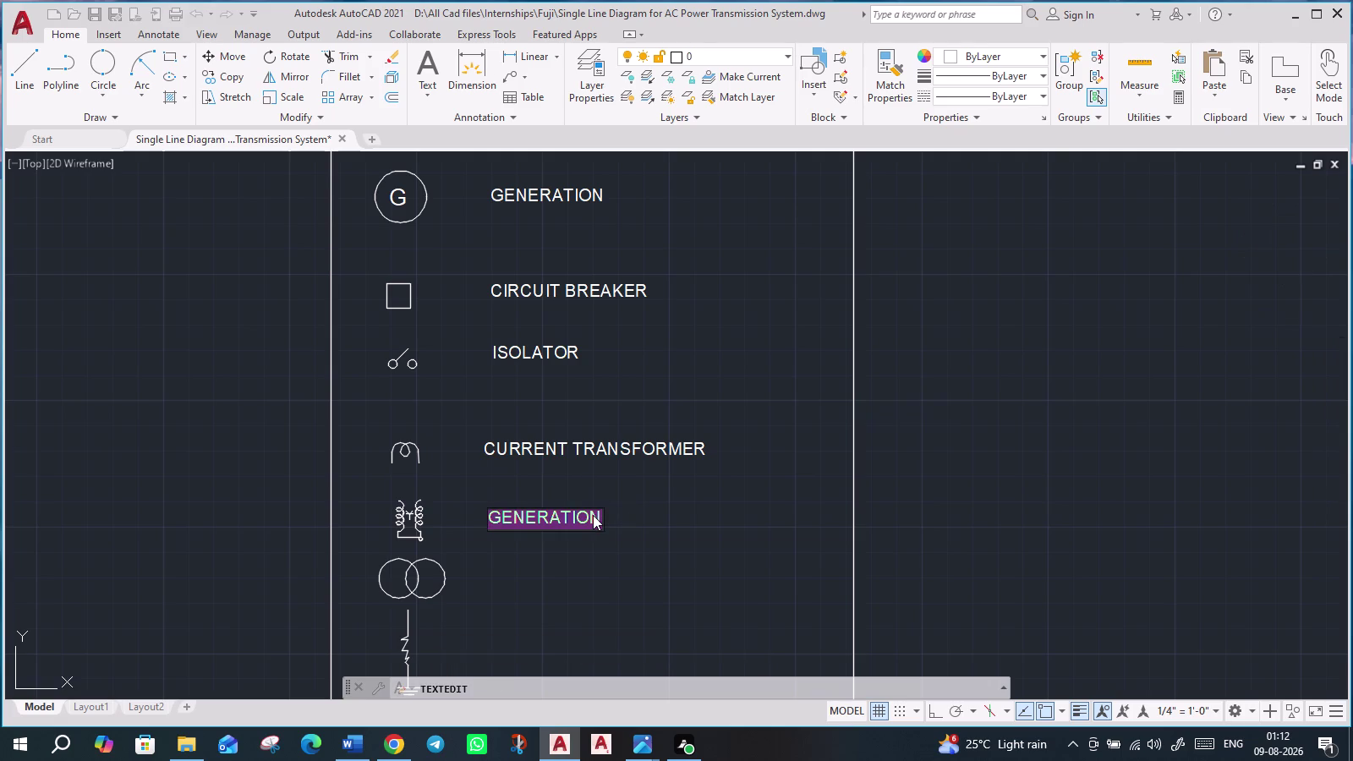
Retype the pasted label as POTENTIAL TRANSFORMER.
text(POTE)
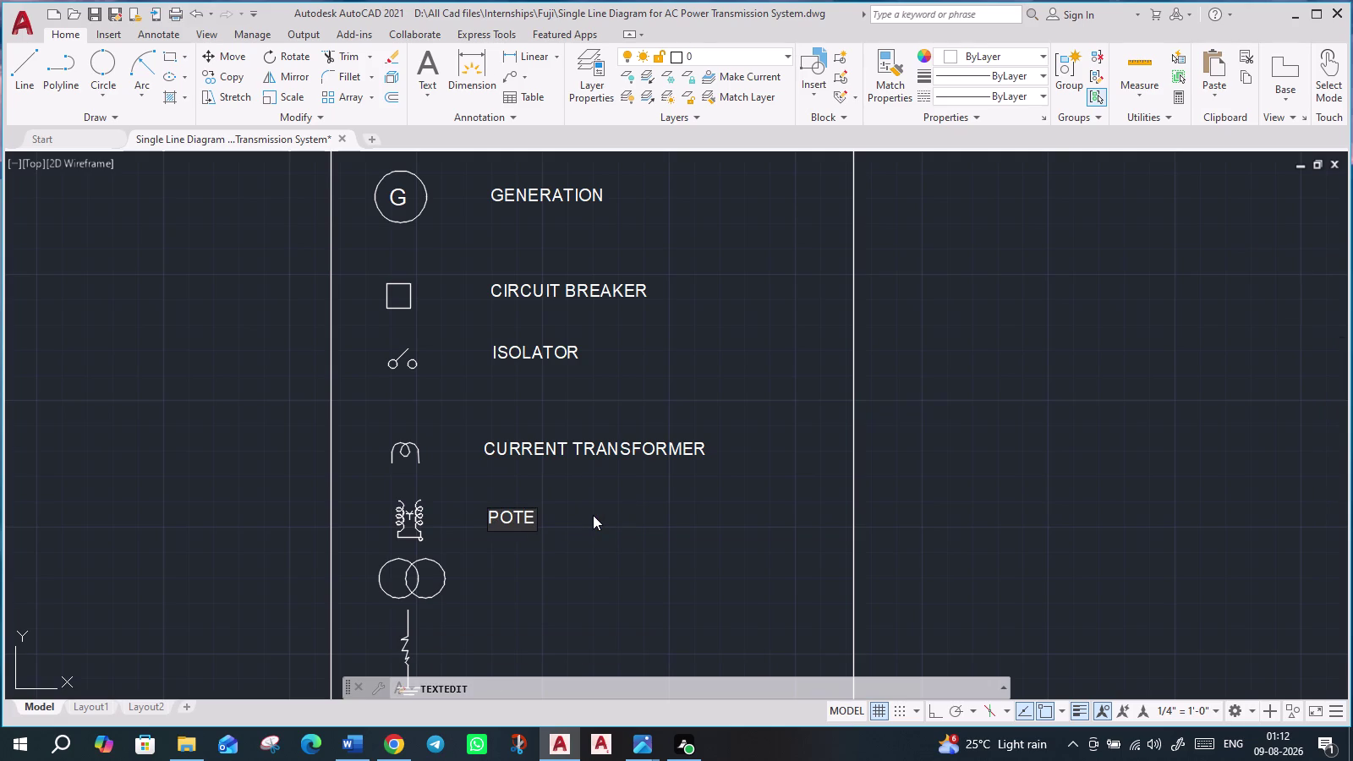
key(n)
text(TI)
text(AL)
key(space)
text(TRA)
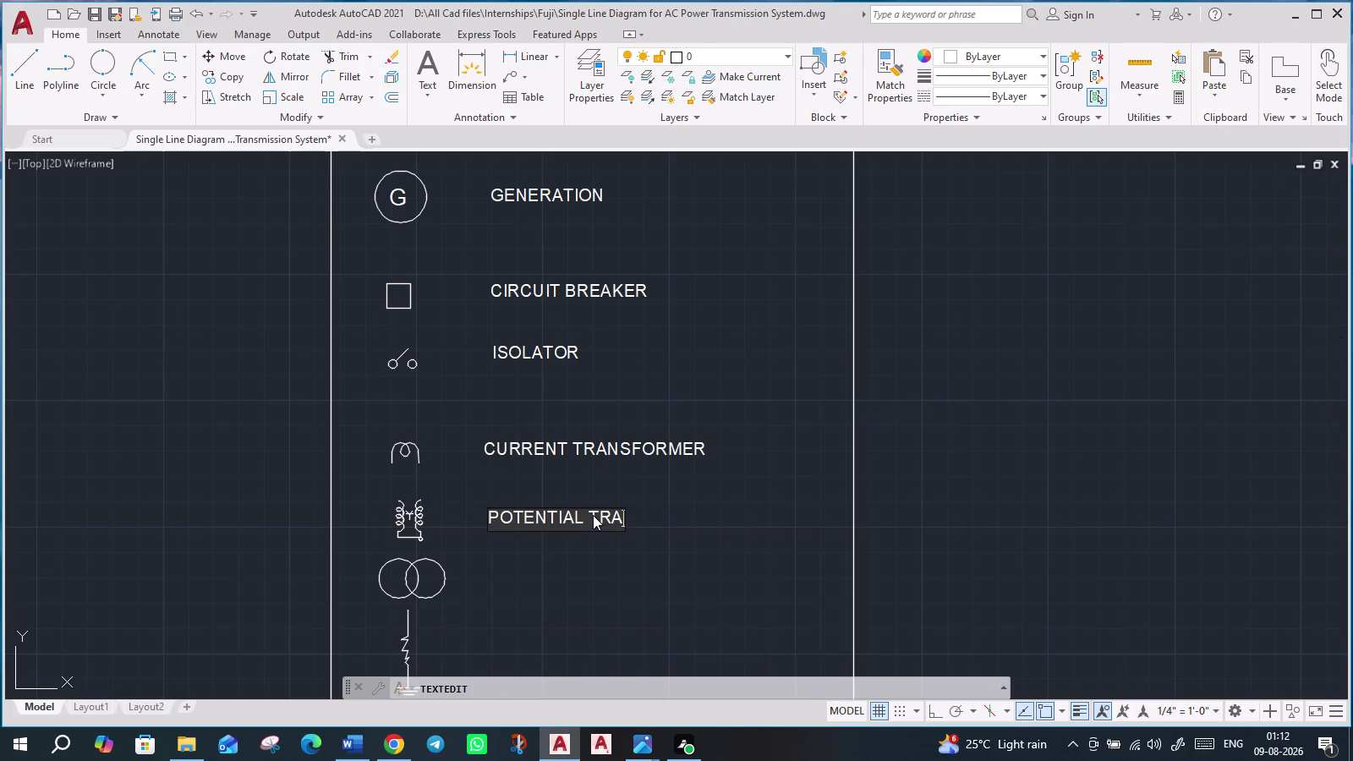
text(NSFORME)
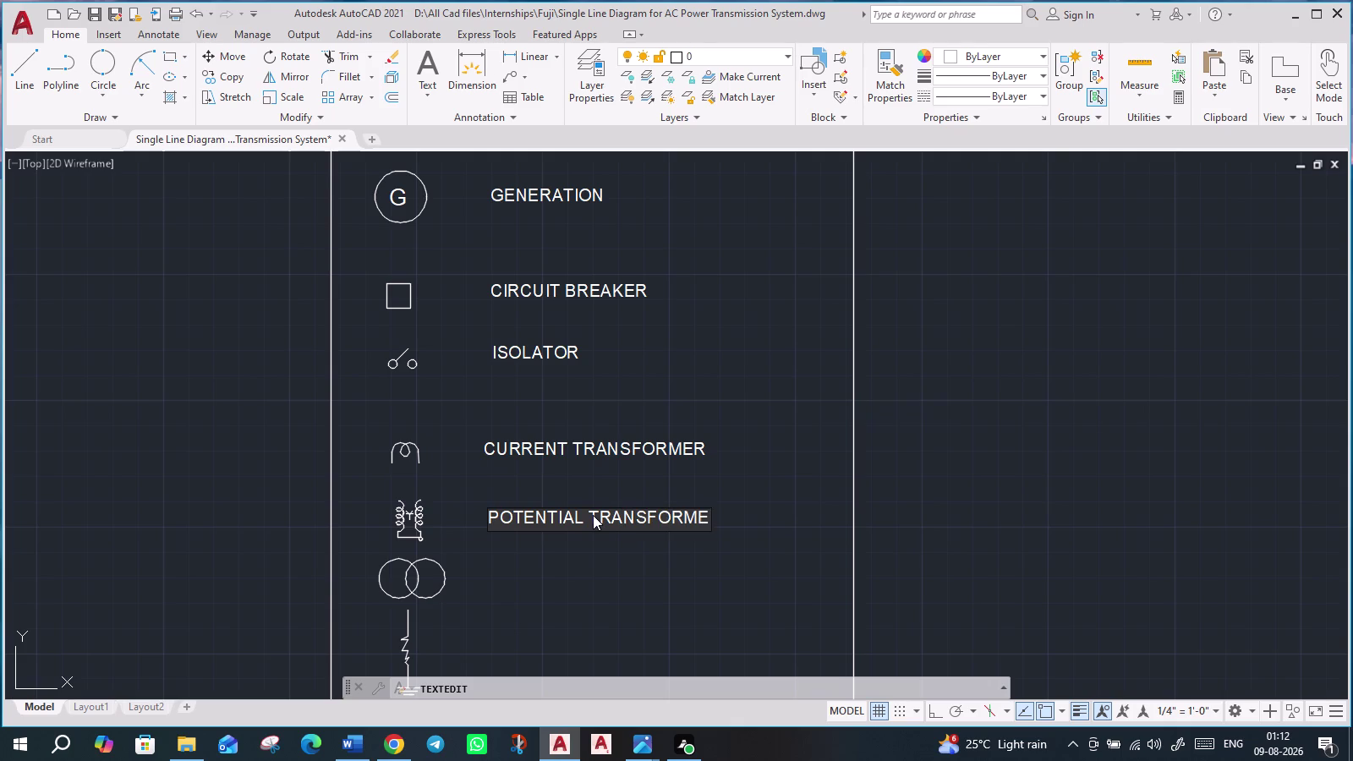
text(R)
key(Return)
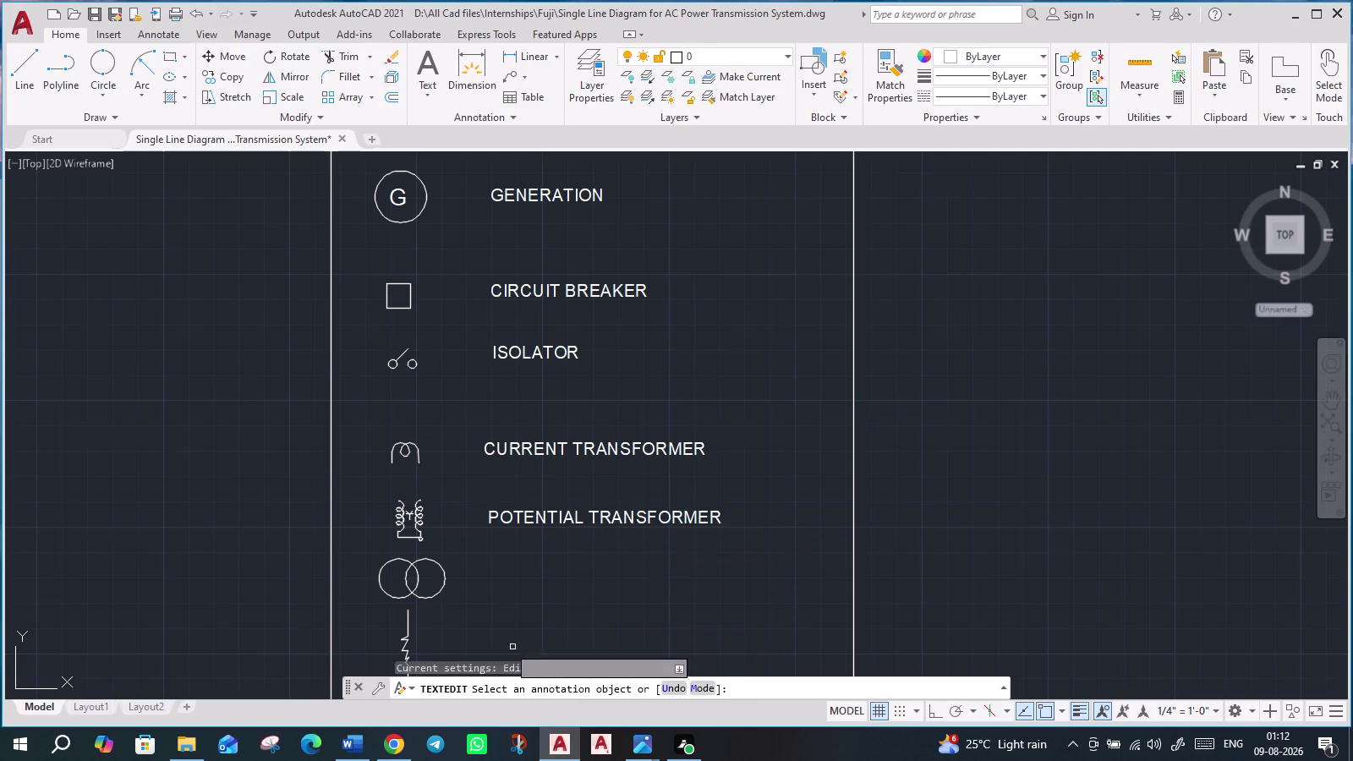
middle_drag(507, 619, 492, 516)
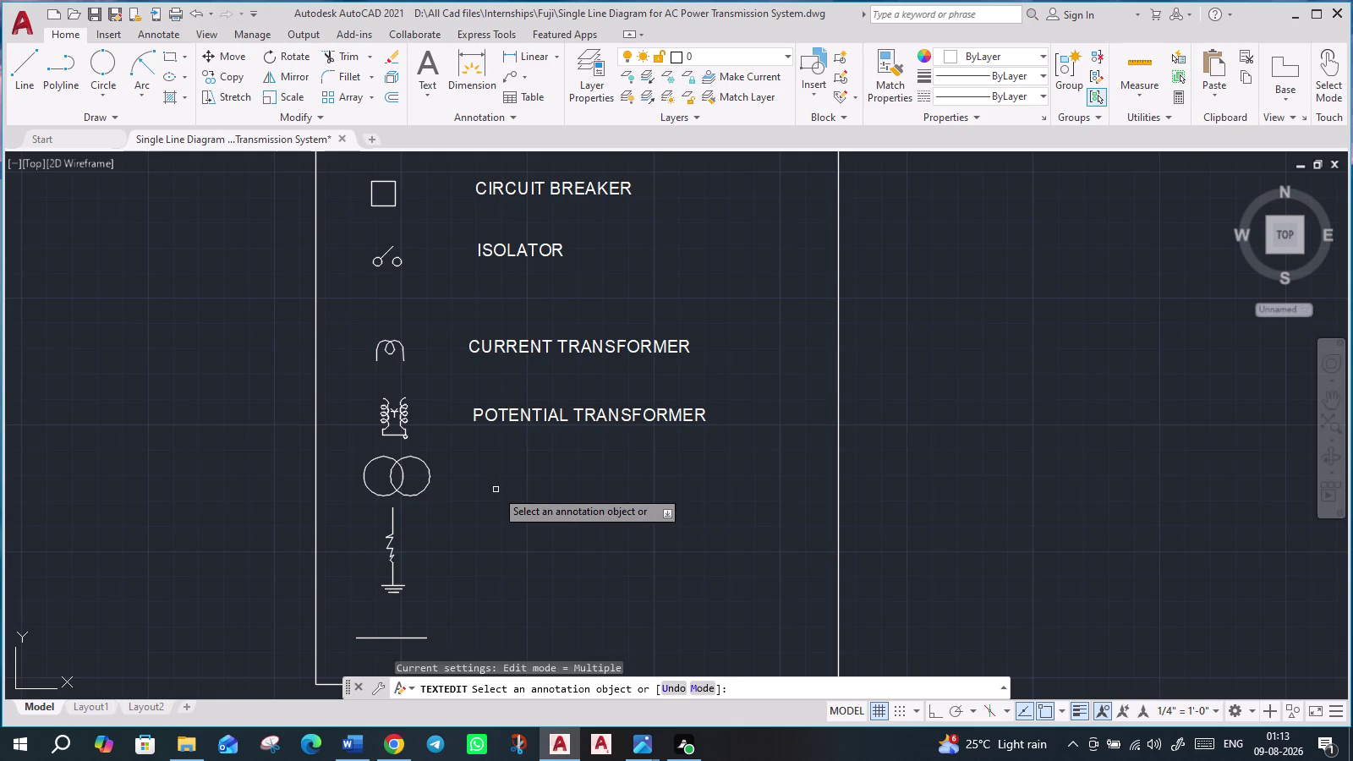
Paste a label beside the double-circle symbol and rename it POWER TRANSFORMER.
key(ctrl+v)
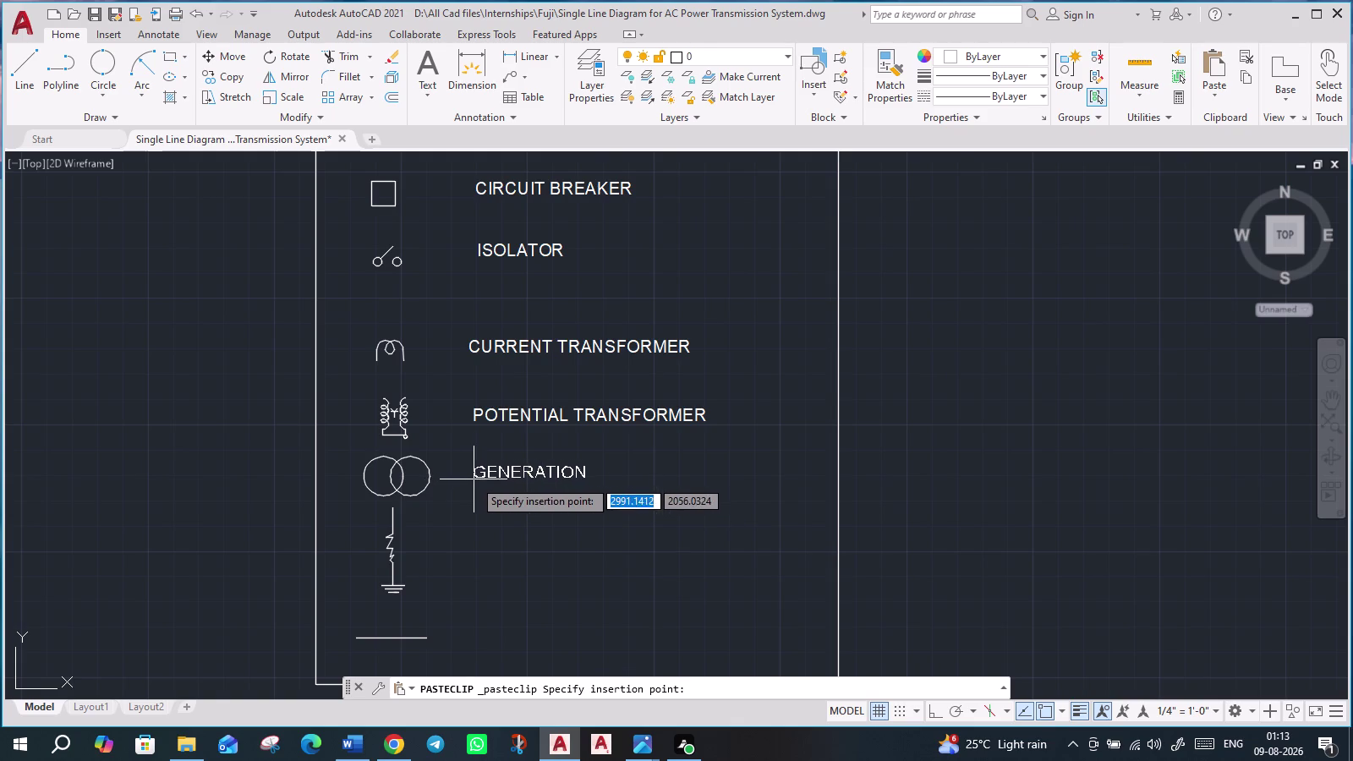
click(474, 481)
double_click(527, 476)
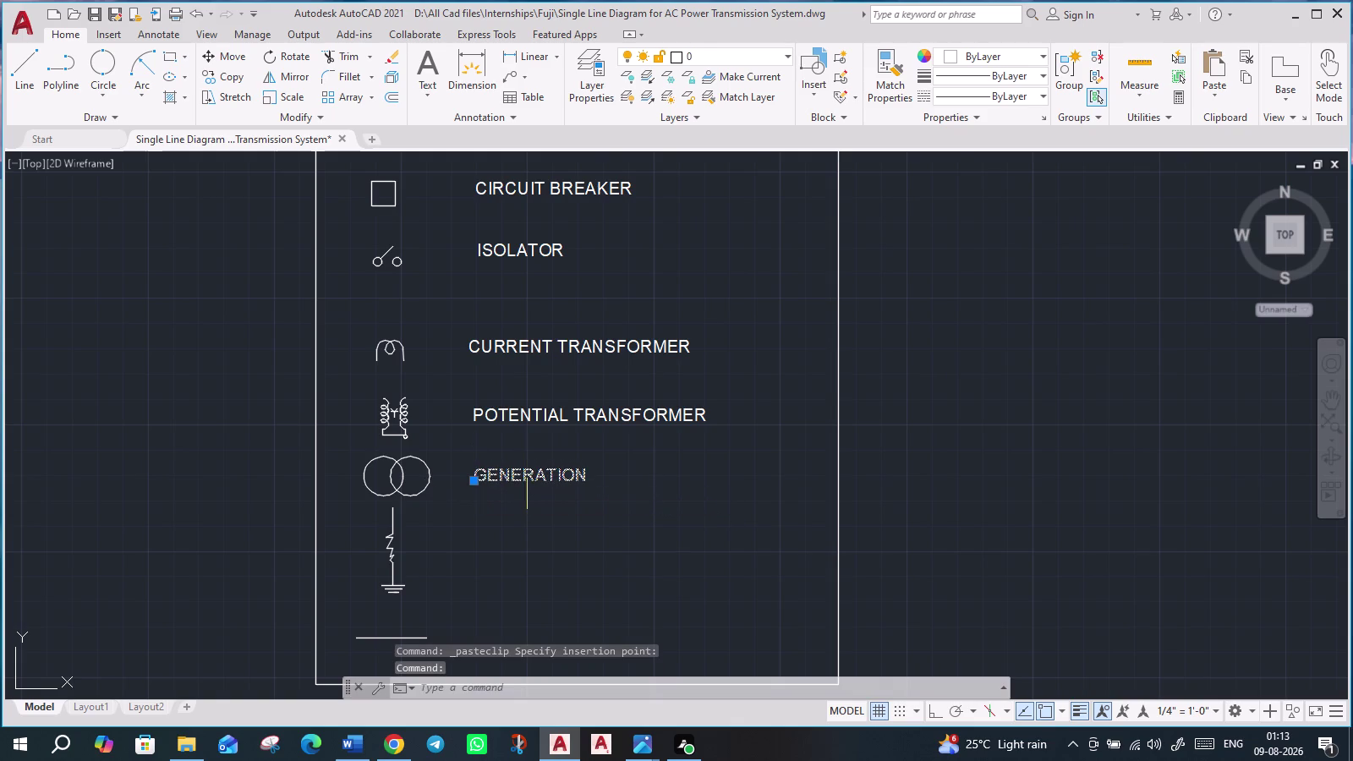
text(POWER)
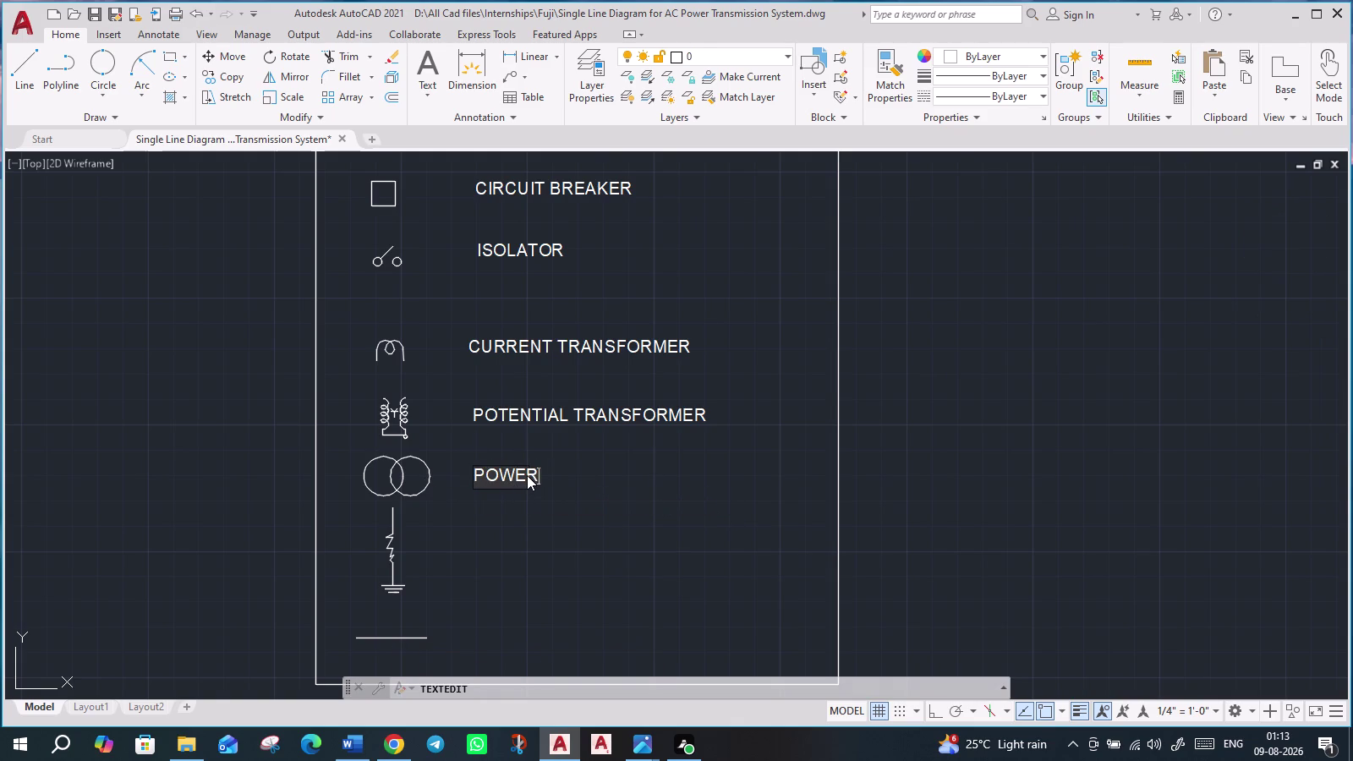
key(space)
text(TRANS)
text(FORMER)
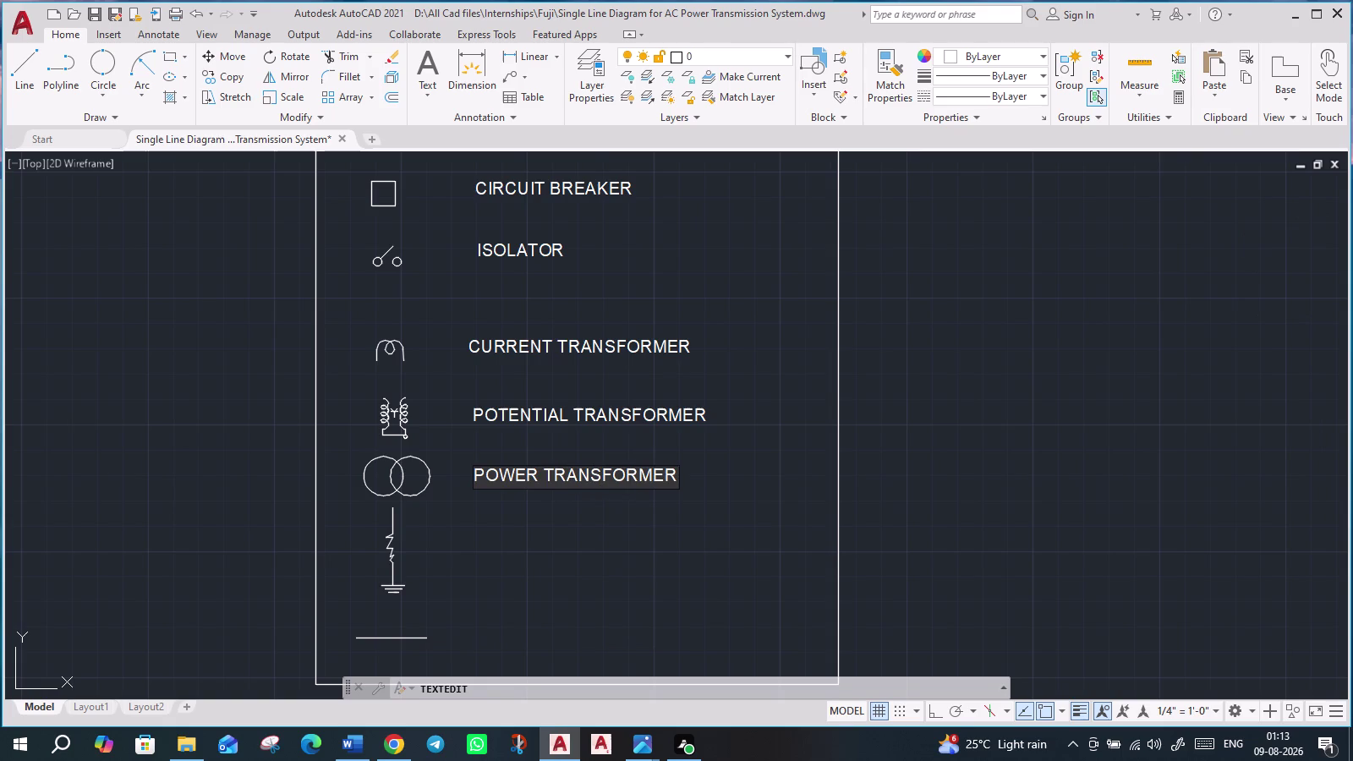
key(Return)
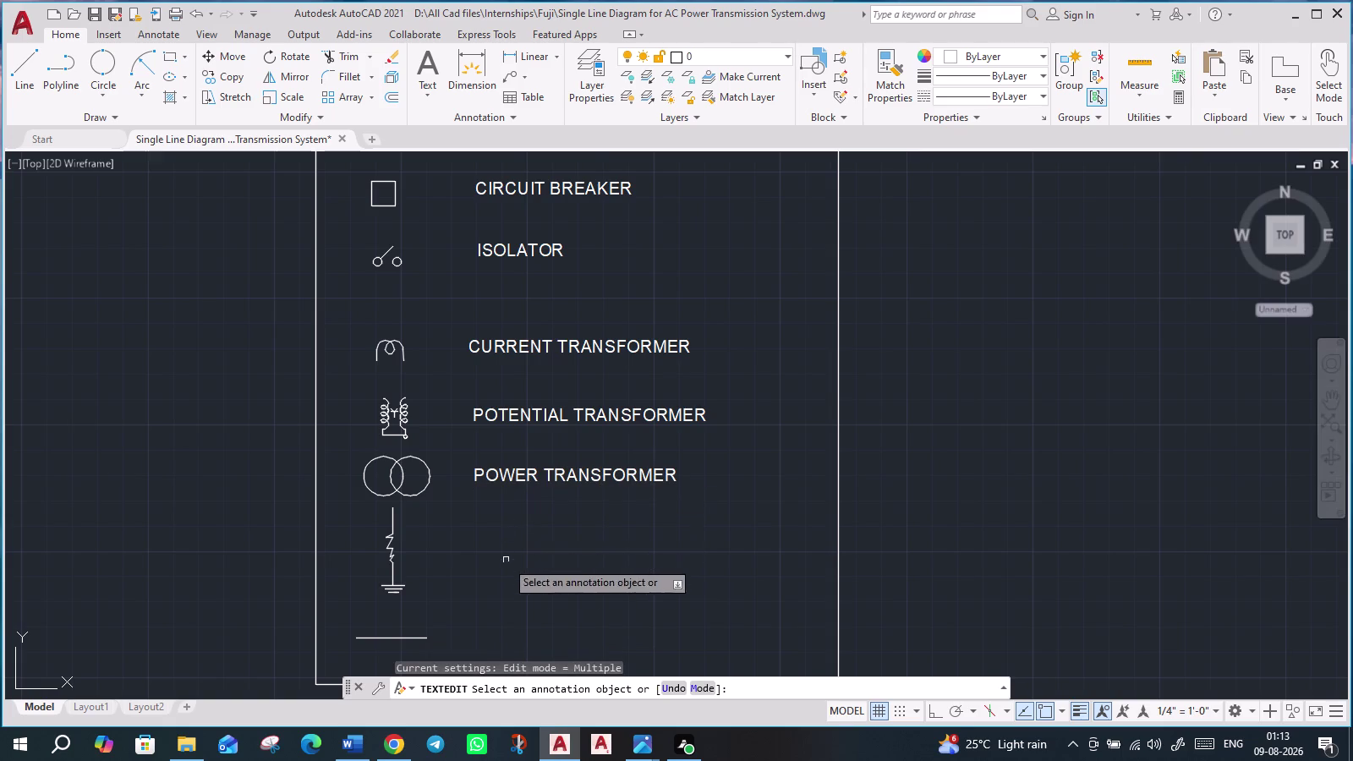
key(ctrl+v)
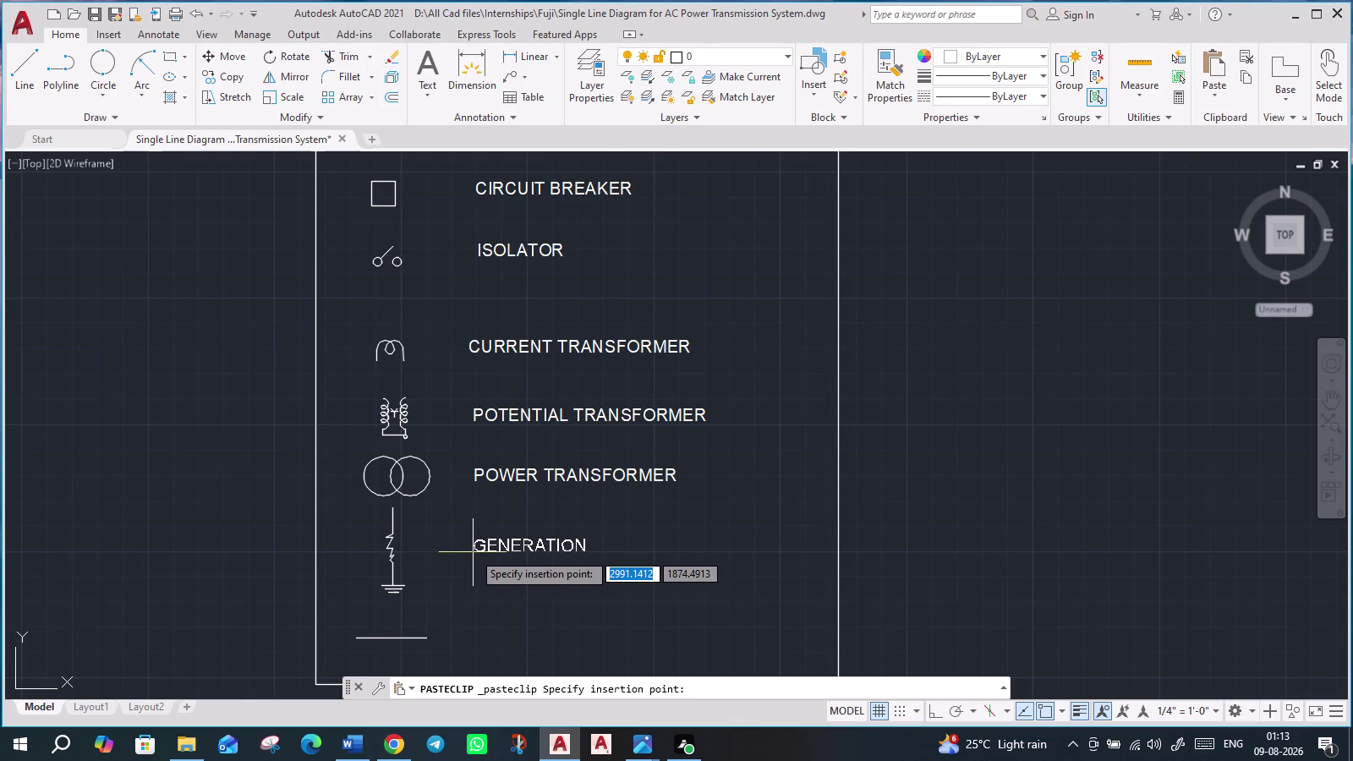
Place a label beside the arrester symbol and rename it LIGHTNING ARRESTER (LA).
click(473, 552)
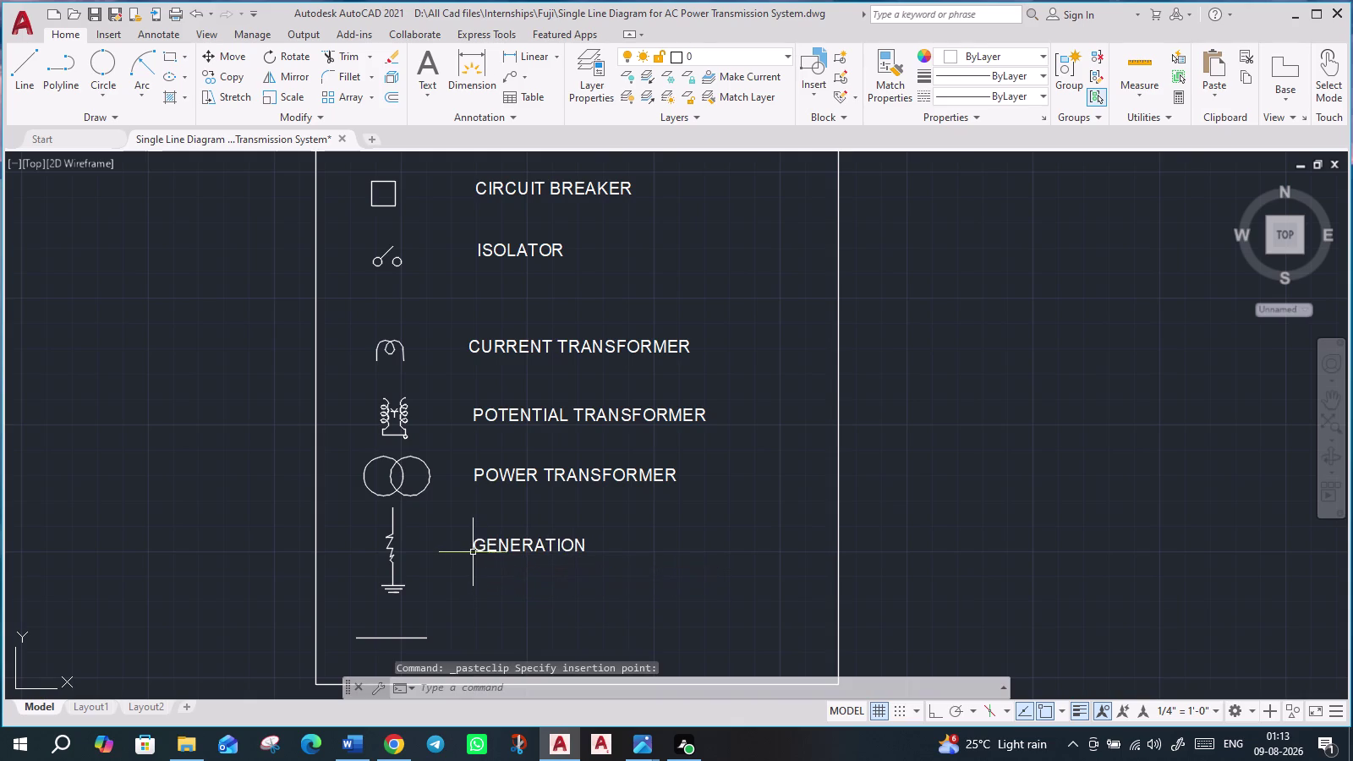
double_click(529, 542)
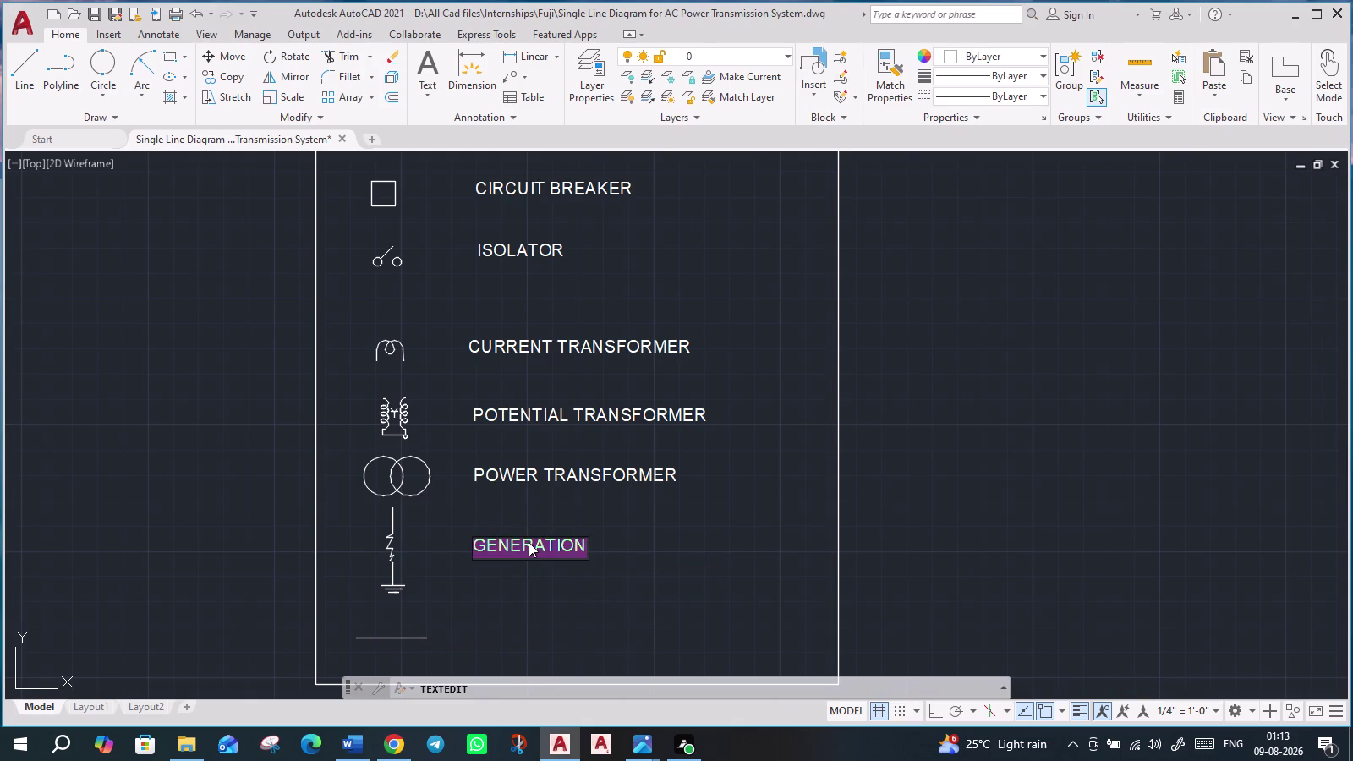
text(L)
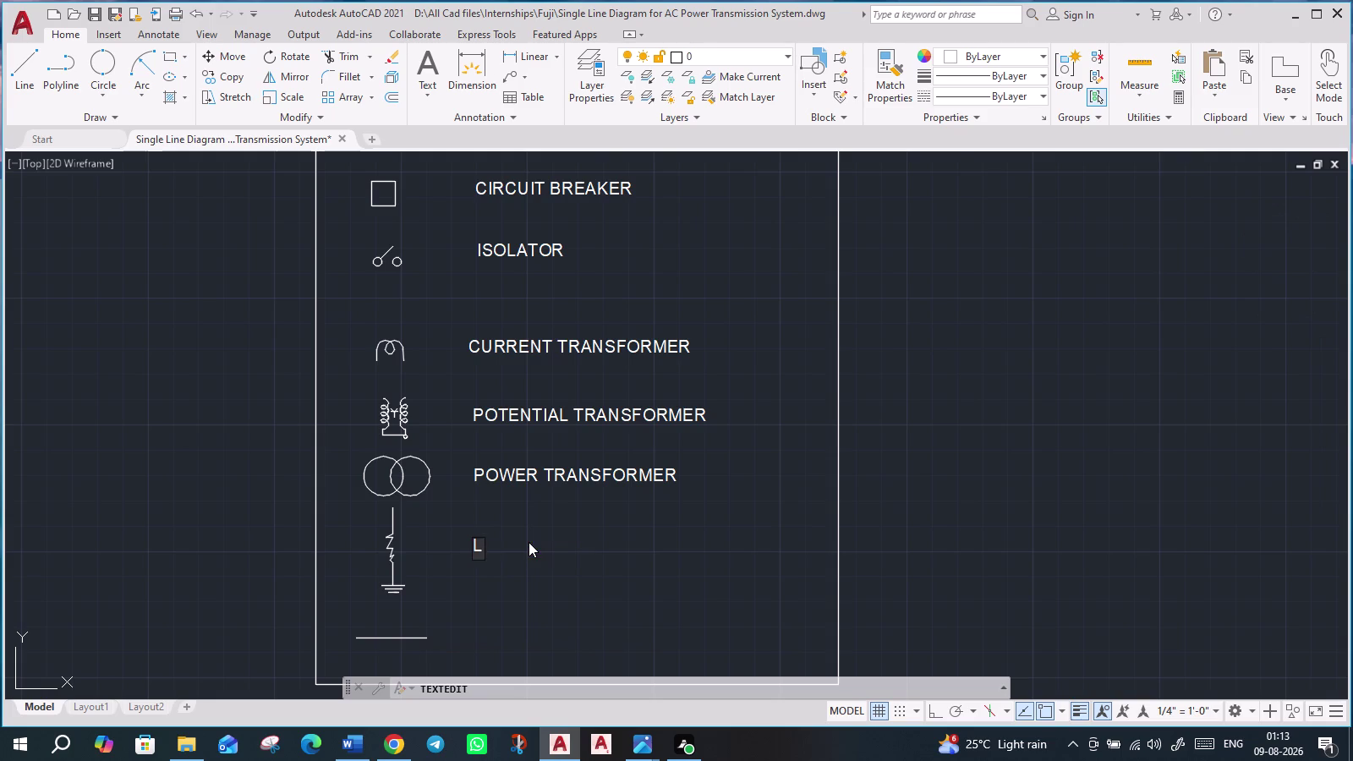
text(IGHTE)
key(BackSpace)
key(n)
text(ING)
key(space)
text(ARRE)
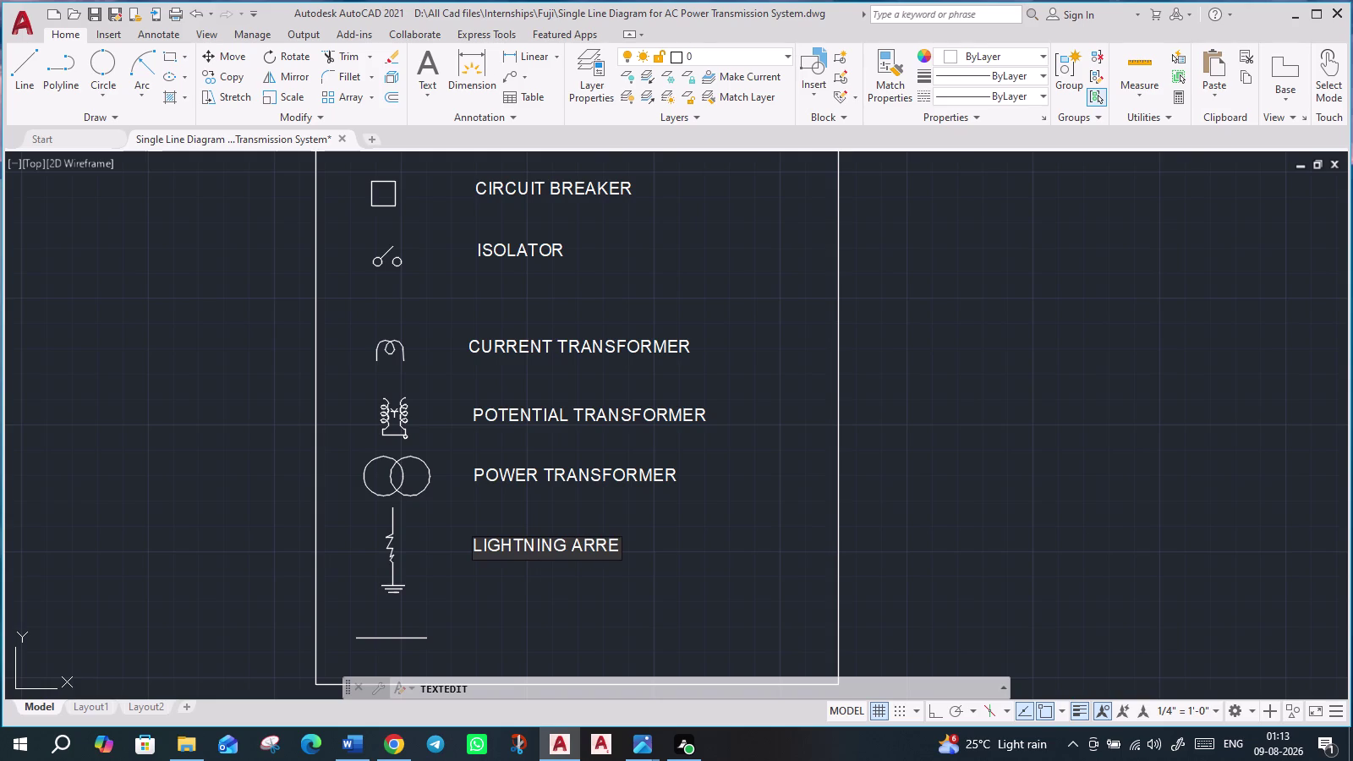
text(STER)
key(space)
text((LA)
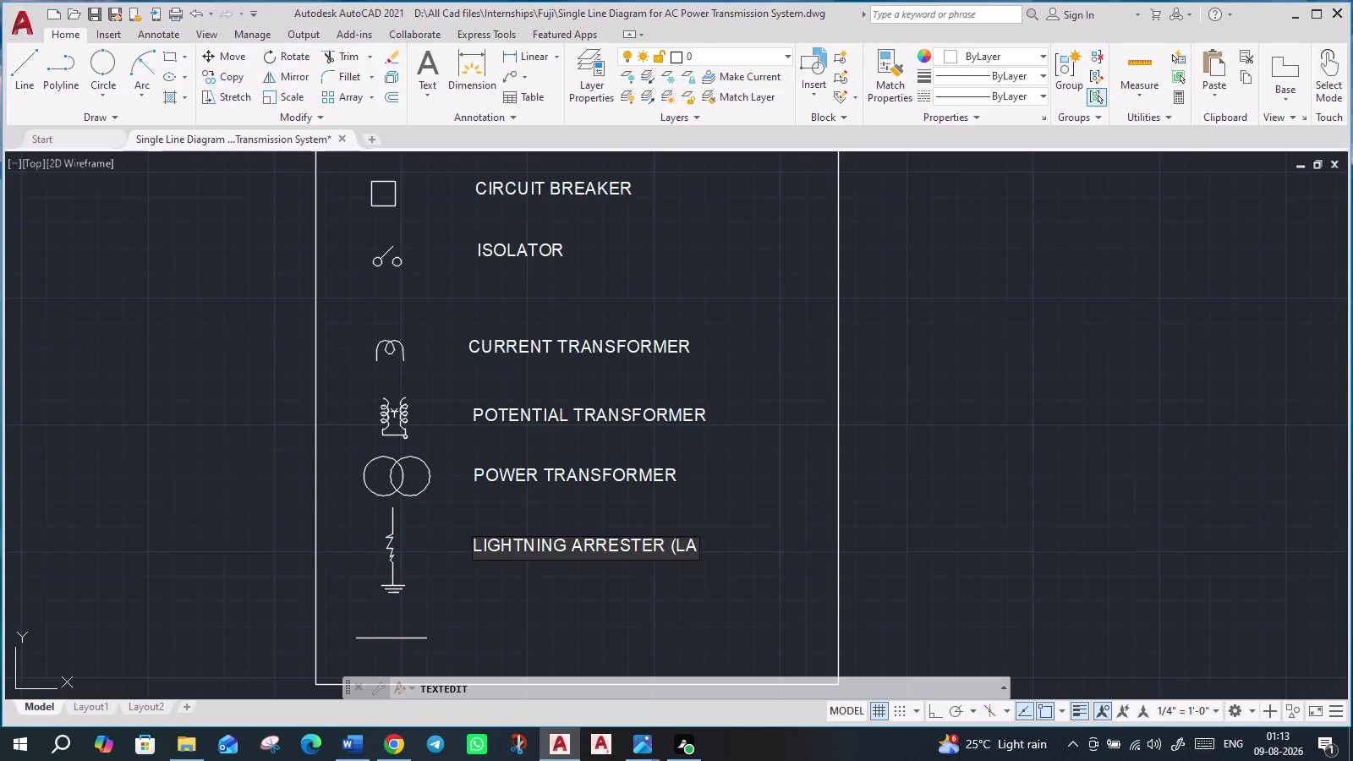
key(shift+parenright)
key(Return)
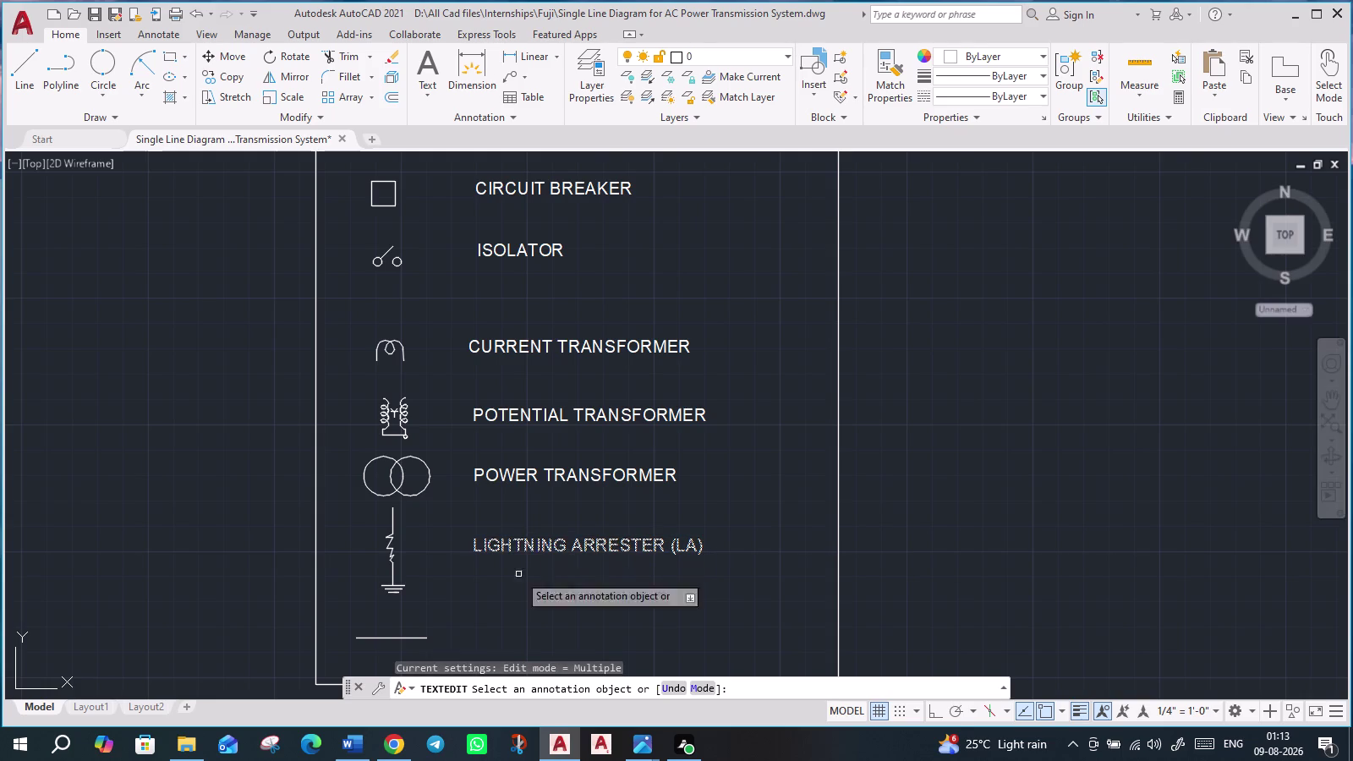
Paste the line and label at the legend's bottom and rename it BUSBAR.
middle_drag(447, 555, 436, 489)
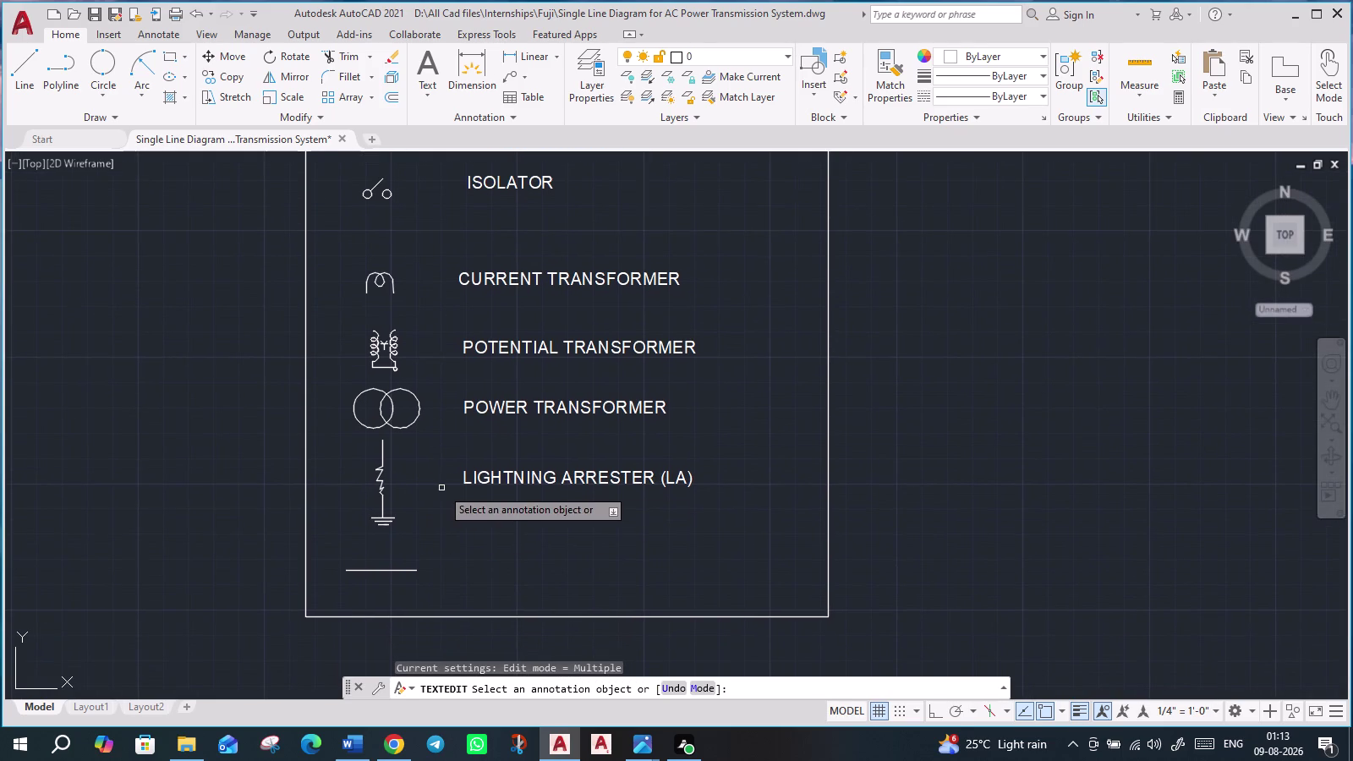
key(ctrl+v)
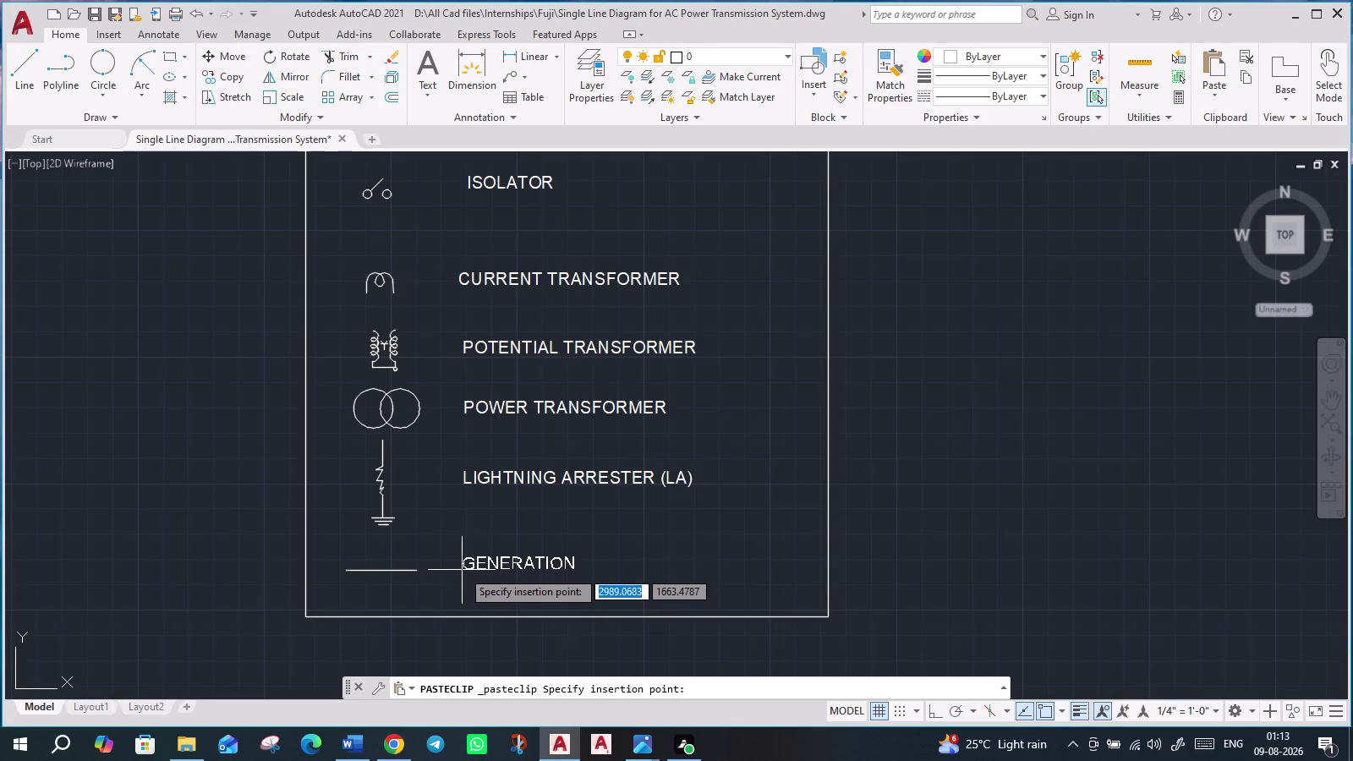
click(464, 569)
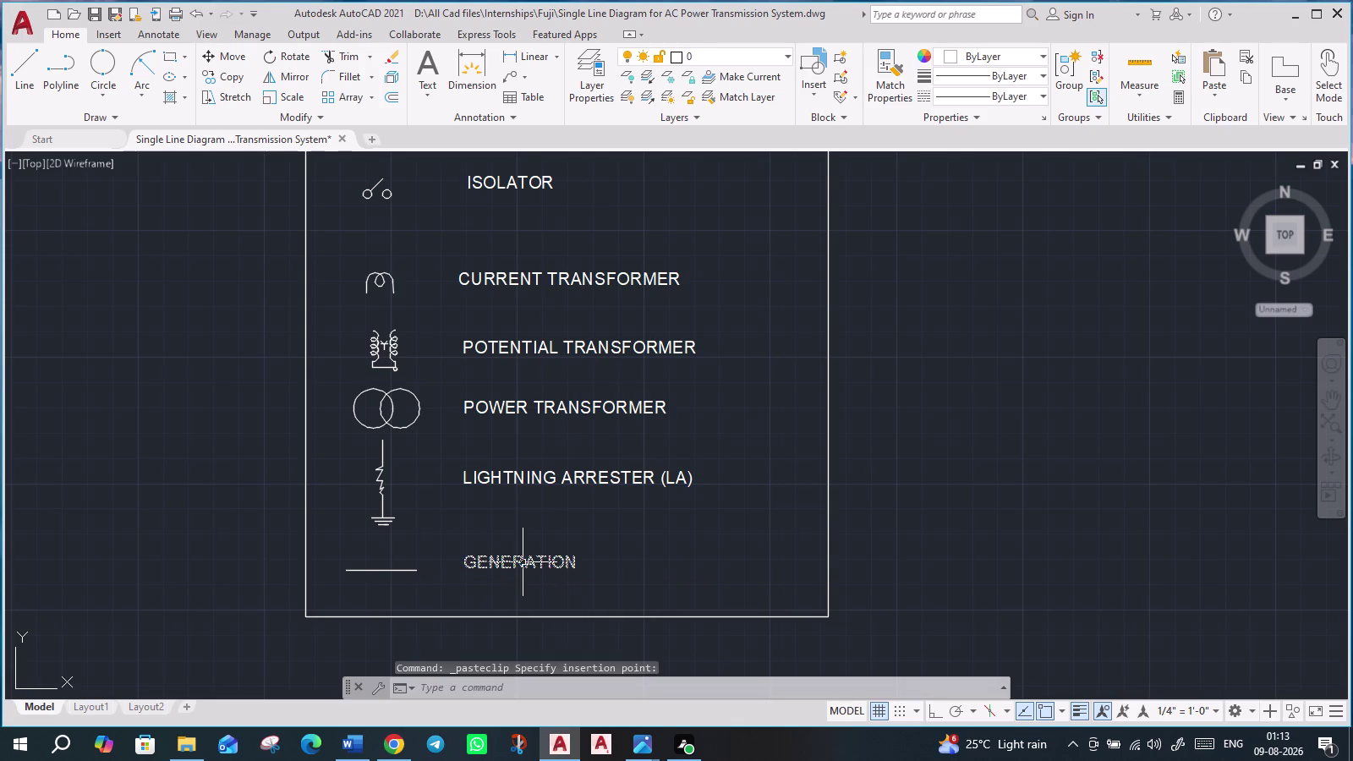
double_click(523, 563)
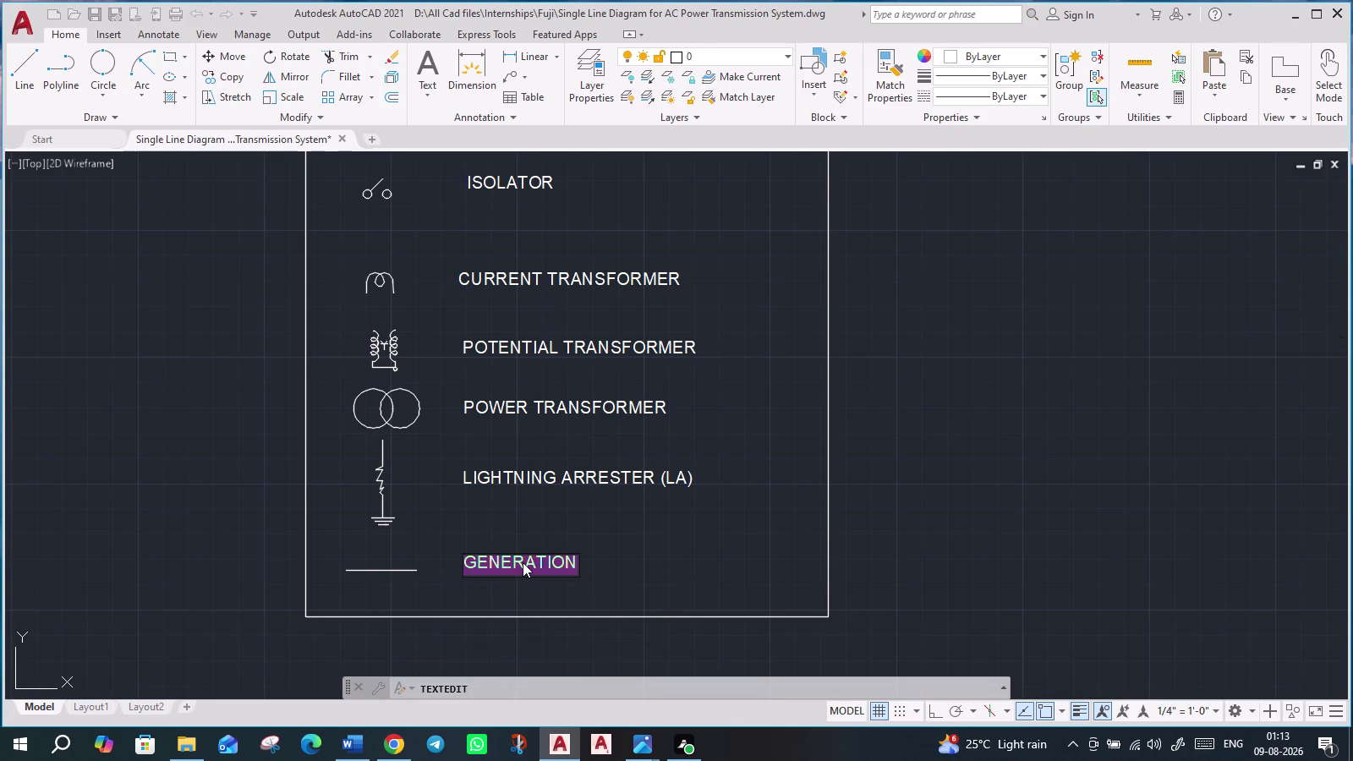
text(BUSBAR)
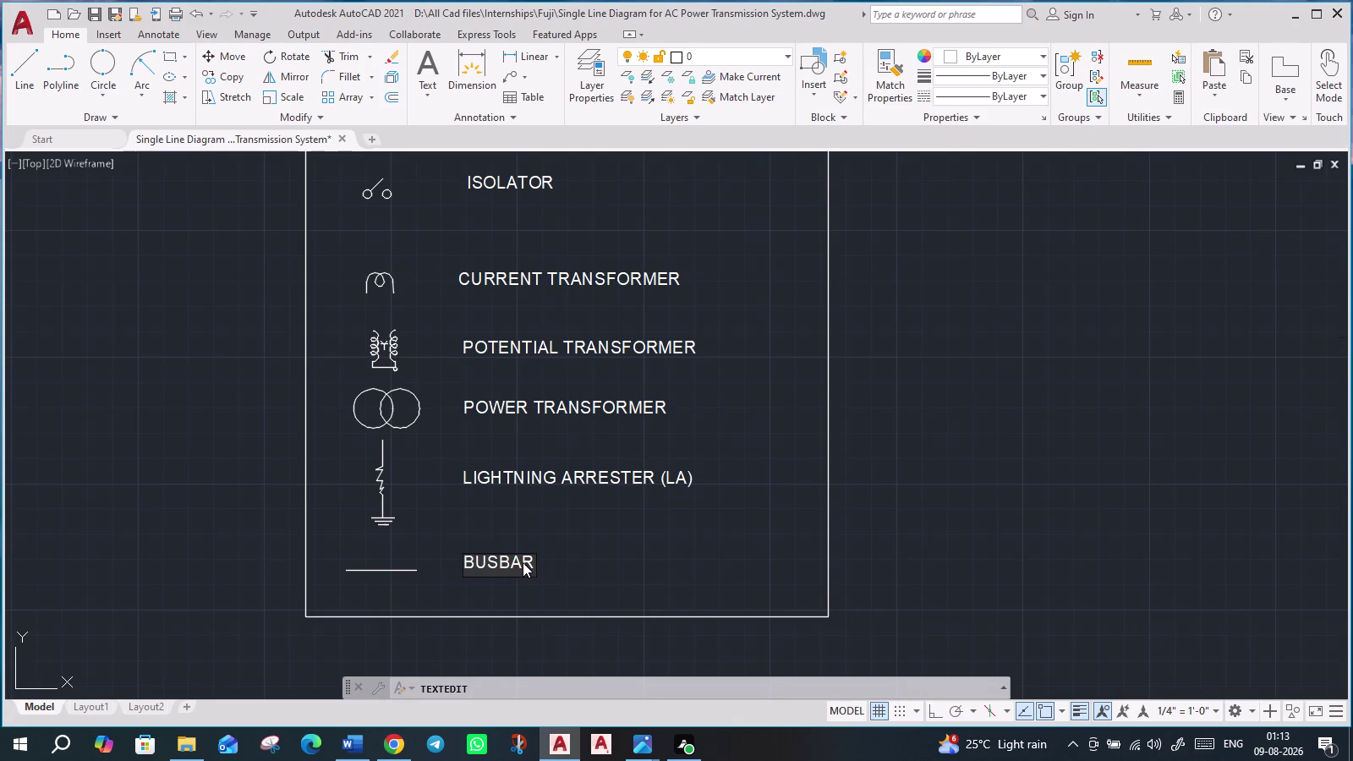
key(Return)
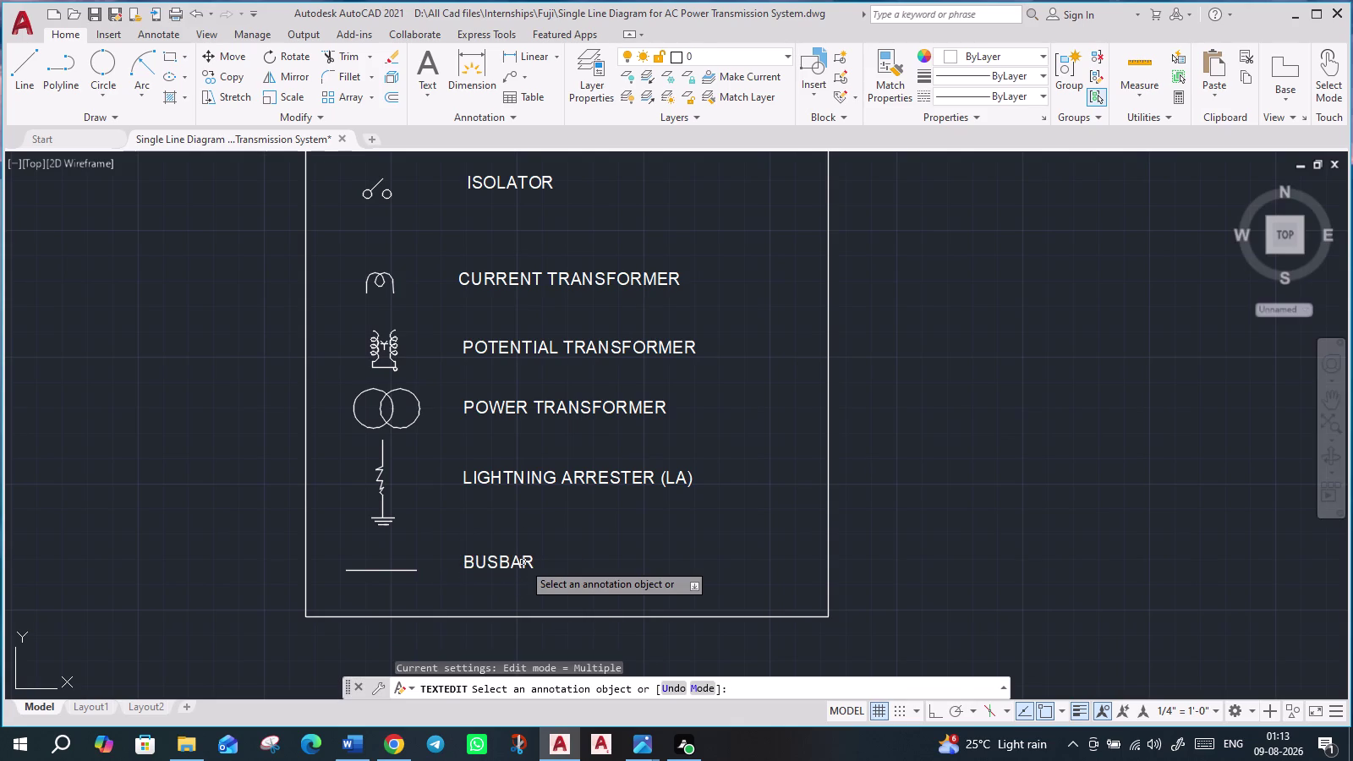
scroll(down, 3)
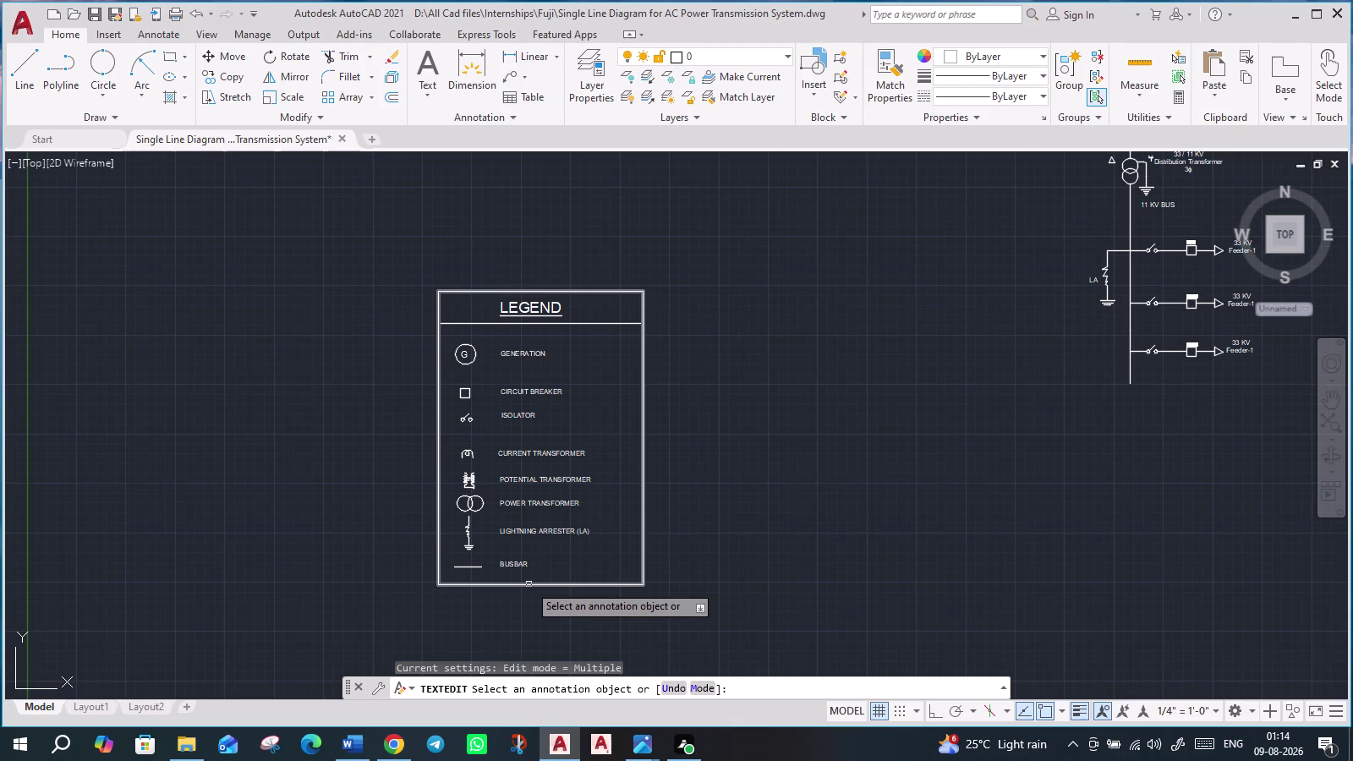
Zoom out to show the whole diagram and legend, and start the Rectangle command.
scroll(down, 3)
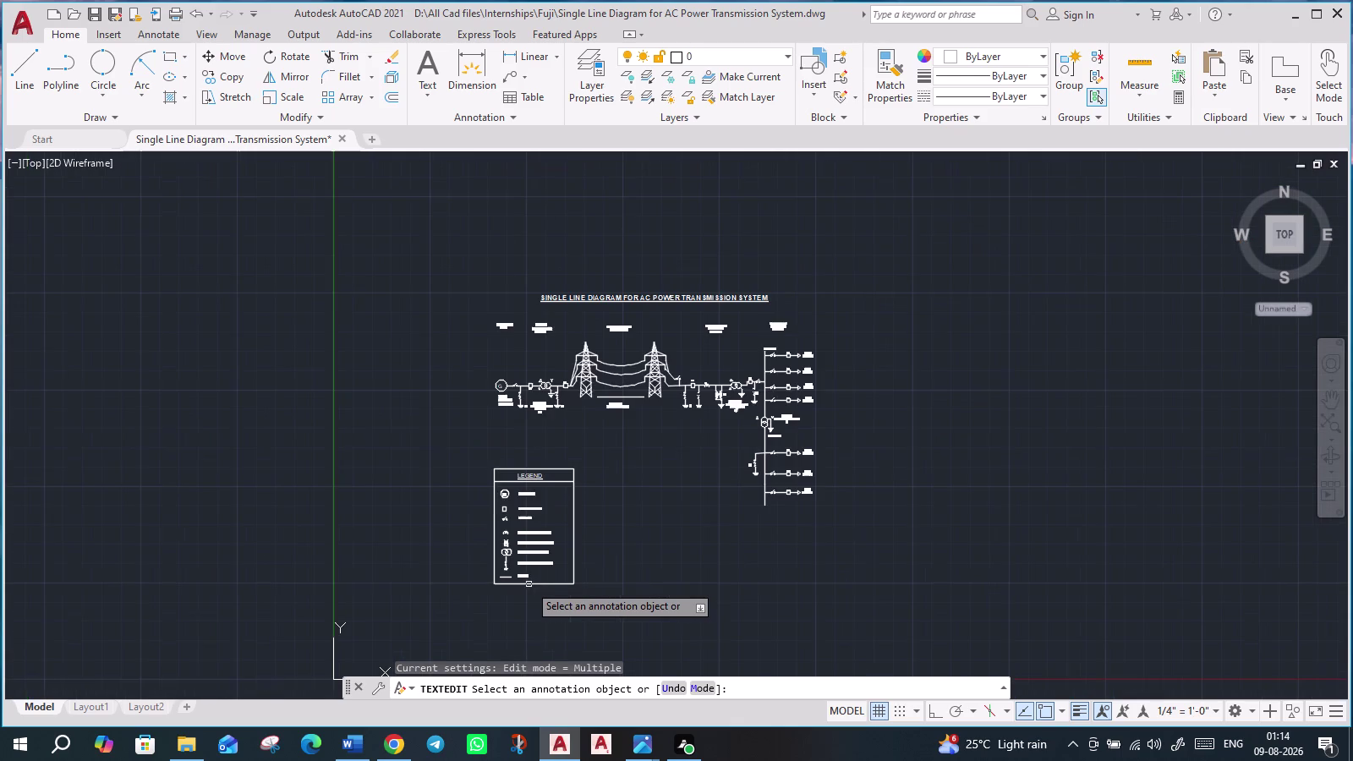
scroll(down, 3)
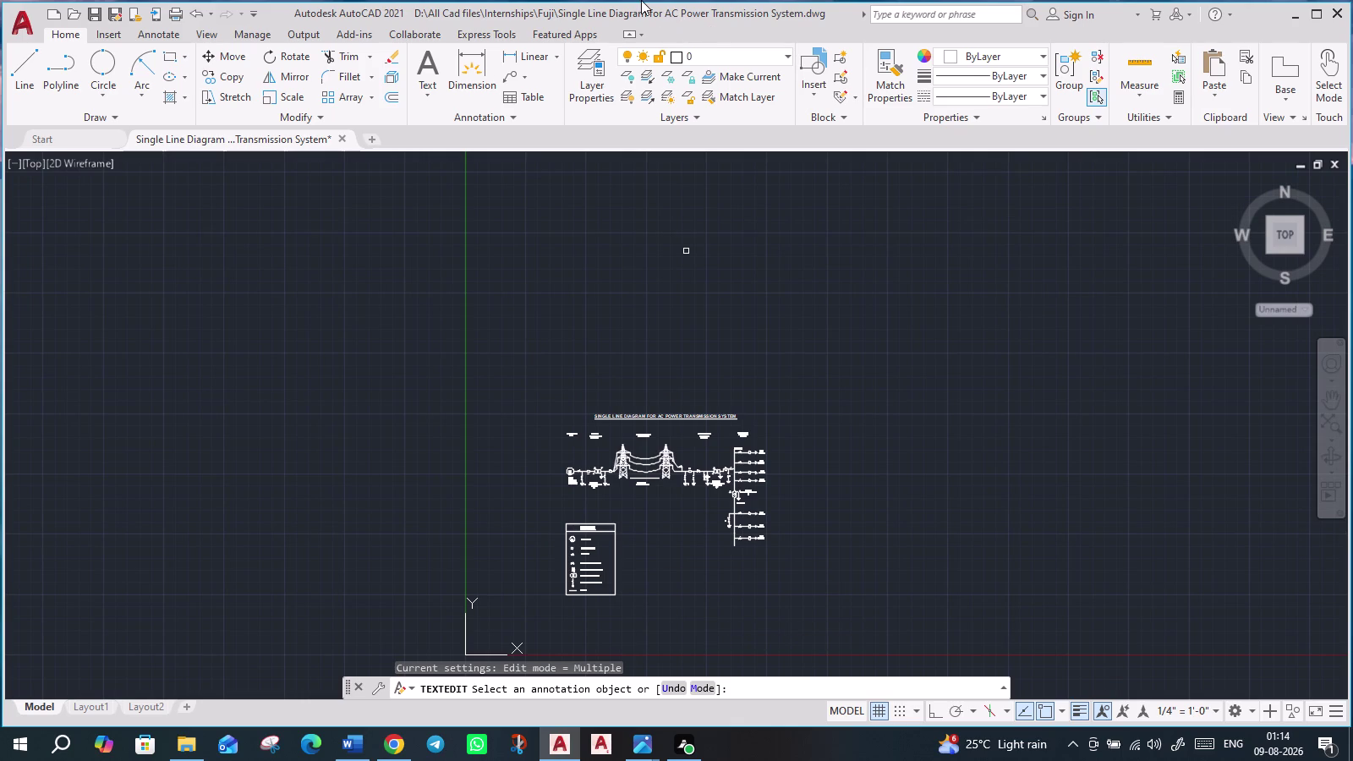
scroll(up, 3)
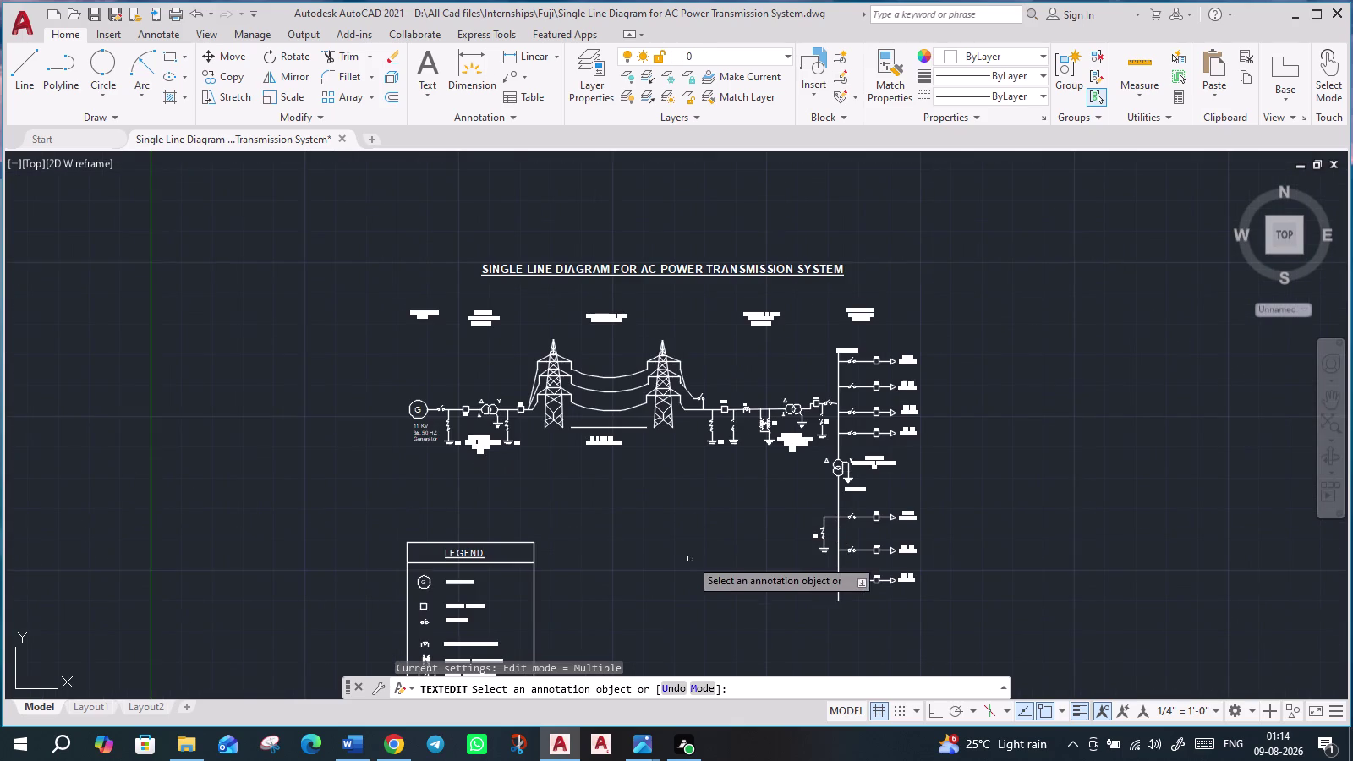
middle_drag(708, 567, 662, 446)
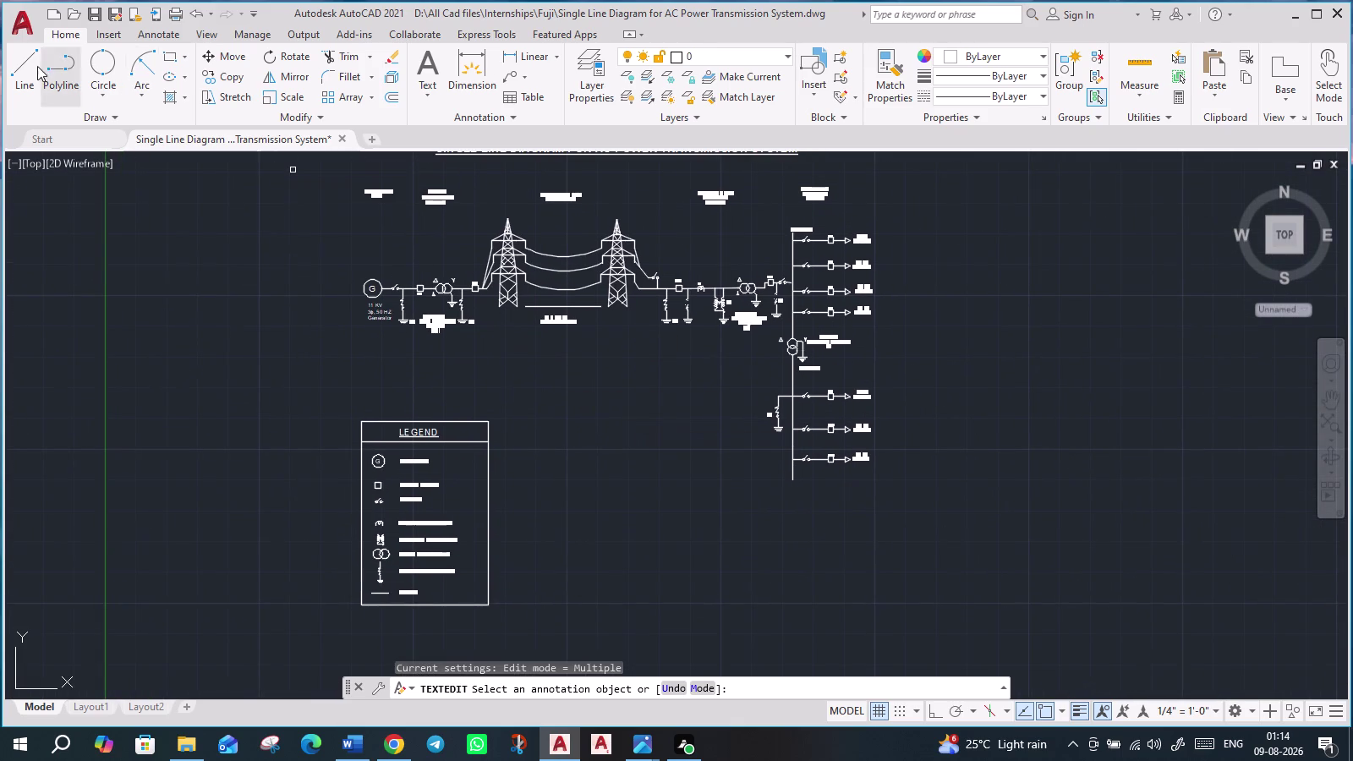
click(167, 59)
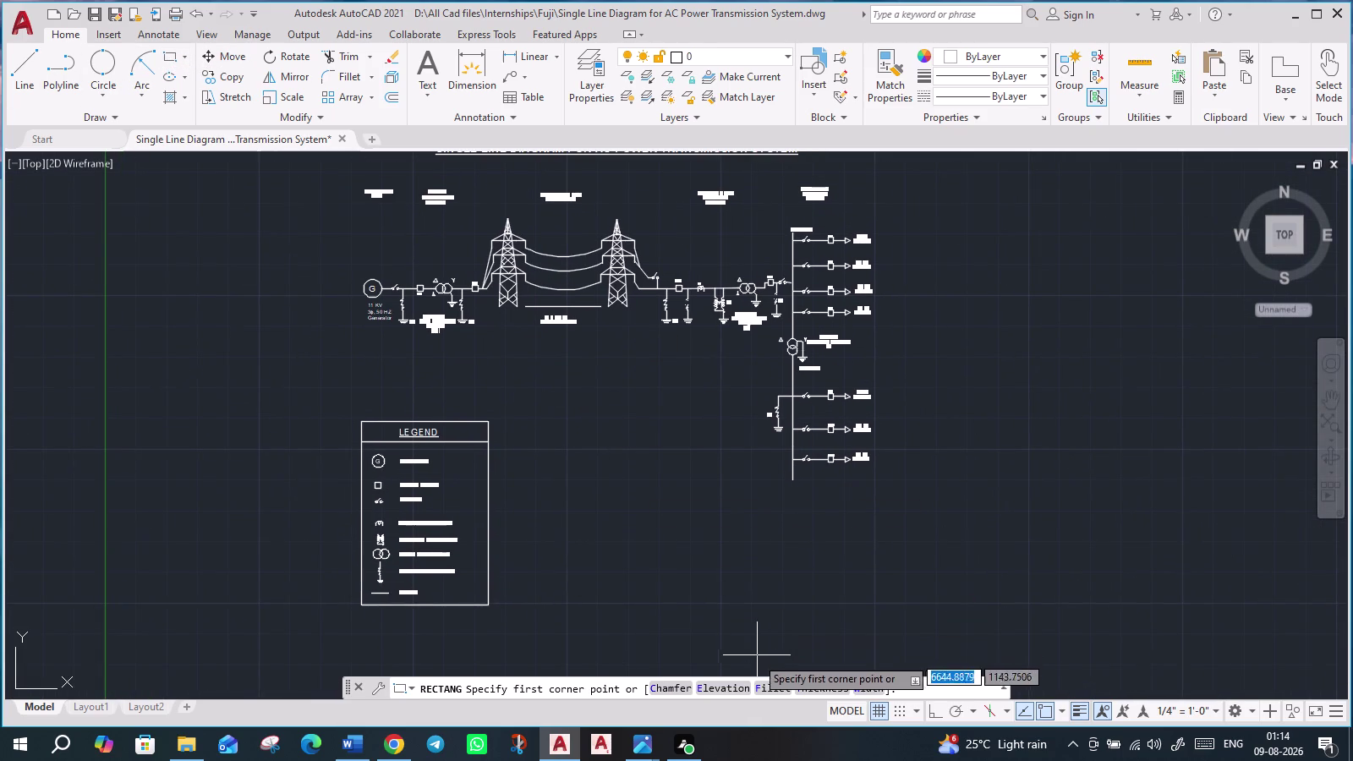
Draw a rectangle right of the legend, below the feeder lines, and select it.
scroll(up, 3)
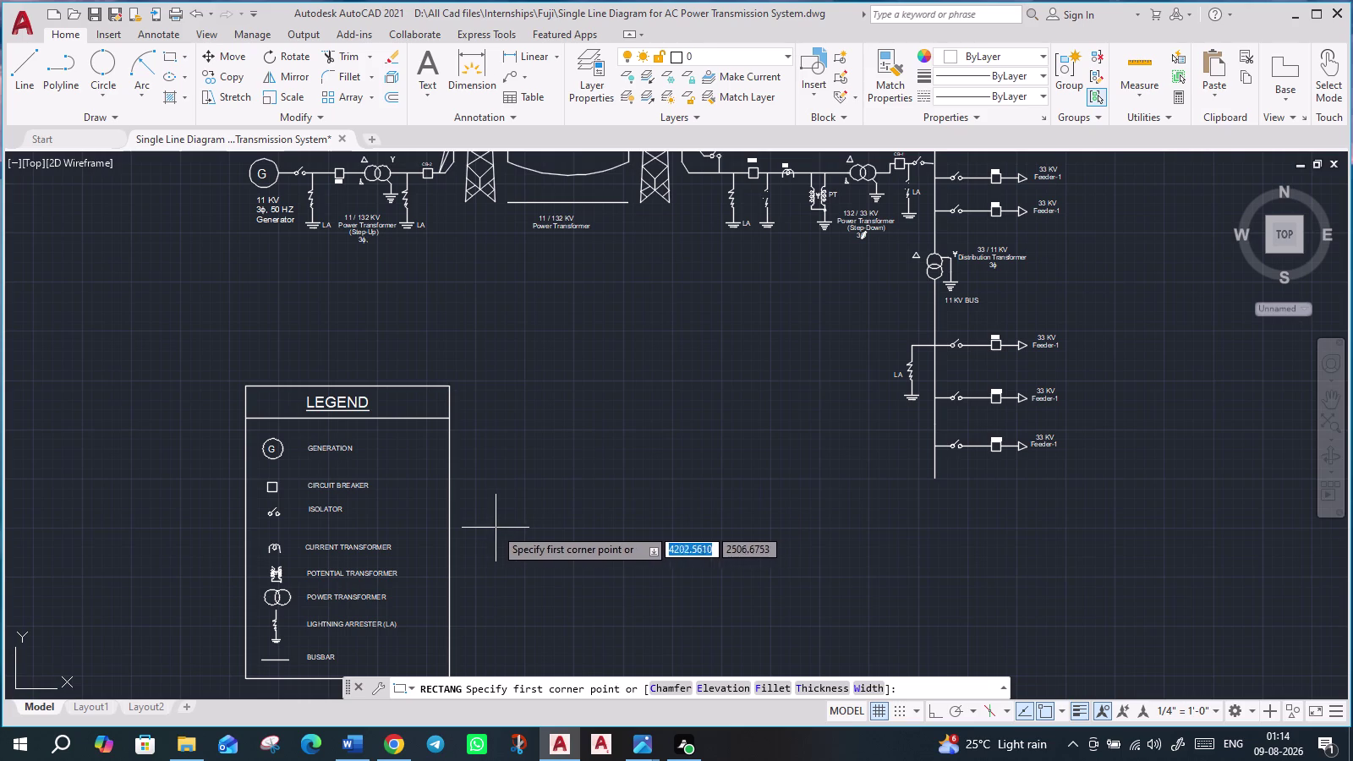
middle_drag(564, 599, 612, 497)
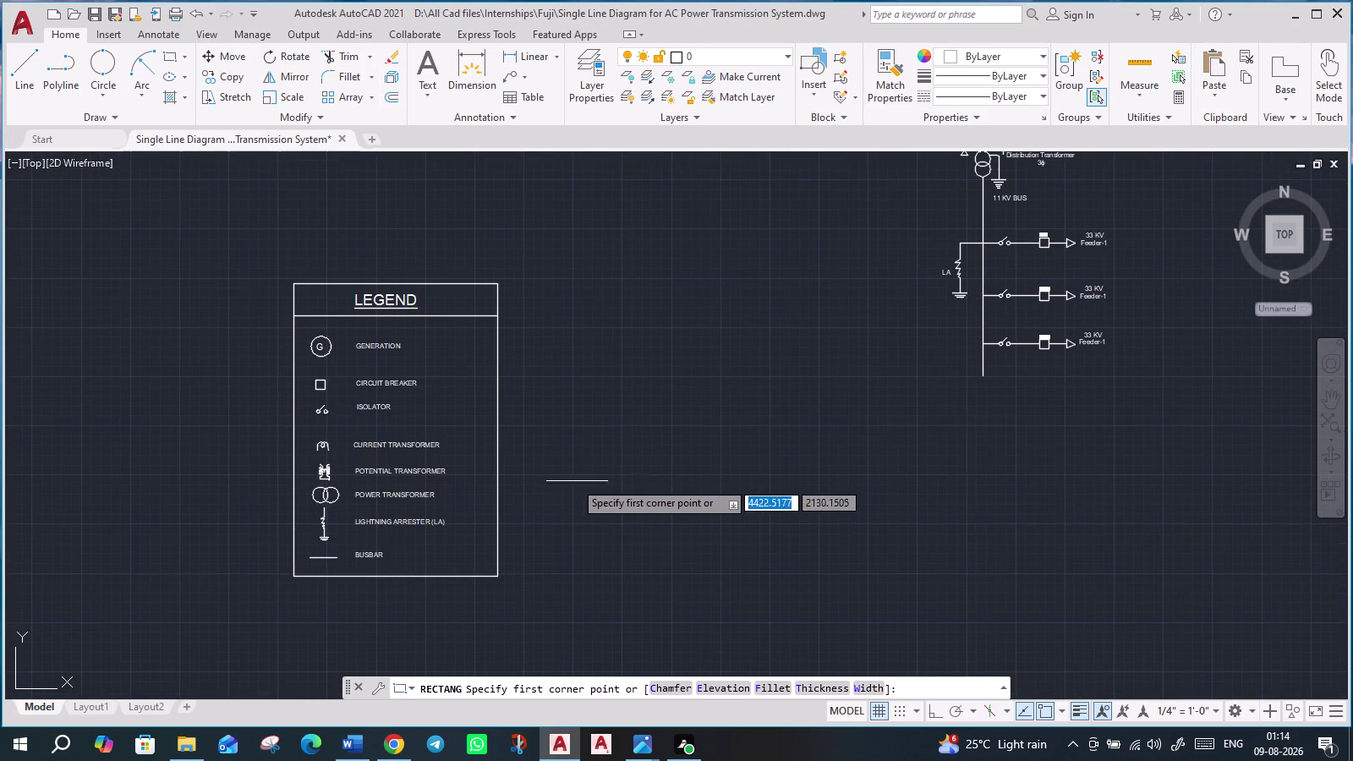
click(528, 395)
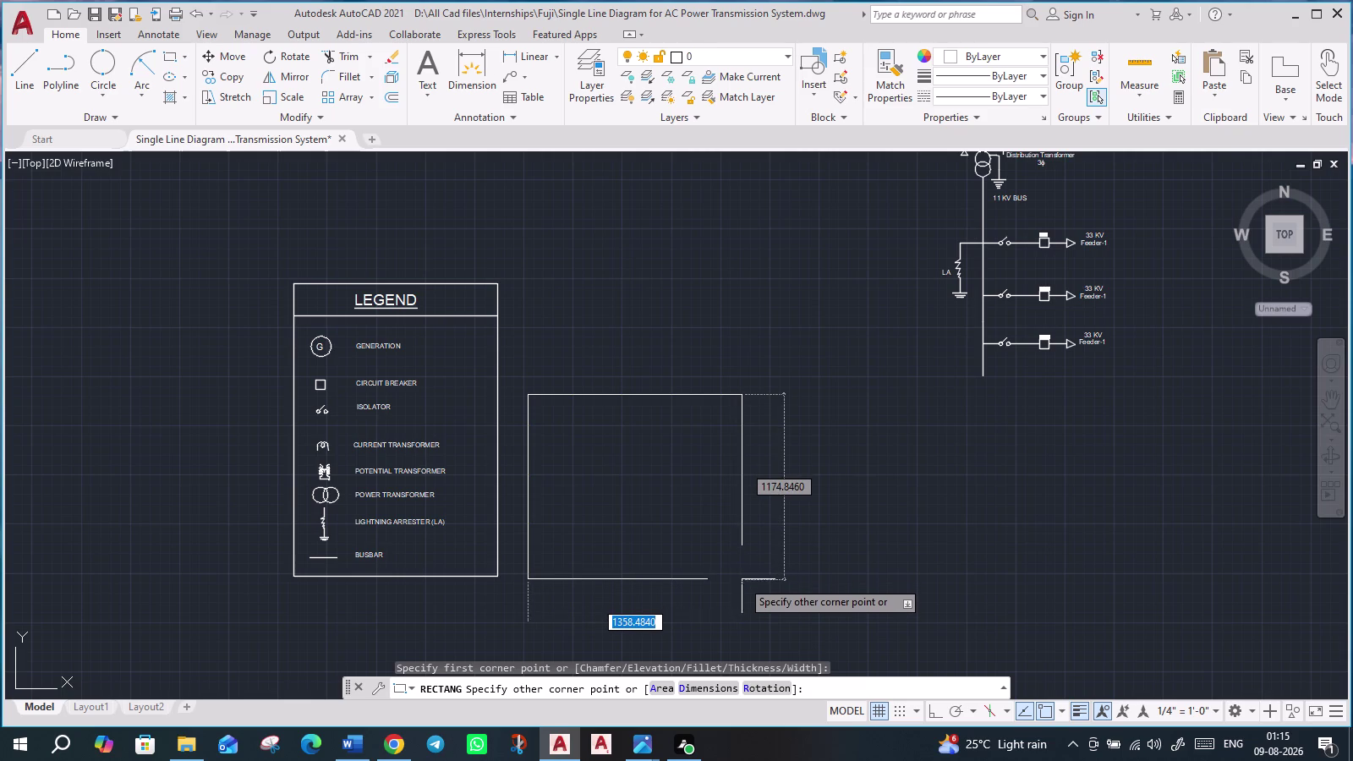
click(741, 577)
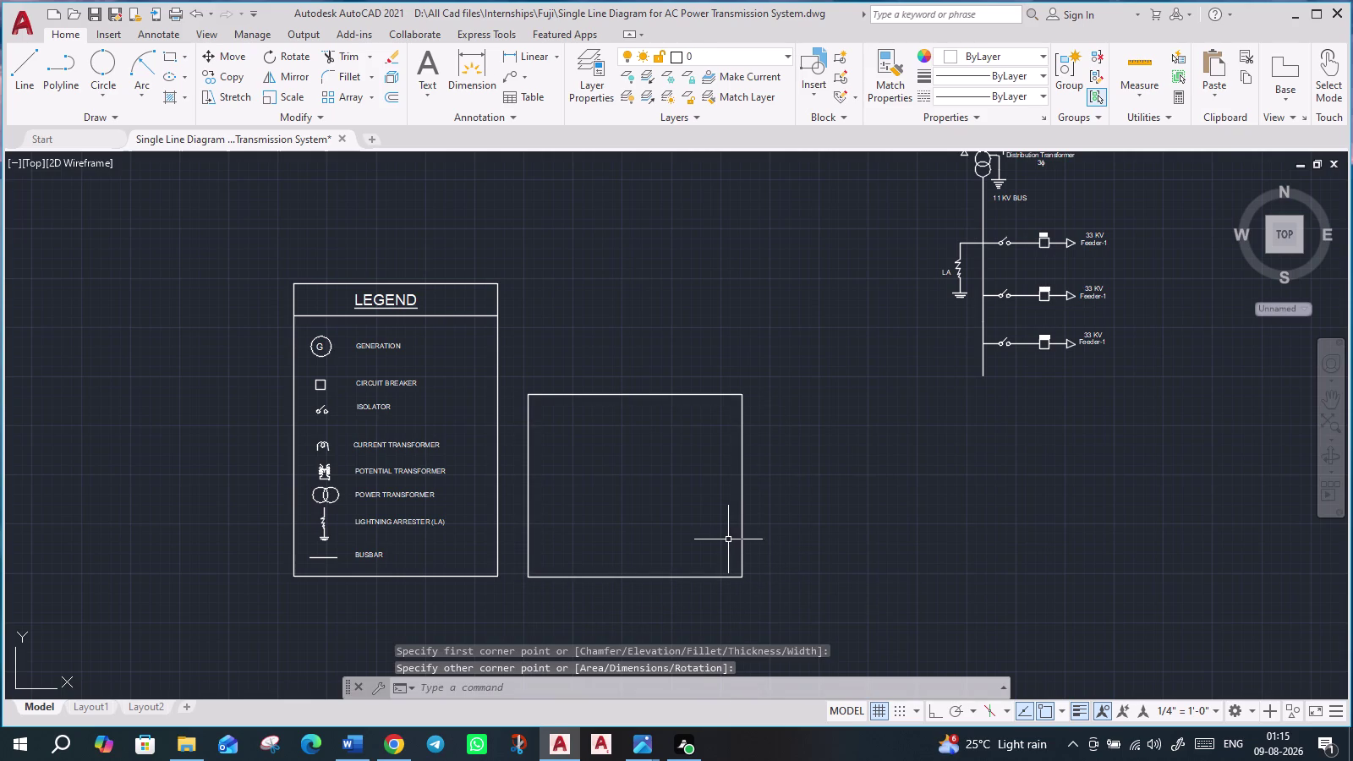
scroll(up, 3)
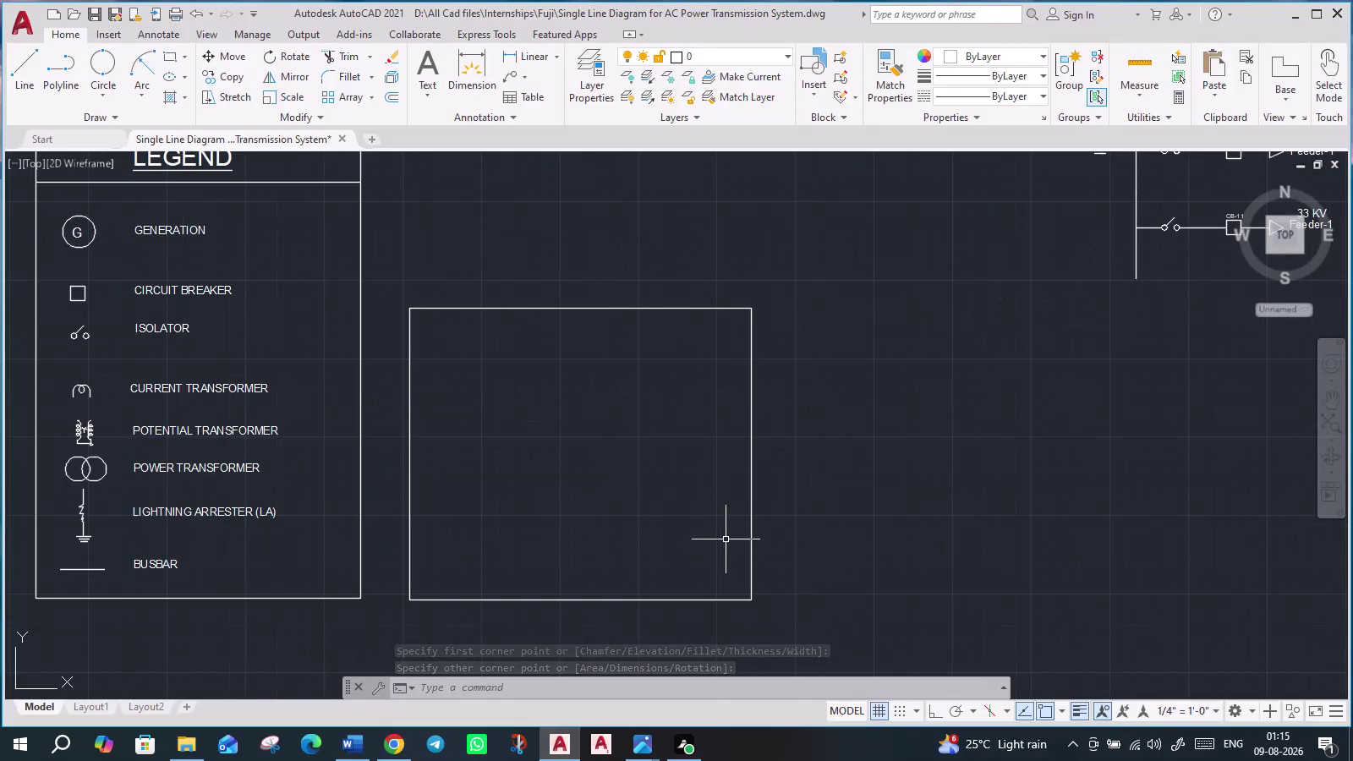
click(645, 600)
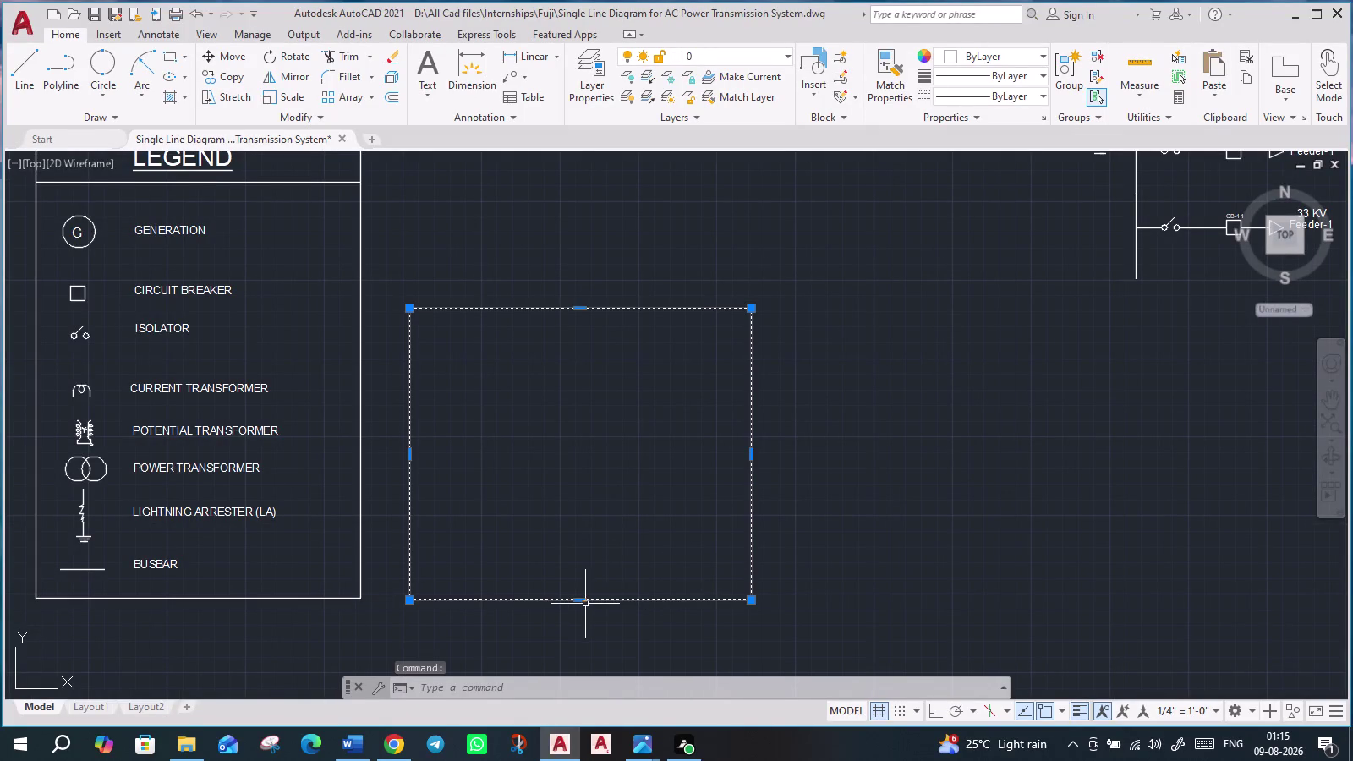
click(585, 600)
click(578, 599)
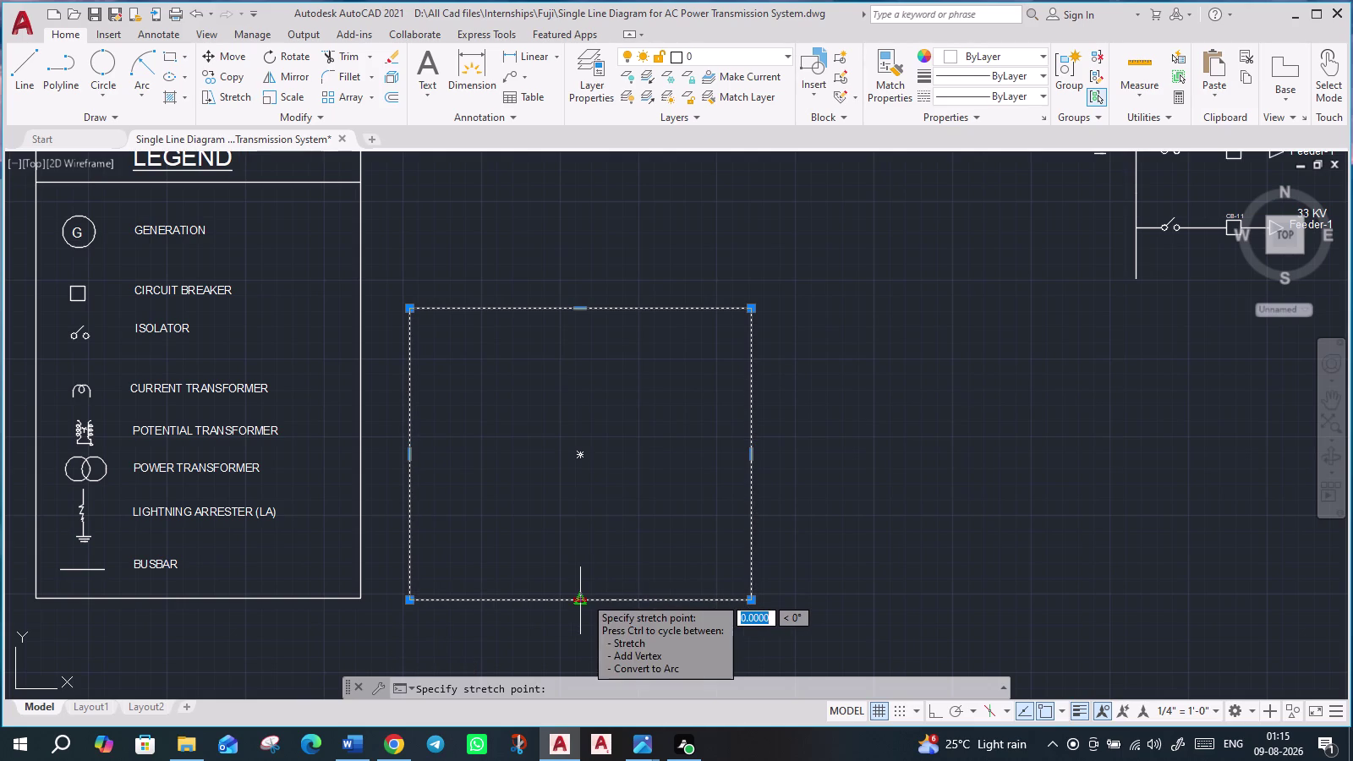
key(Escape)
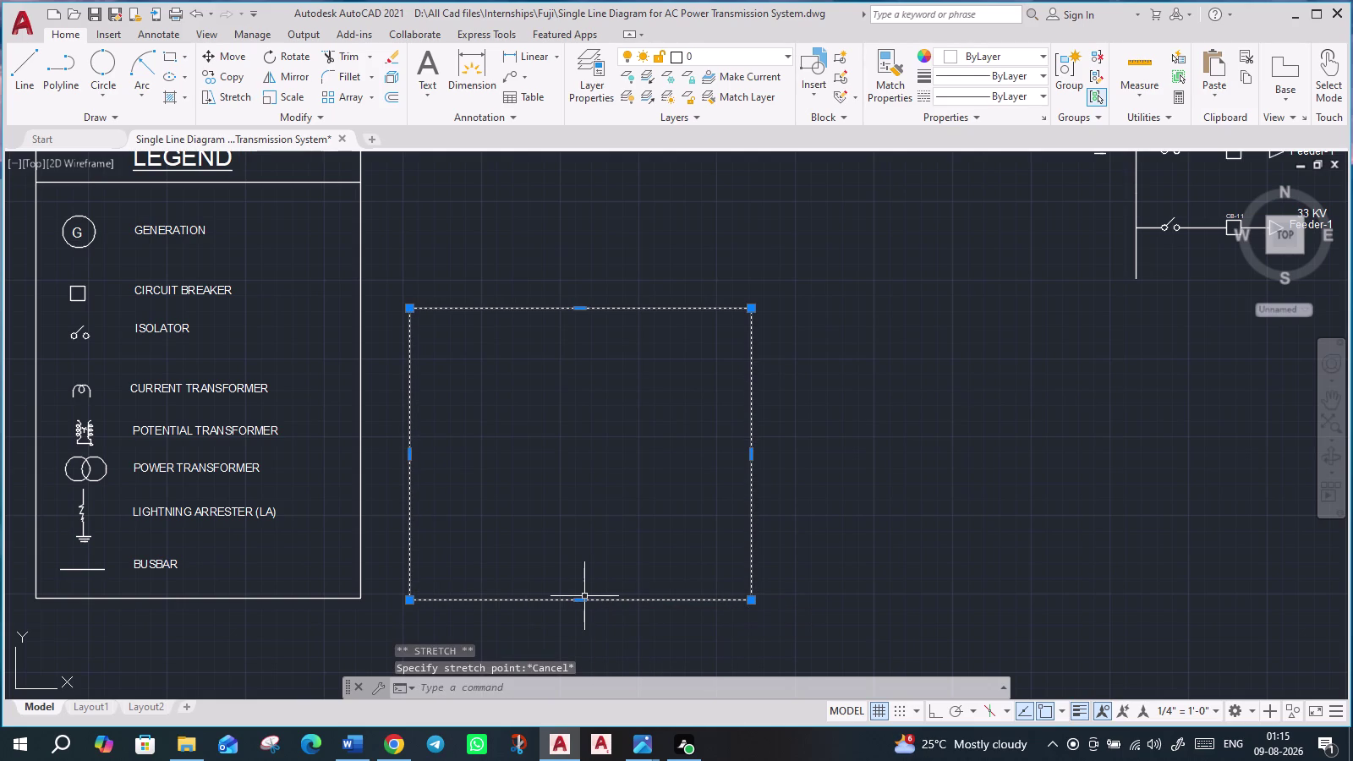
key(Escape)
middle_drag(864, 610, 863, 577)
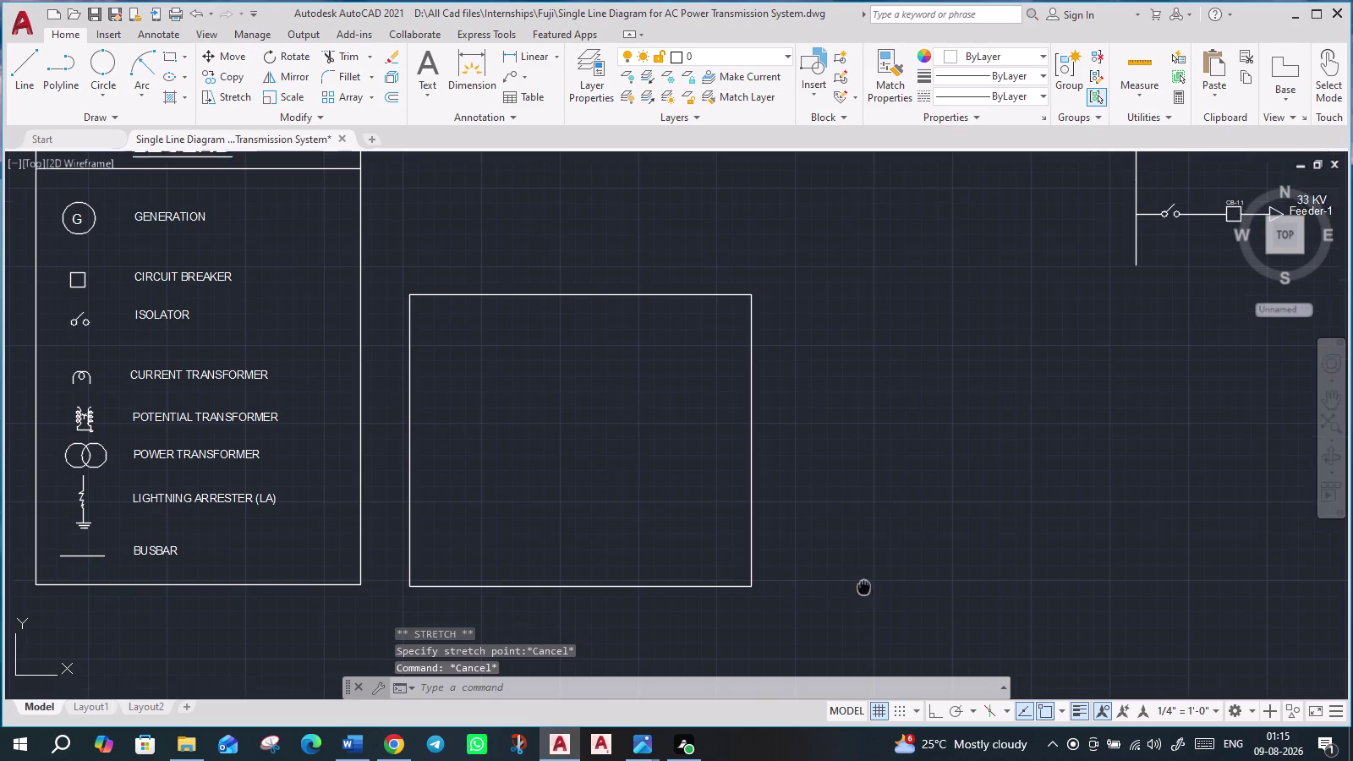
middle_drag(862, 577, 855, 442)
scroll(down, 3)
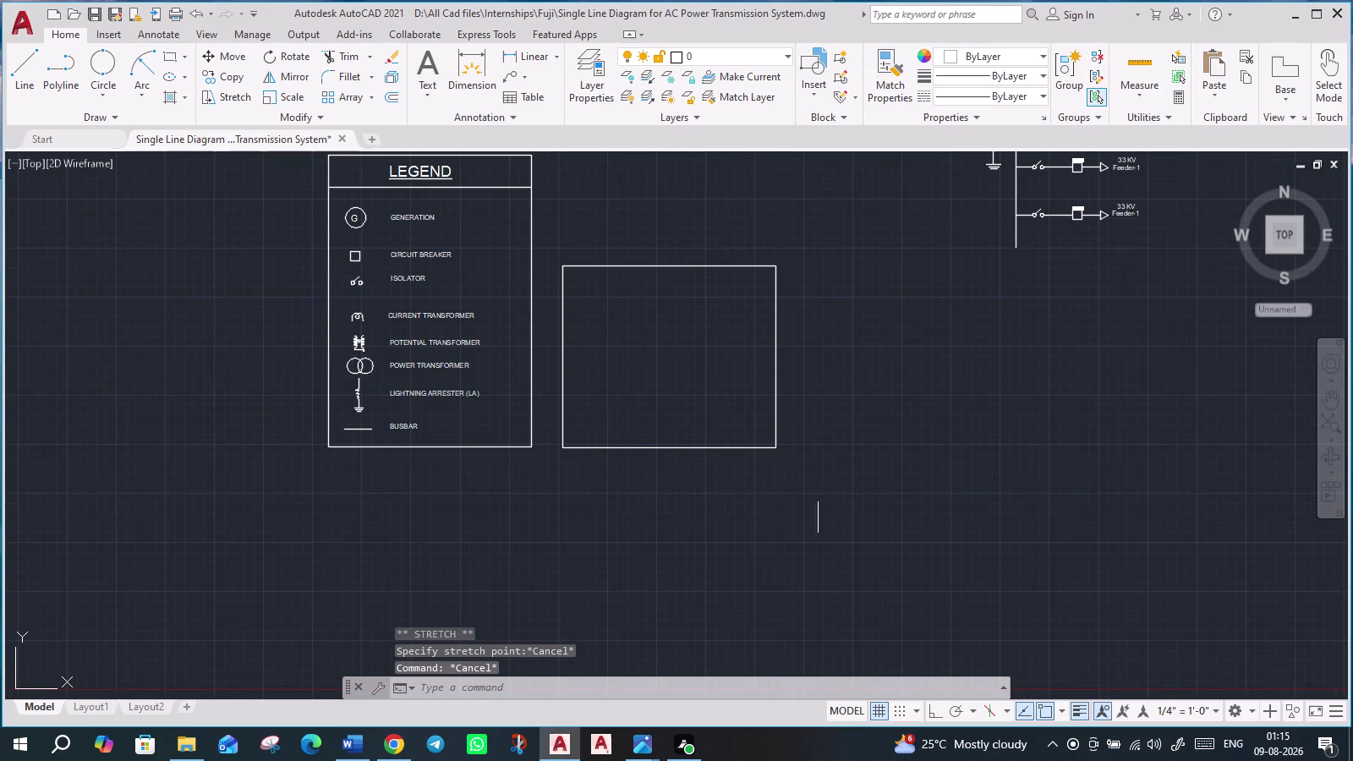
scroll(up, 3)
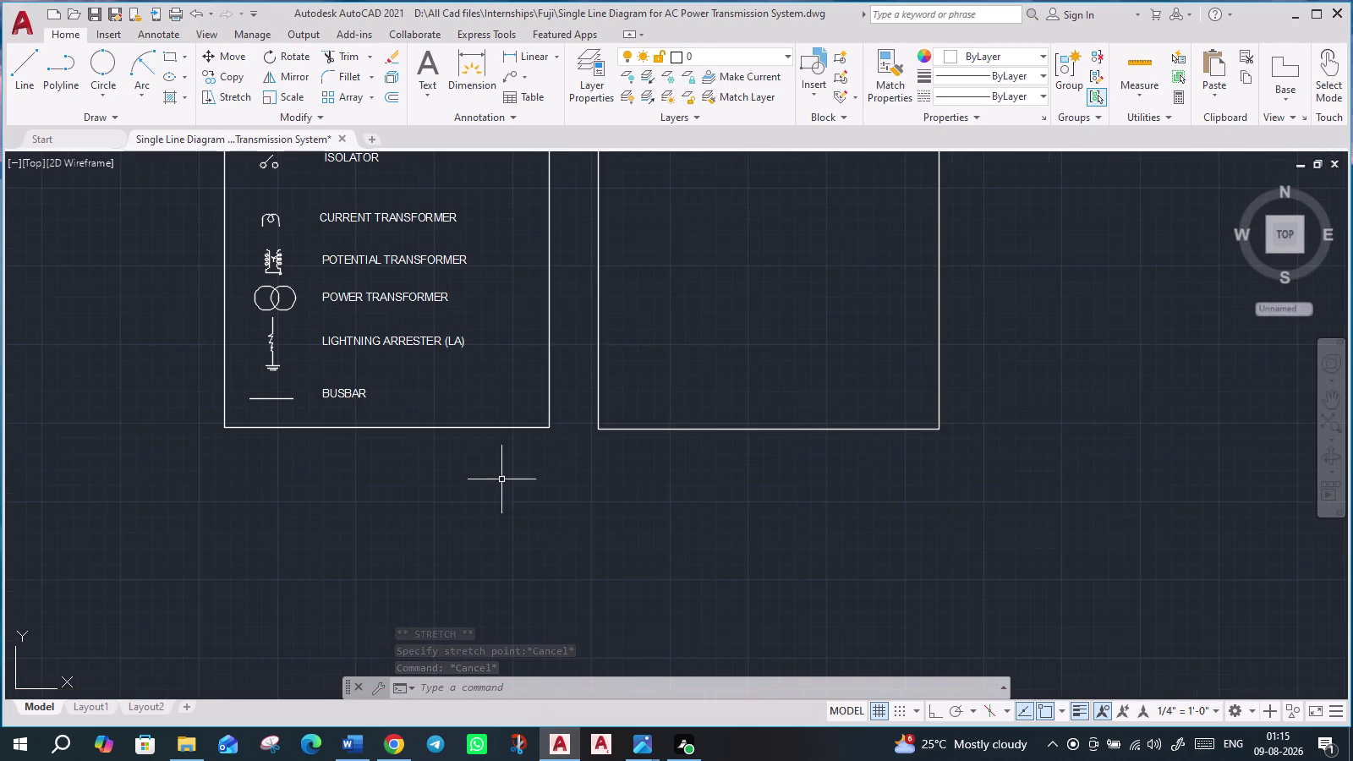
scroll(up, 3)
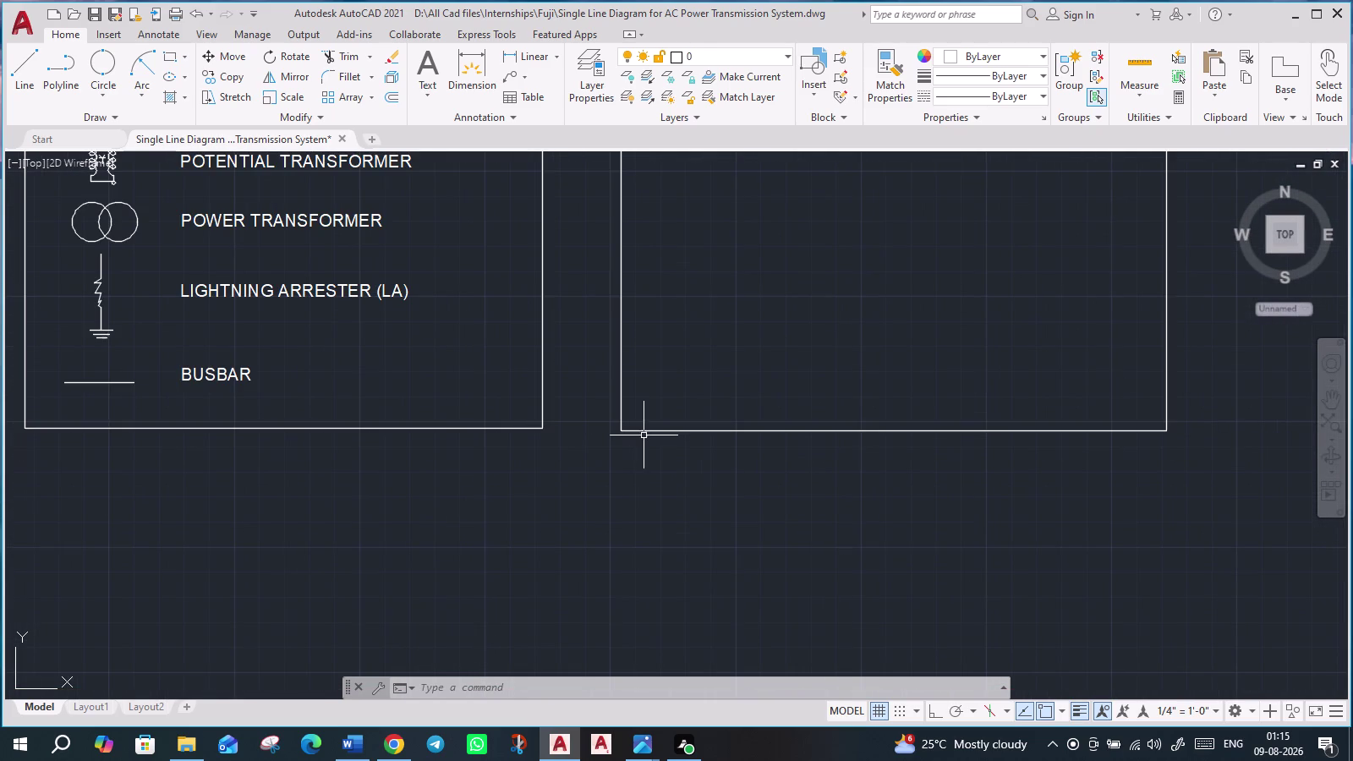
click(864, 430)
click(896, 433)
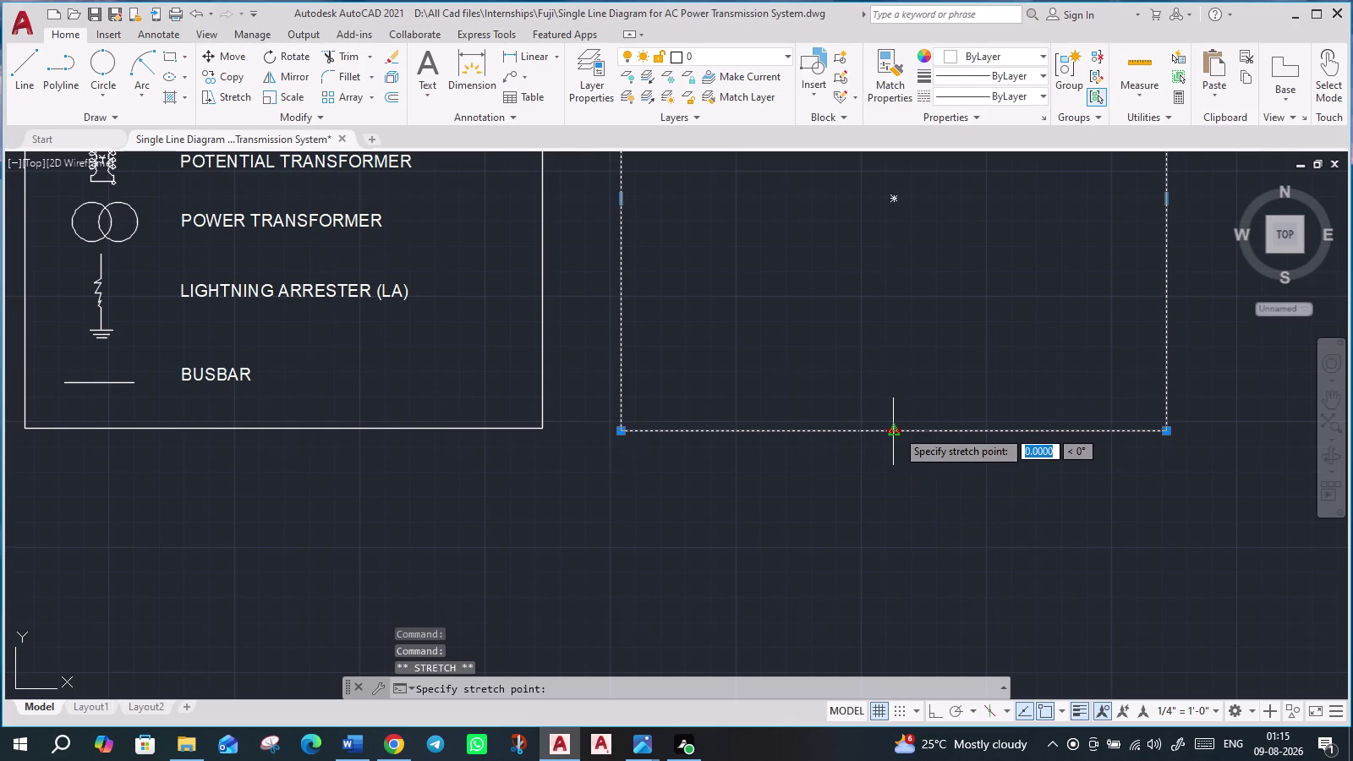
scroll(up, 3)
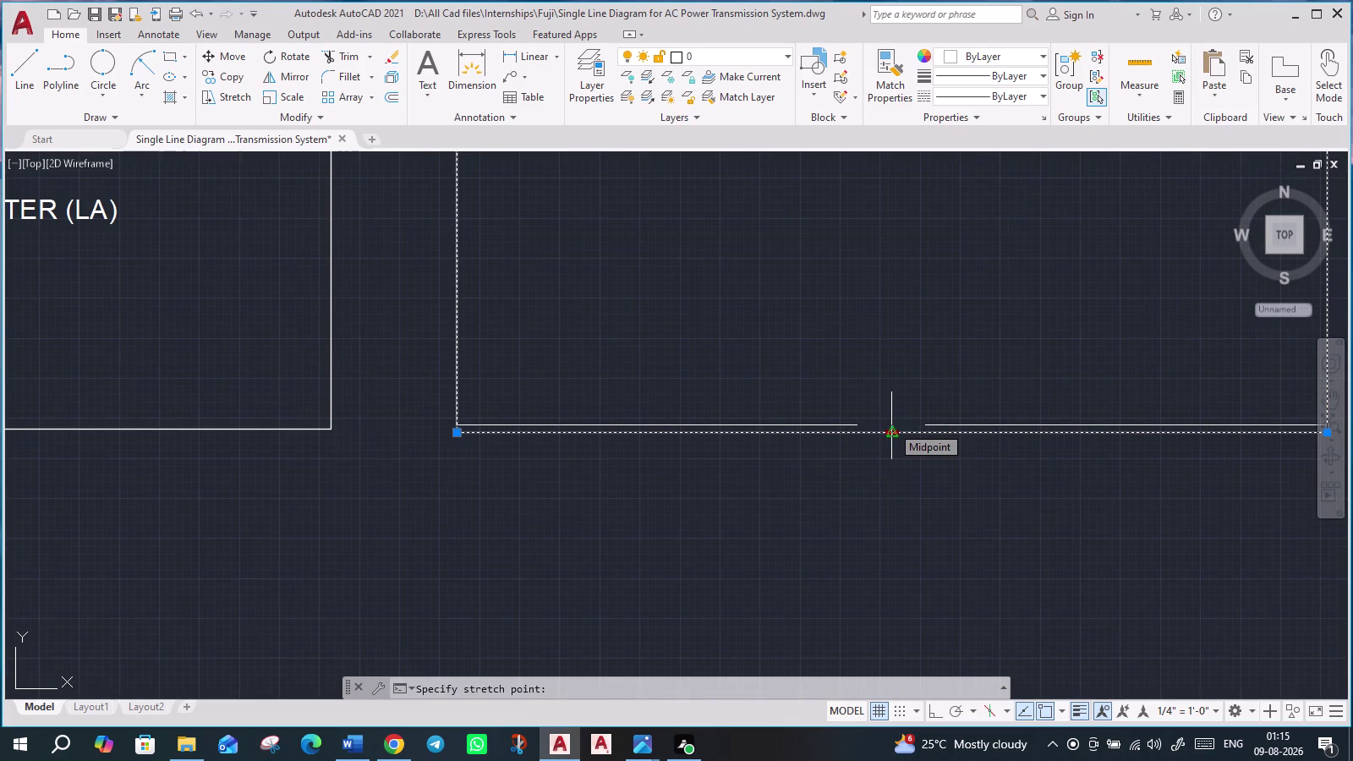
click(892, 426)
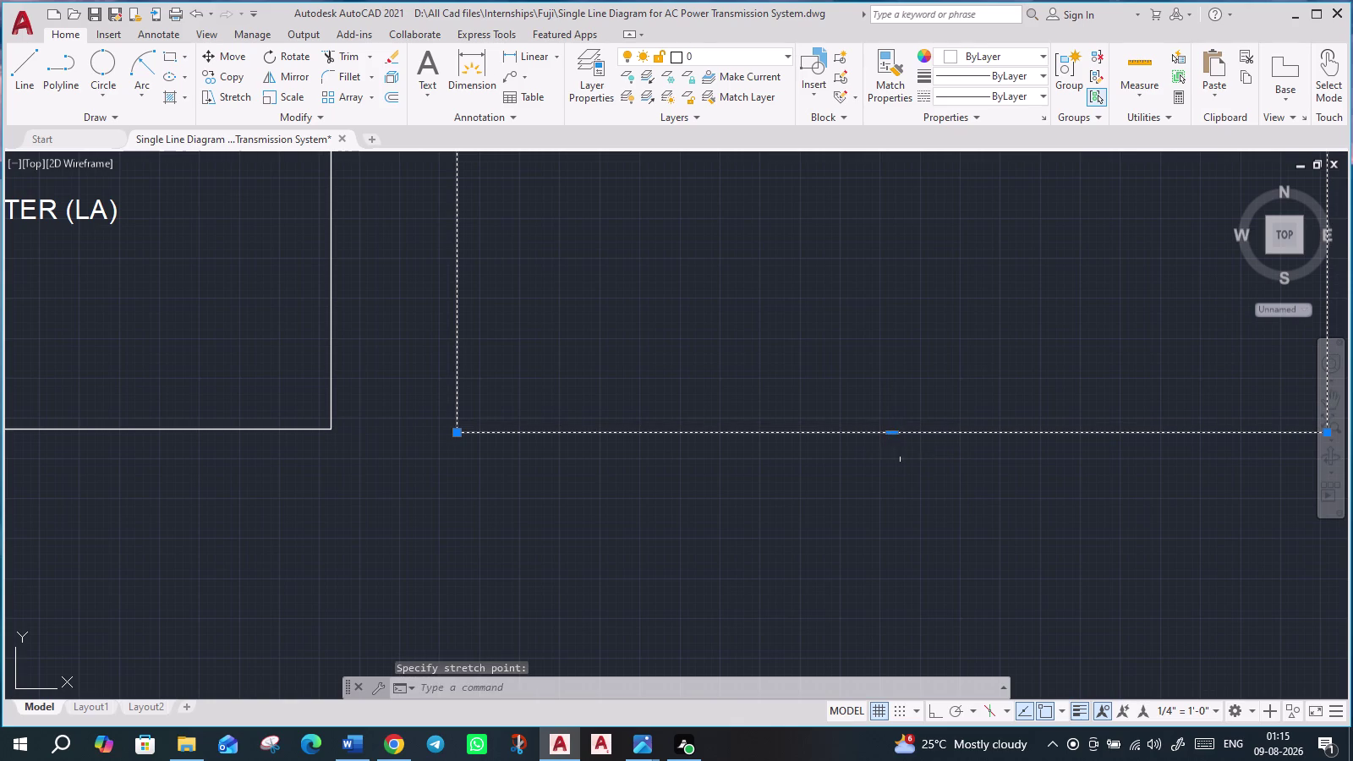
scroll(down, 3)
scroll(down, 3)
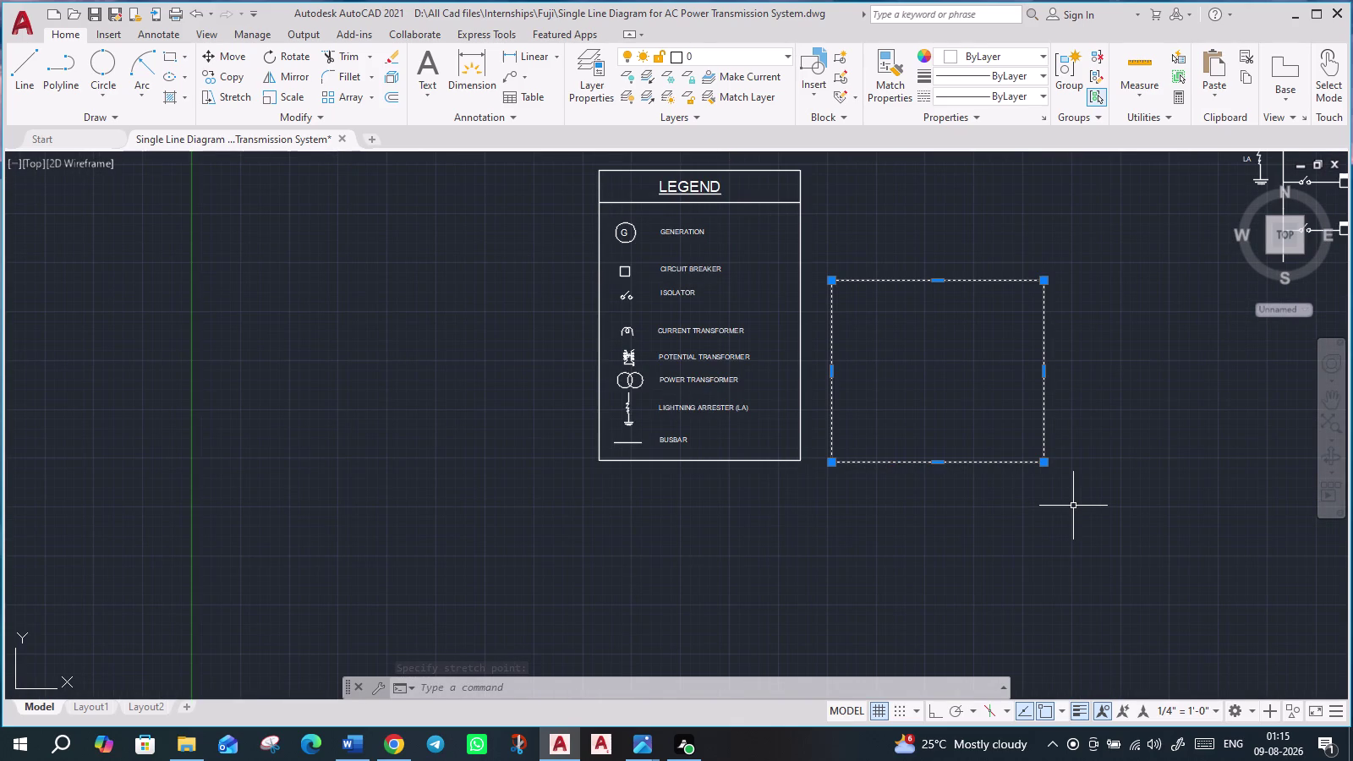
key(m)
key(Return)
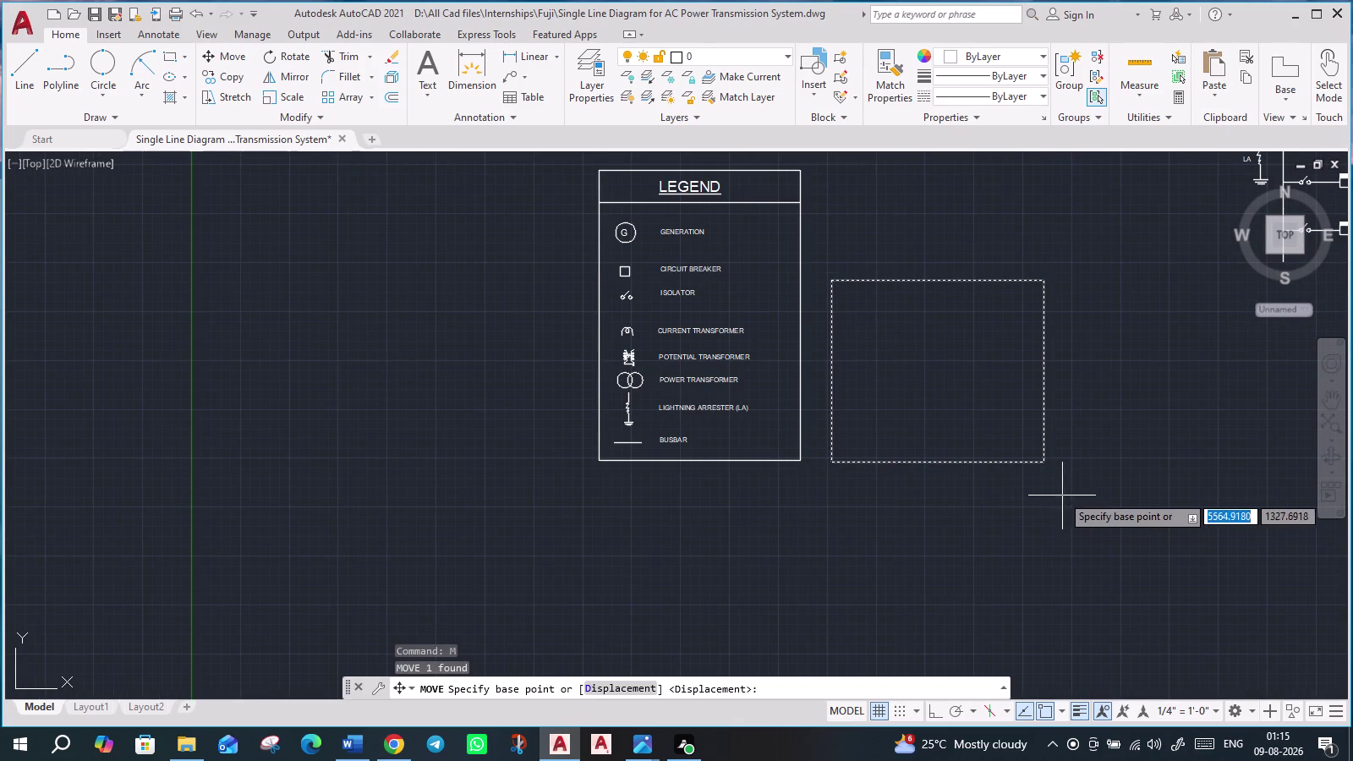
click(934, 463)
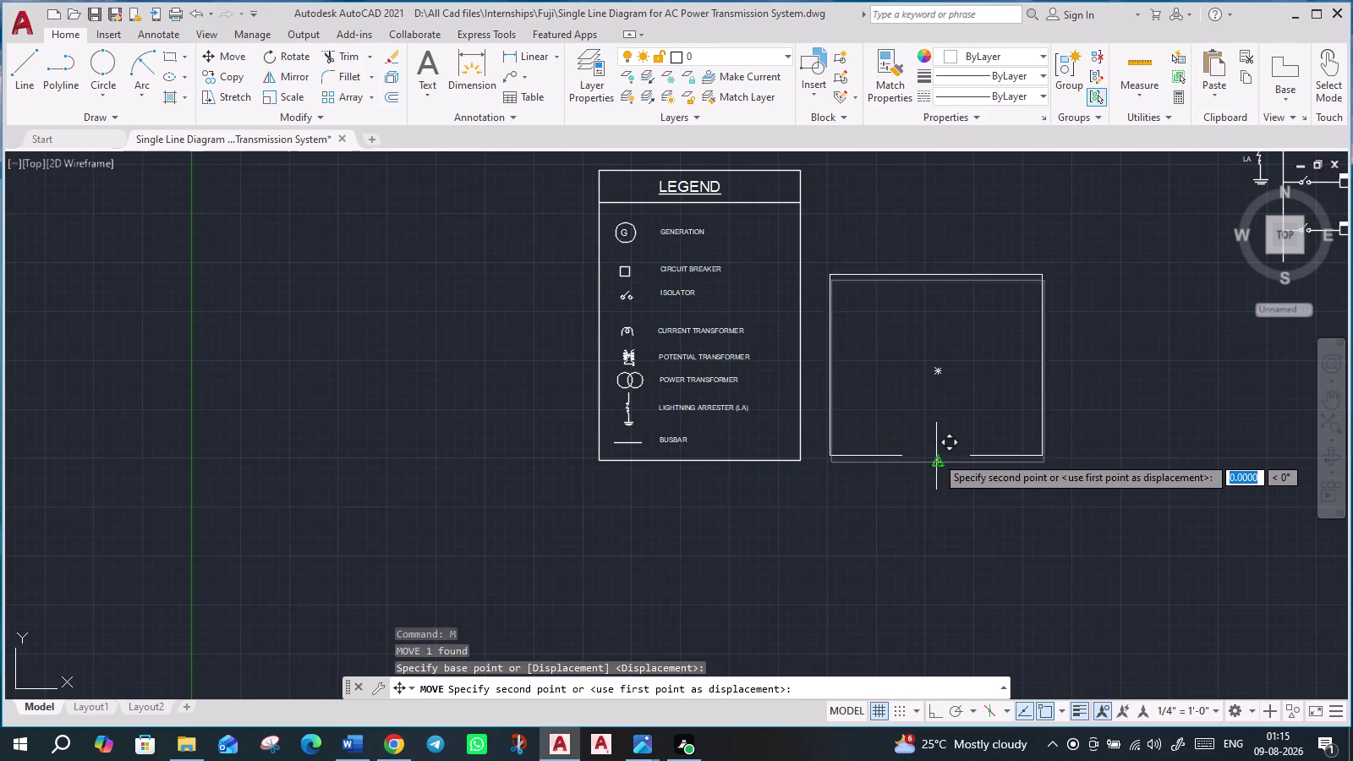
scroll(up, 3)
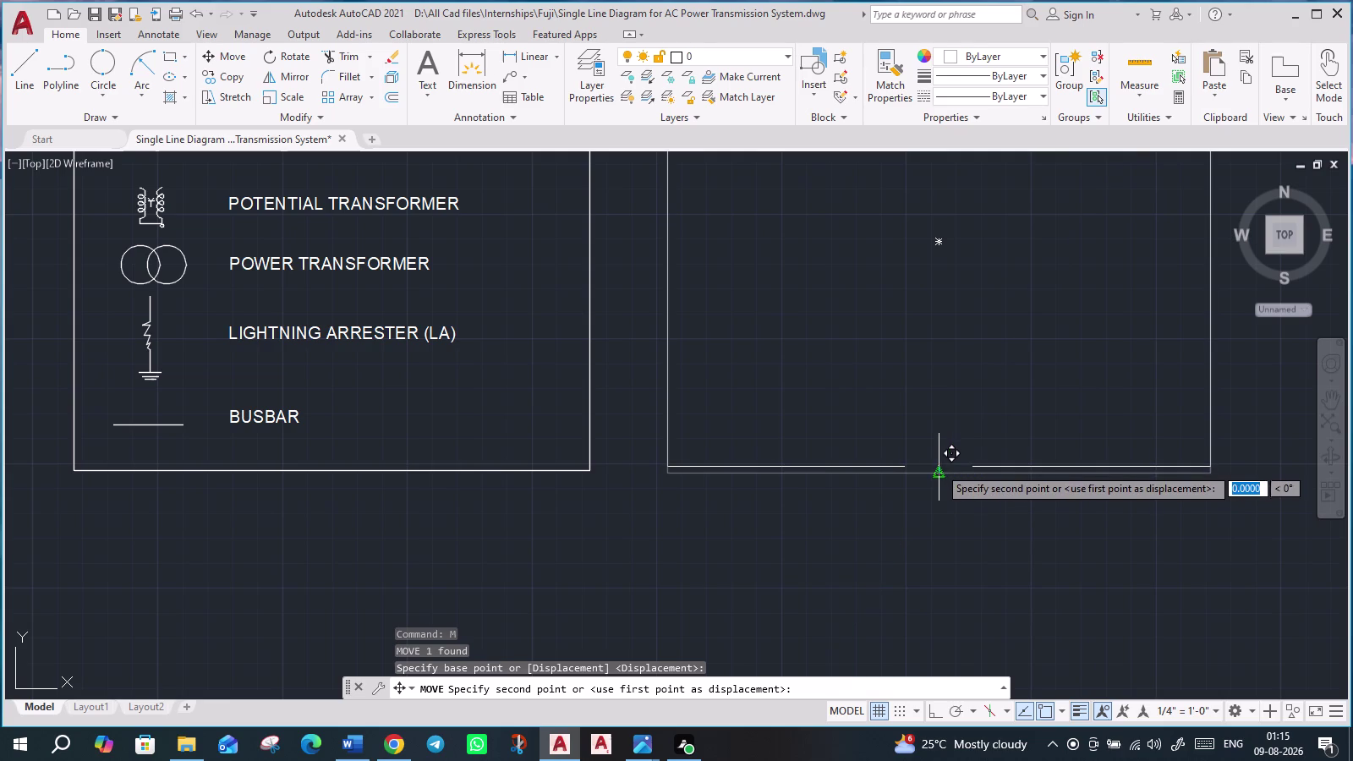
click(939, 467)
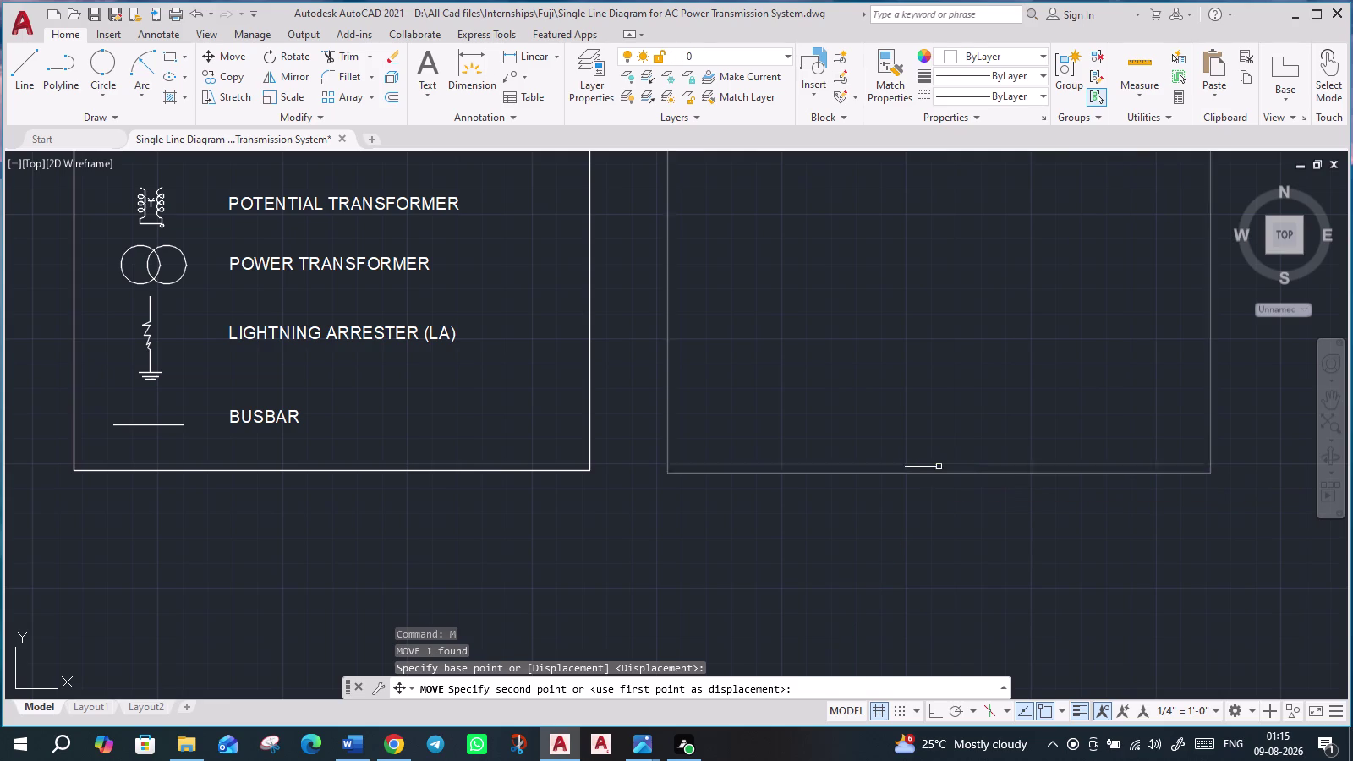
key(Escape)
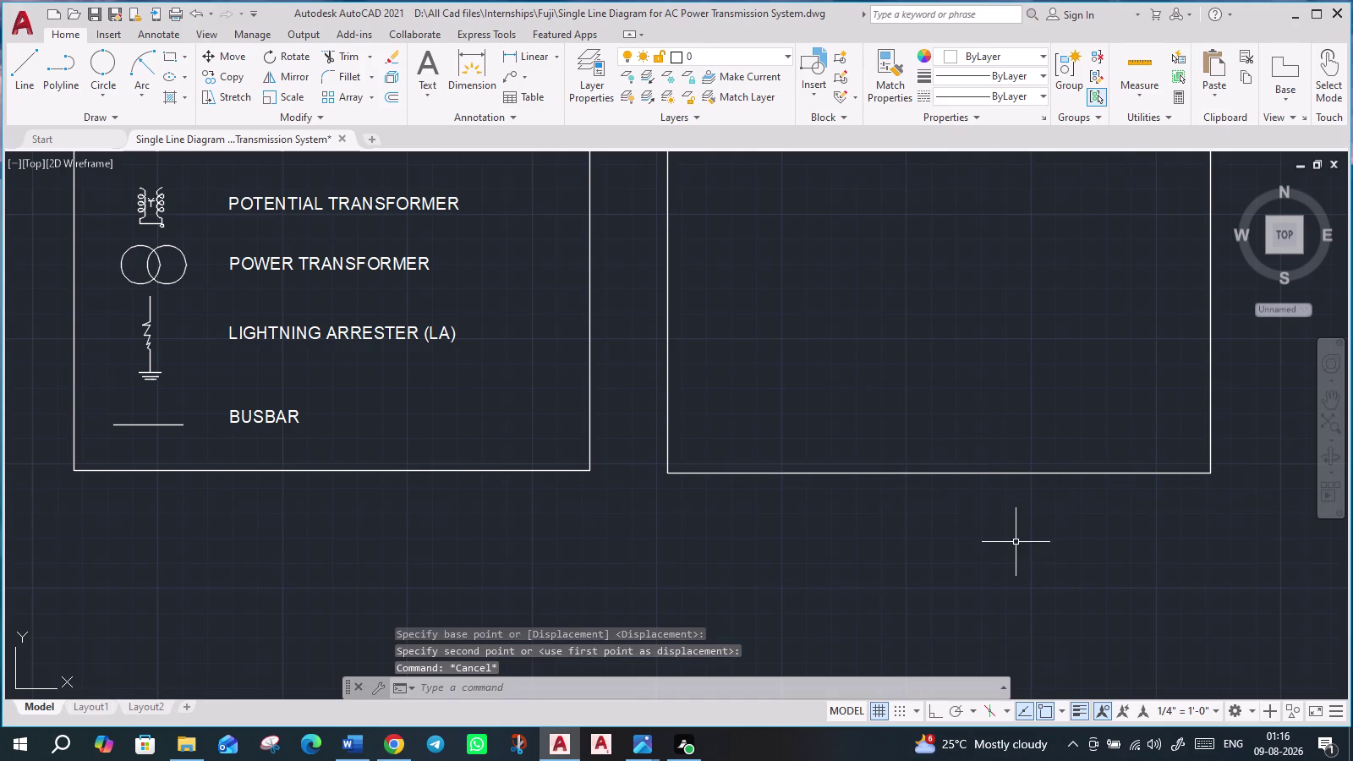
scroll(down, 3)
scroll(down, 3)
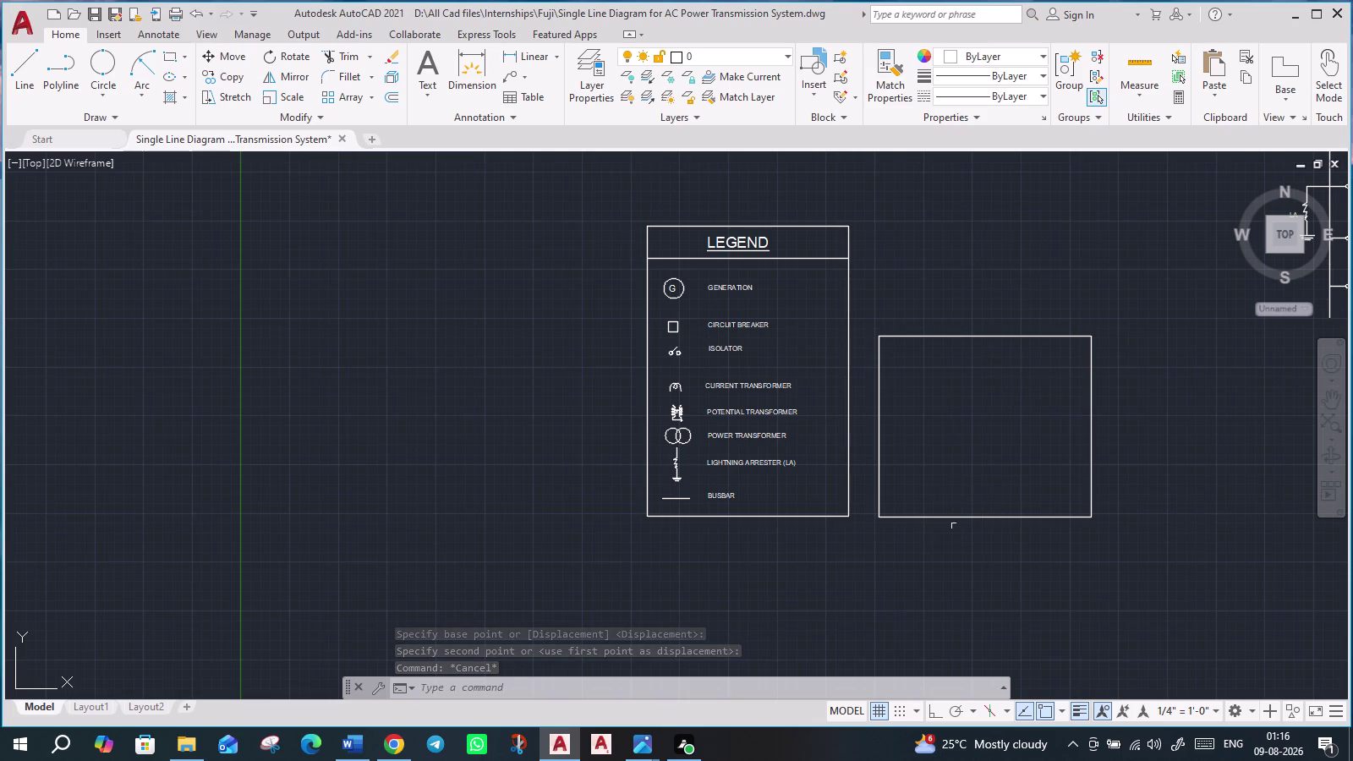
scroll(up, 3)
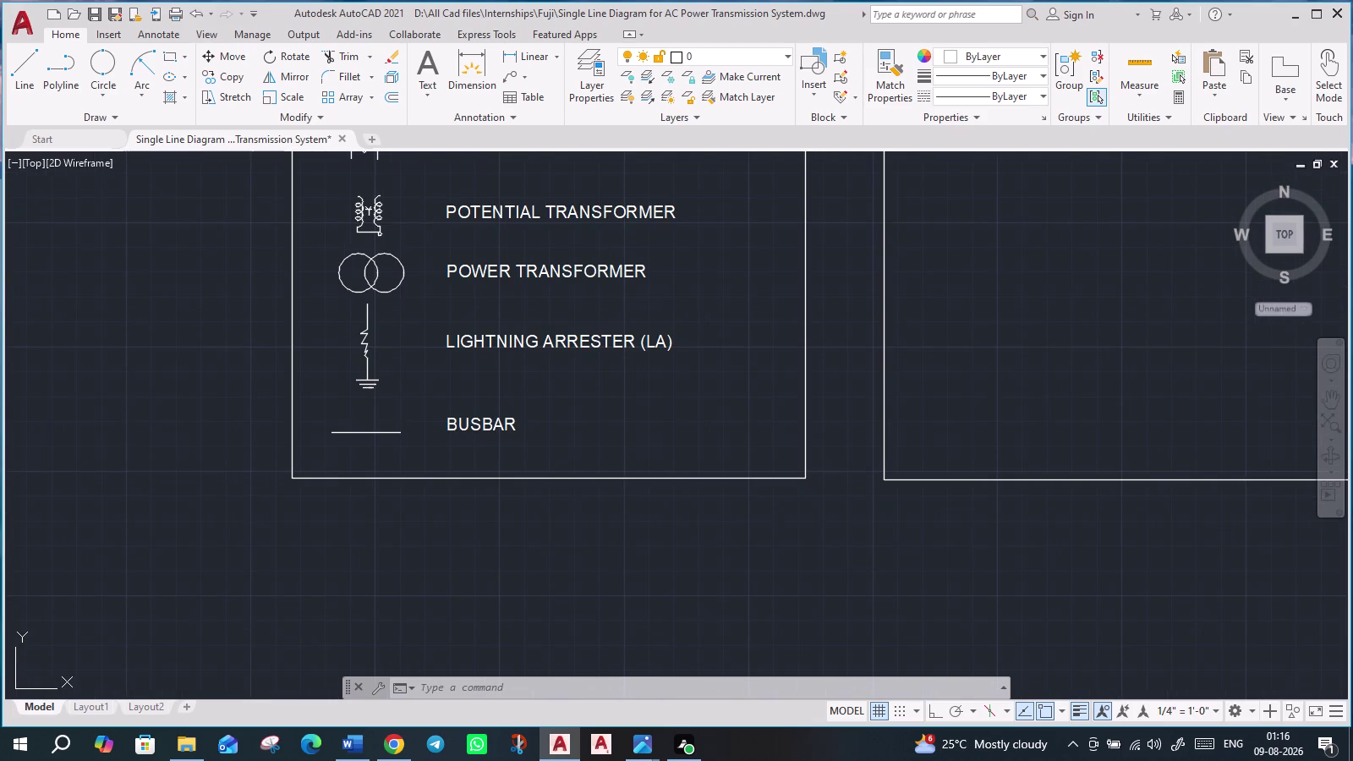
scroll(down, 3)
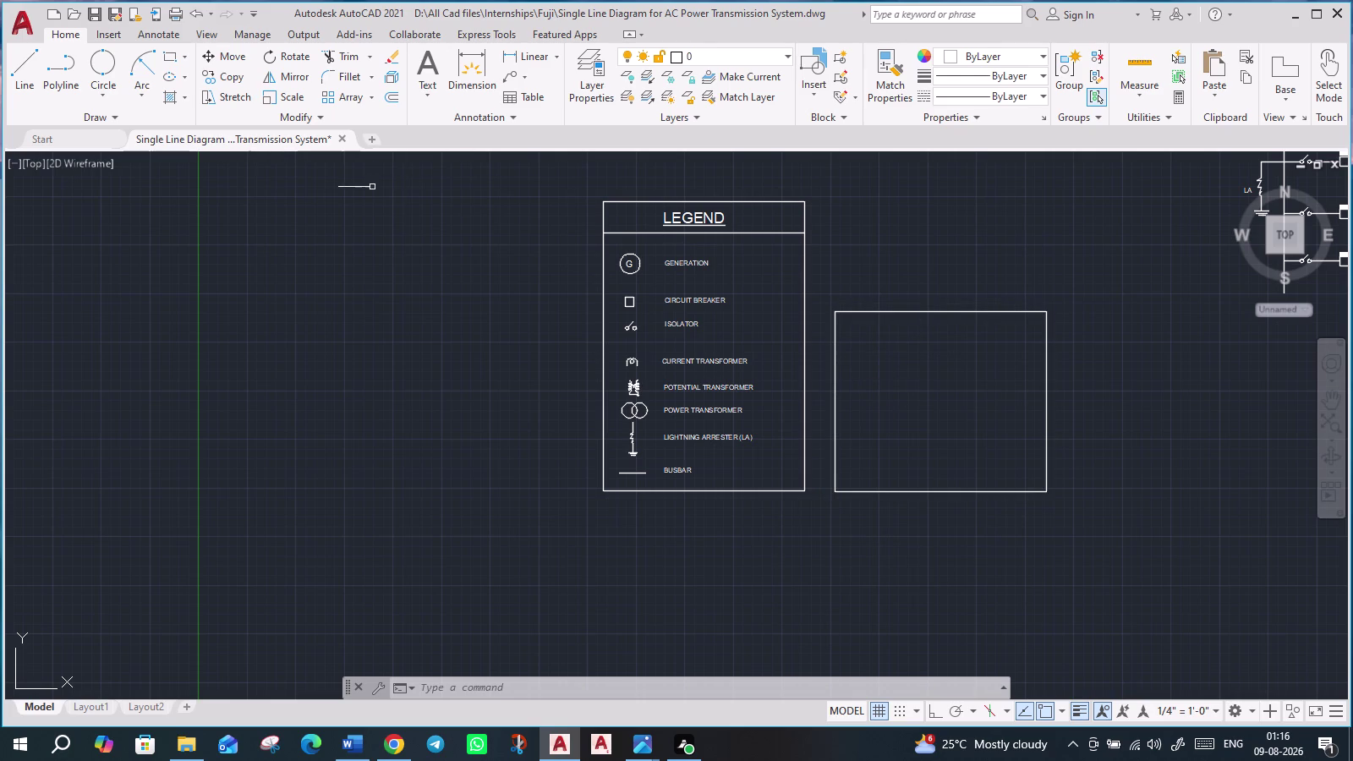
scroll(up, 3)
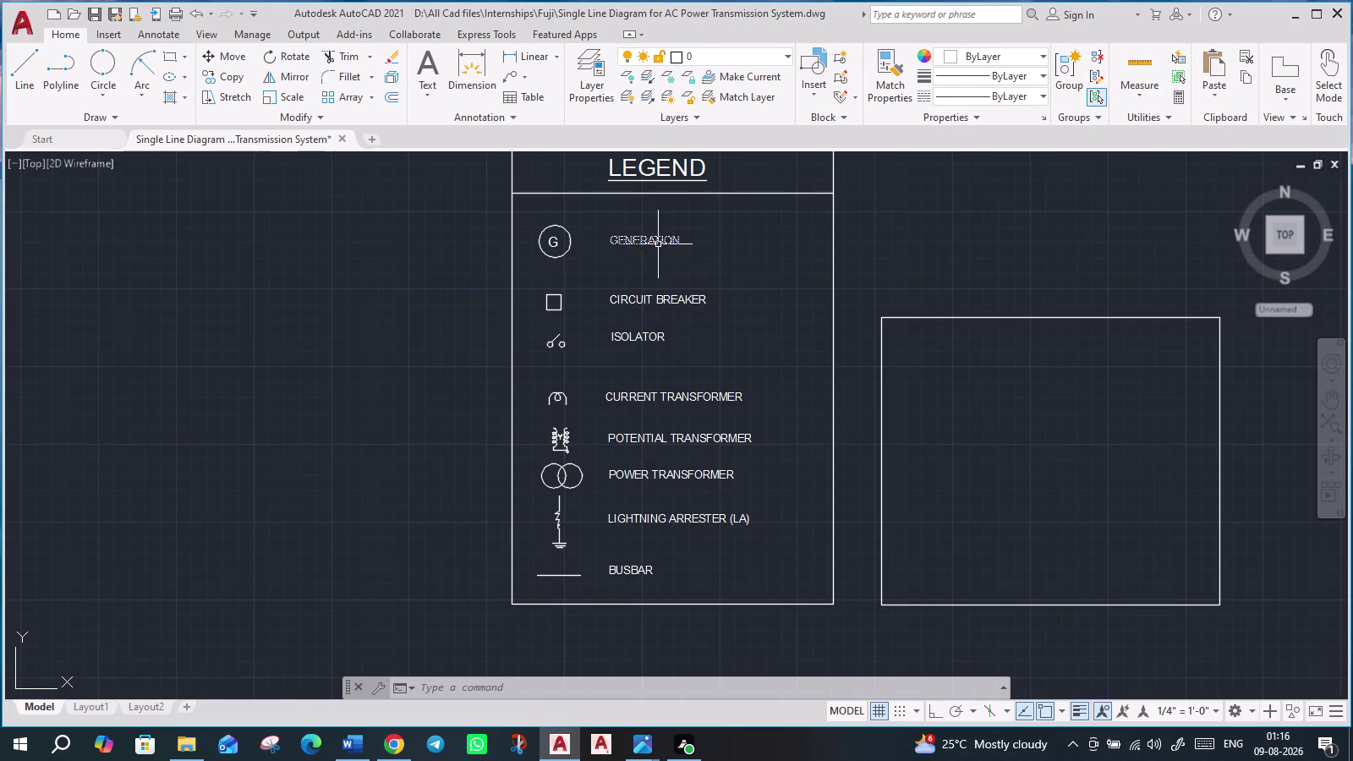
click(658, 244)
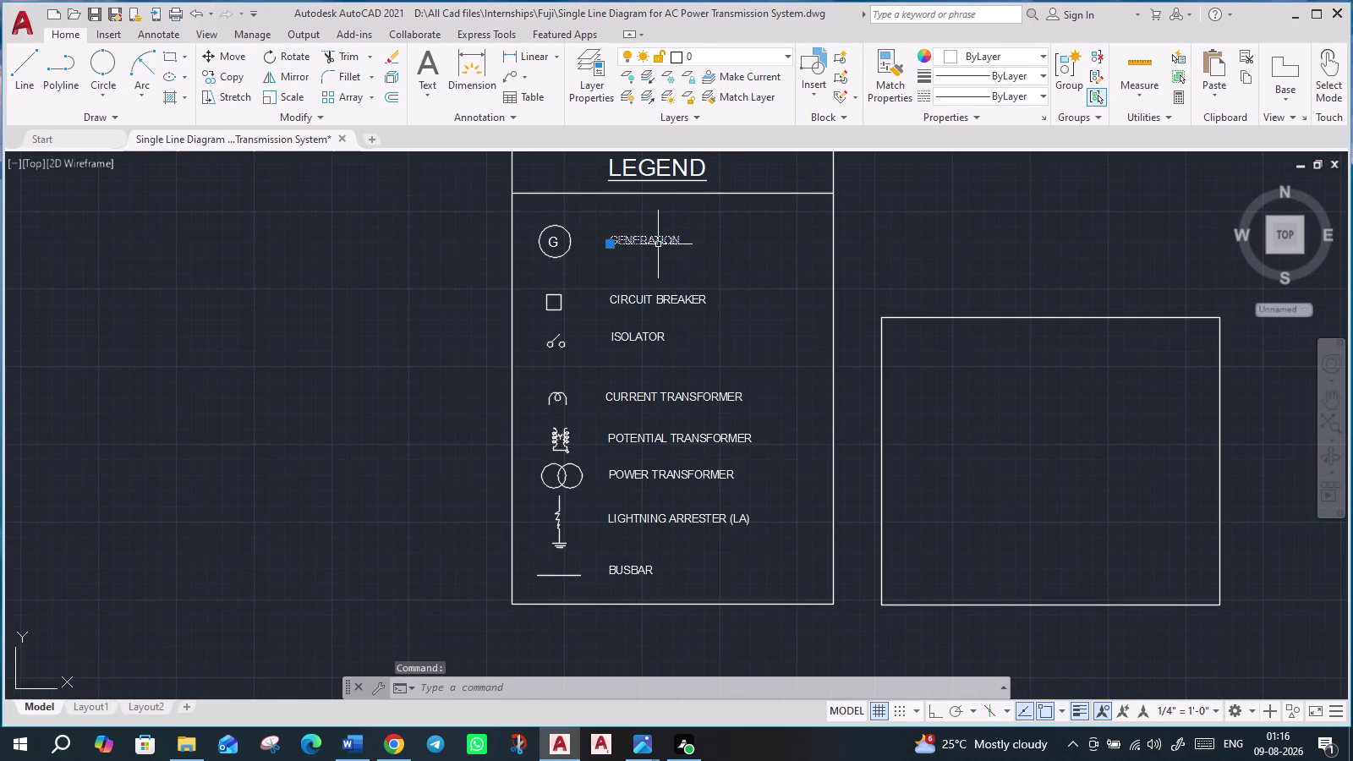
Paste the GENERATION label at the top of the empty box and check it in the editor.
key(ctrl+c)
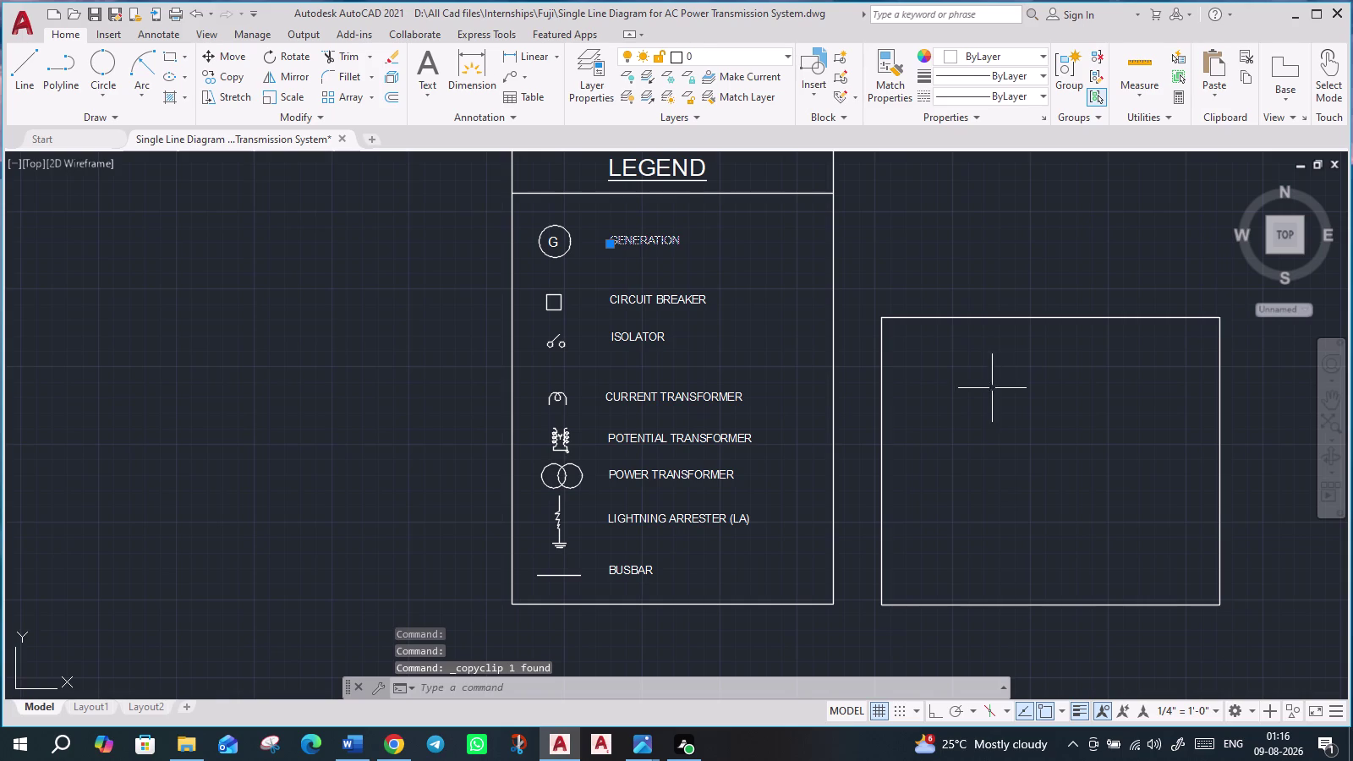
key(ctrl+v)
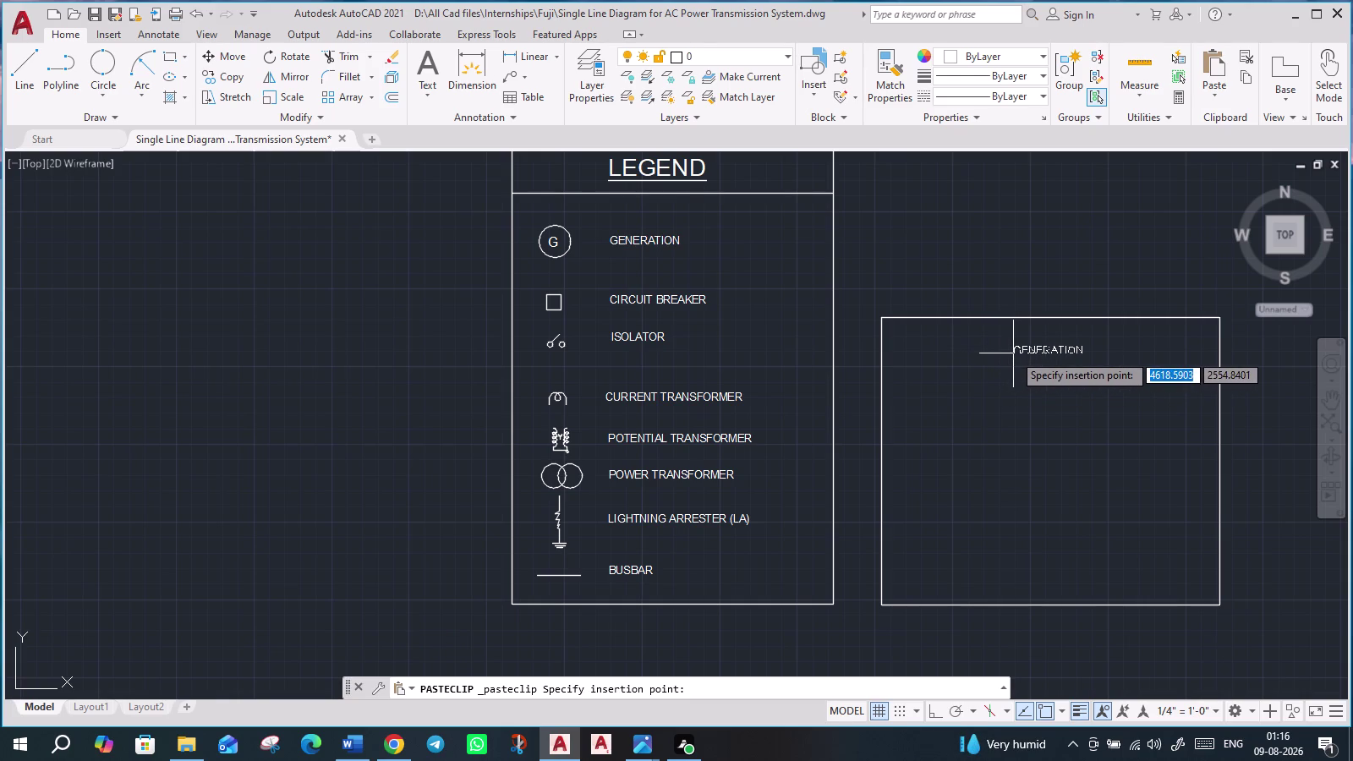
click(1013, 354)
double_click(1035, 347)
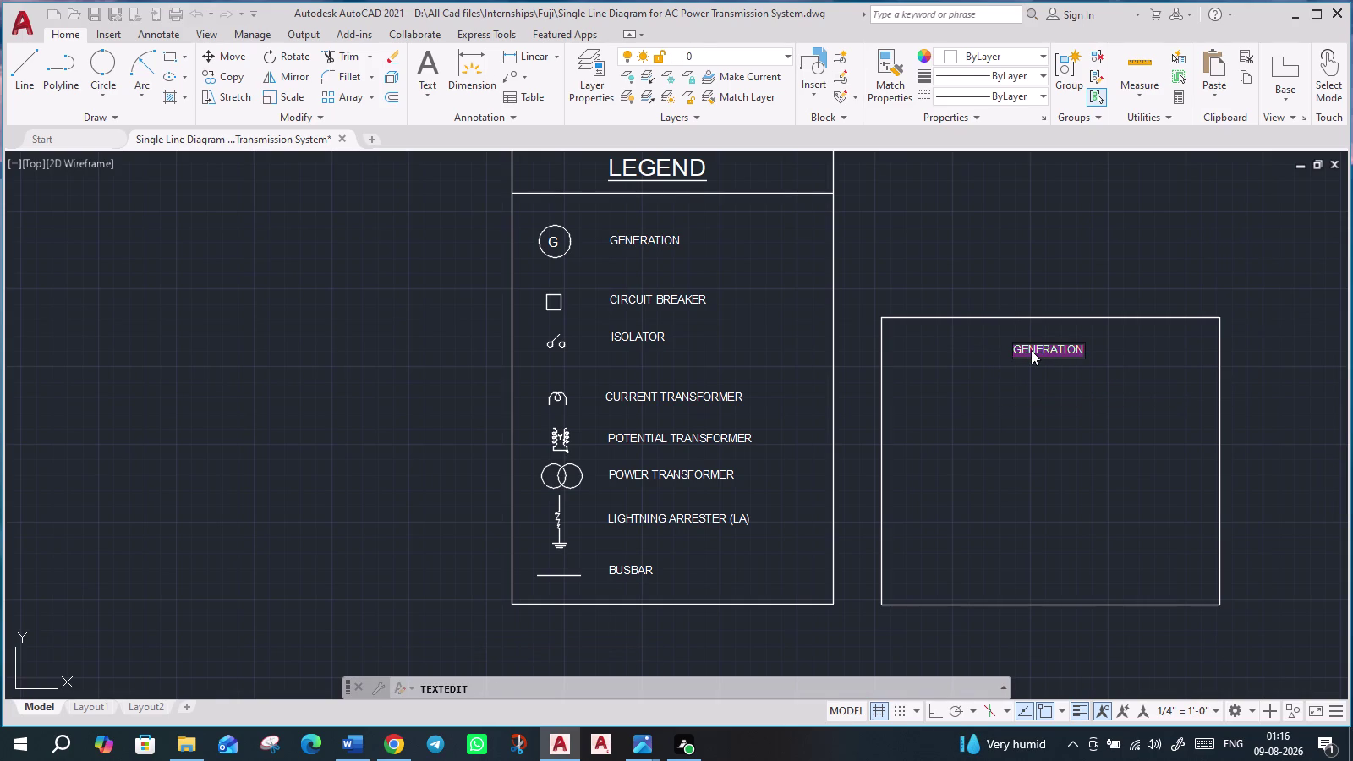
double_click(1031, 351)
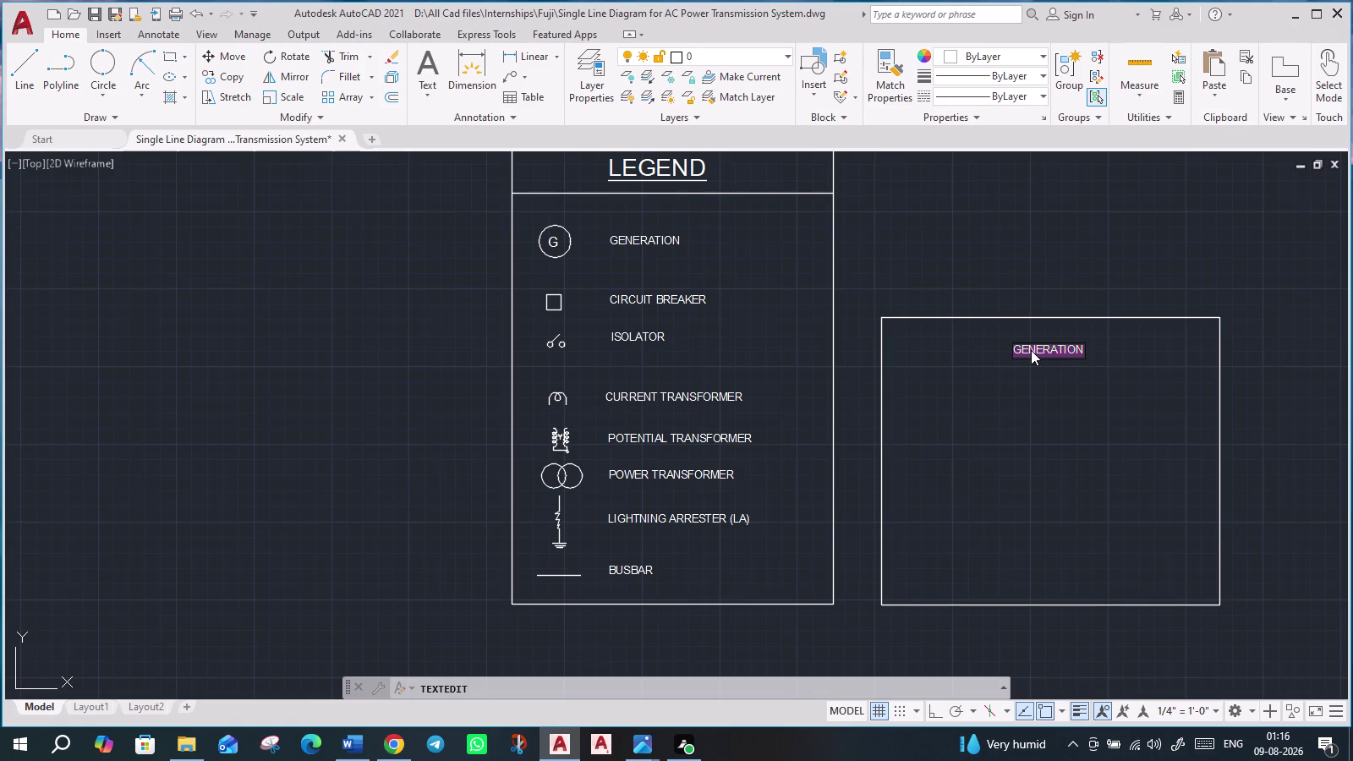
click(1069, 347)
click(1084, 346)
scroll(up, 3)
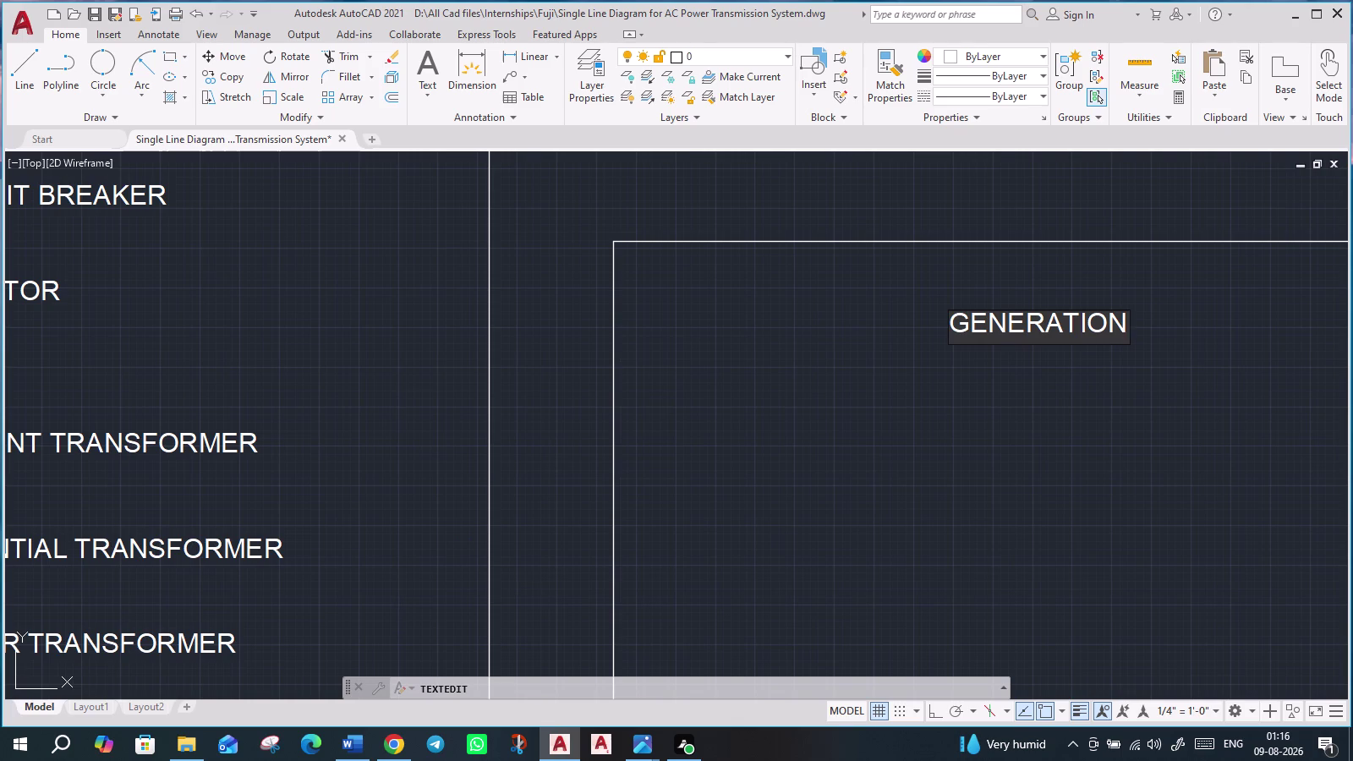
key(Escape)
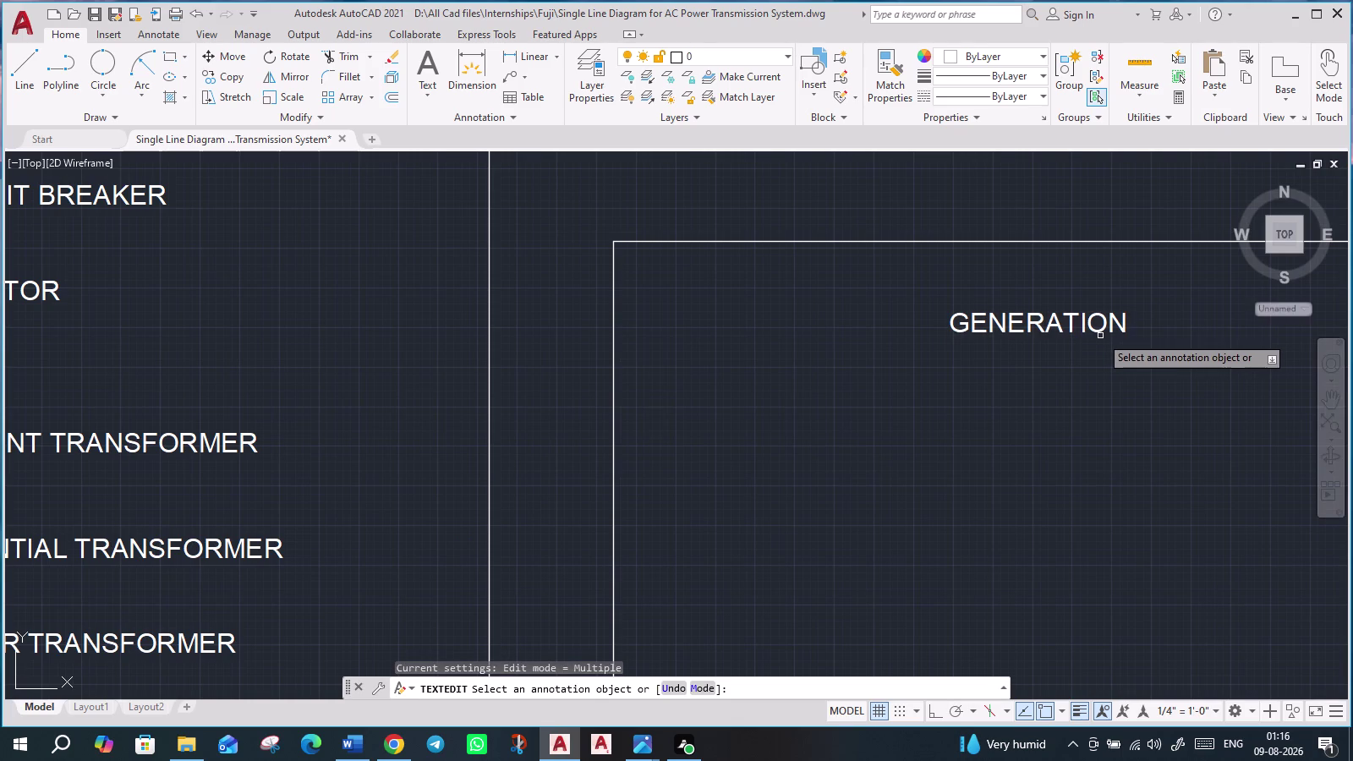
Reopen the pasted label, cancel the edit to keep GENERATION, and paste another copy.
scroll(down, 3)
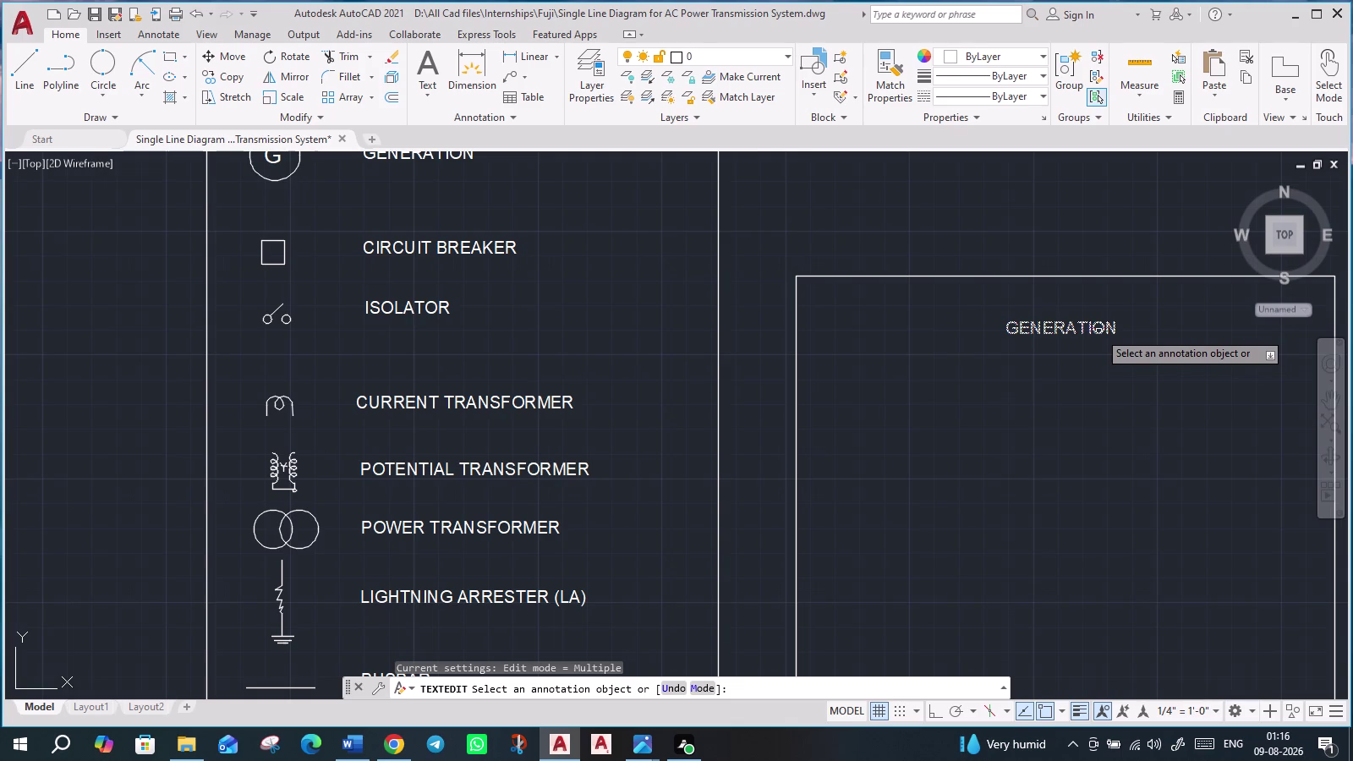
click(1099, 332)
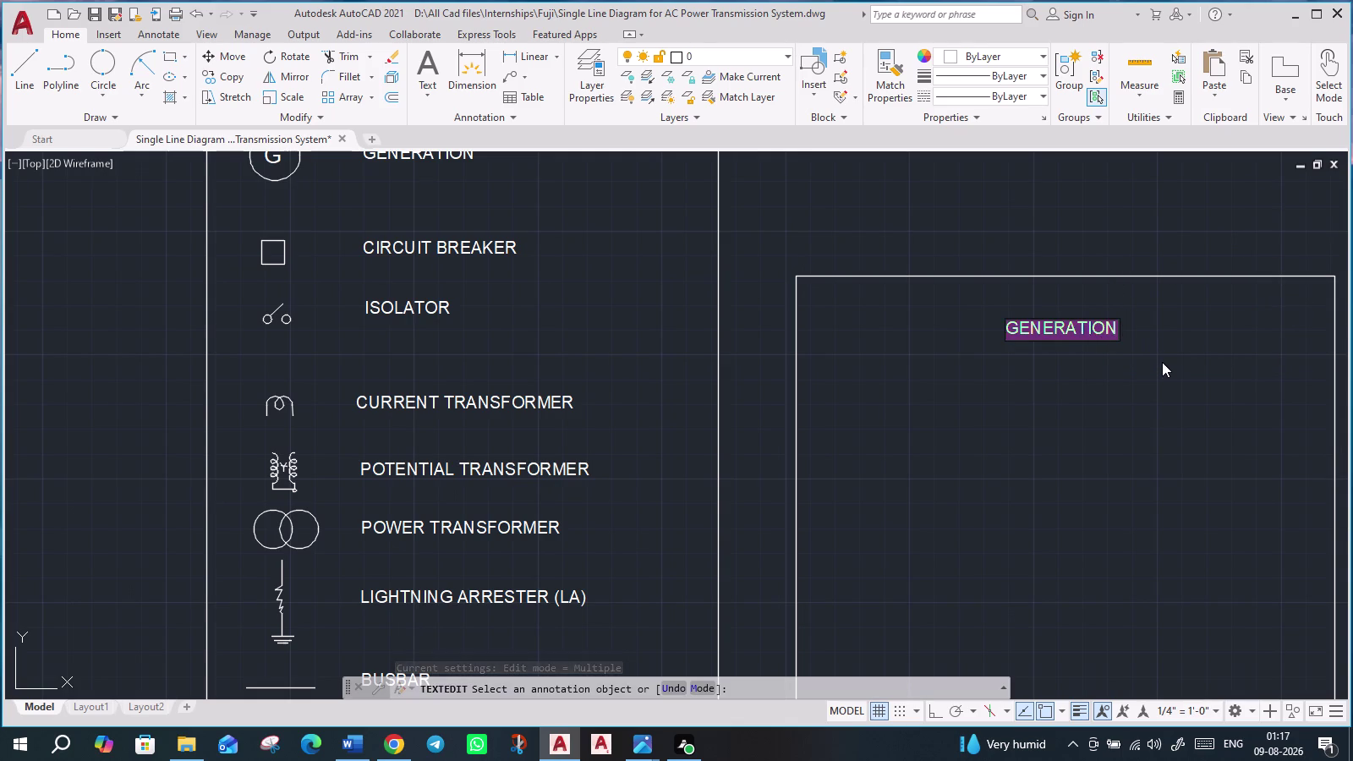
key(BackSpace)
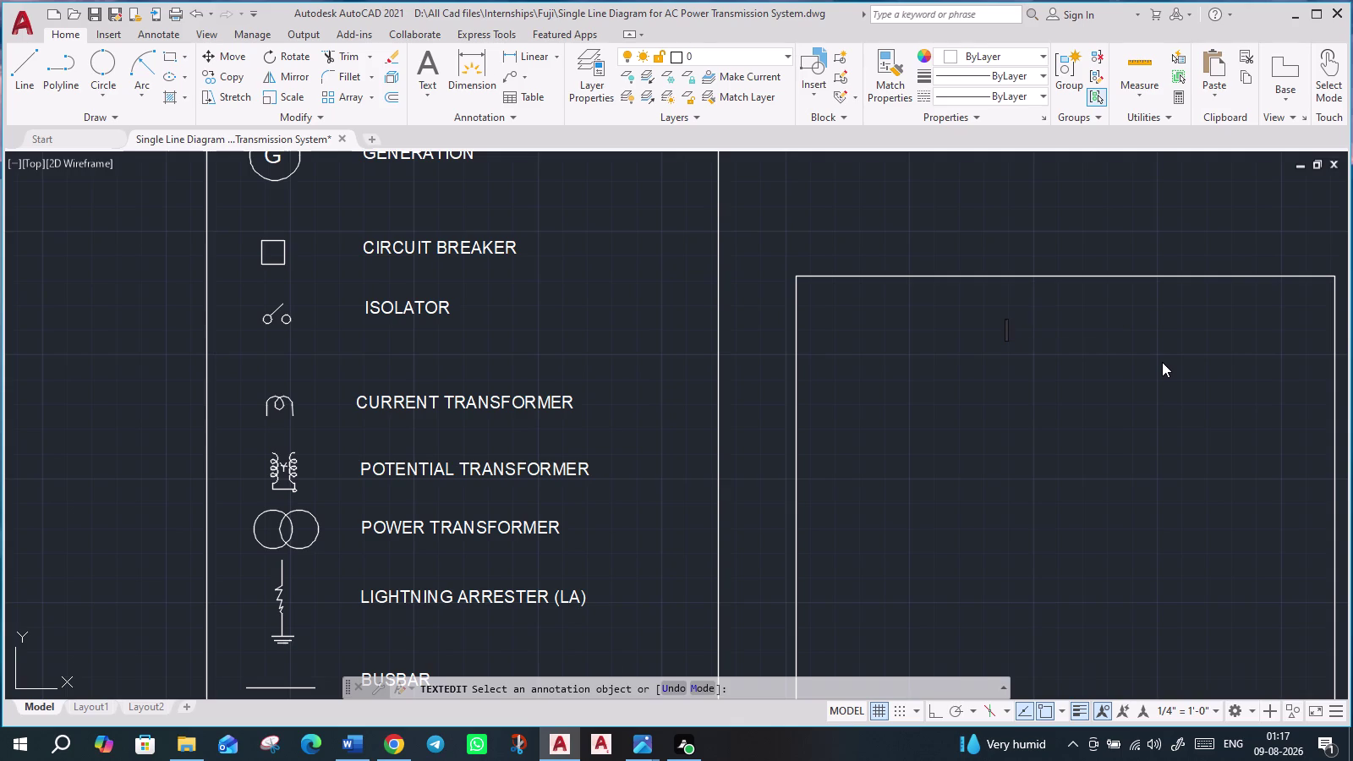
key(Escape)
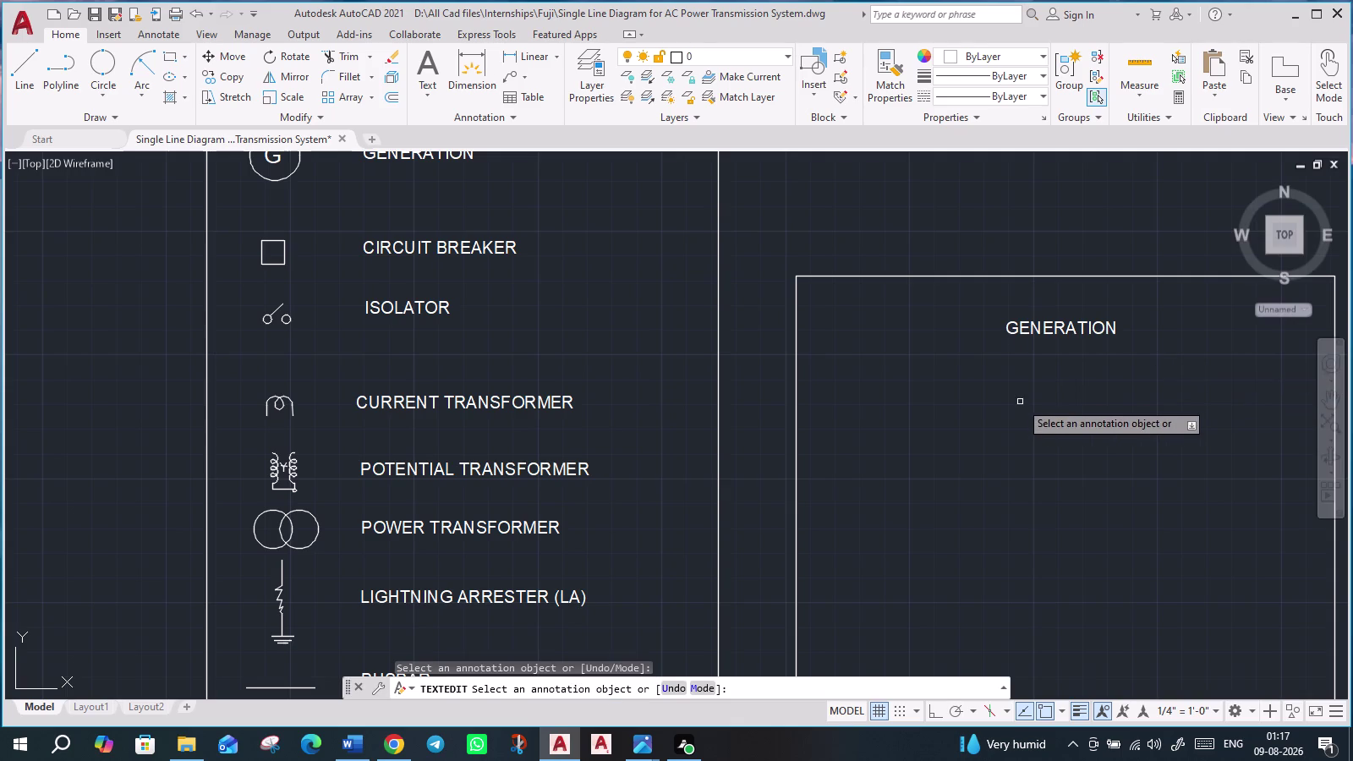
key(Escape)
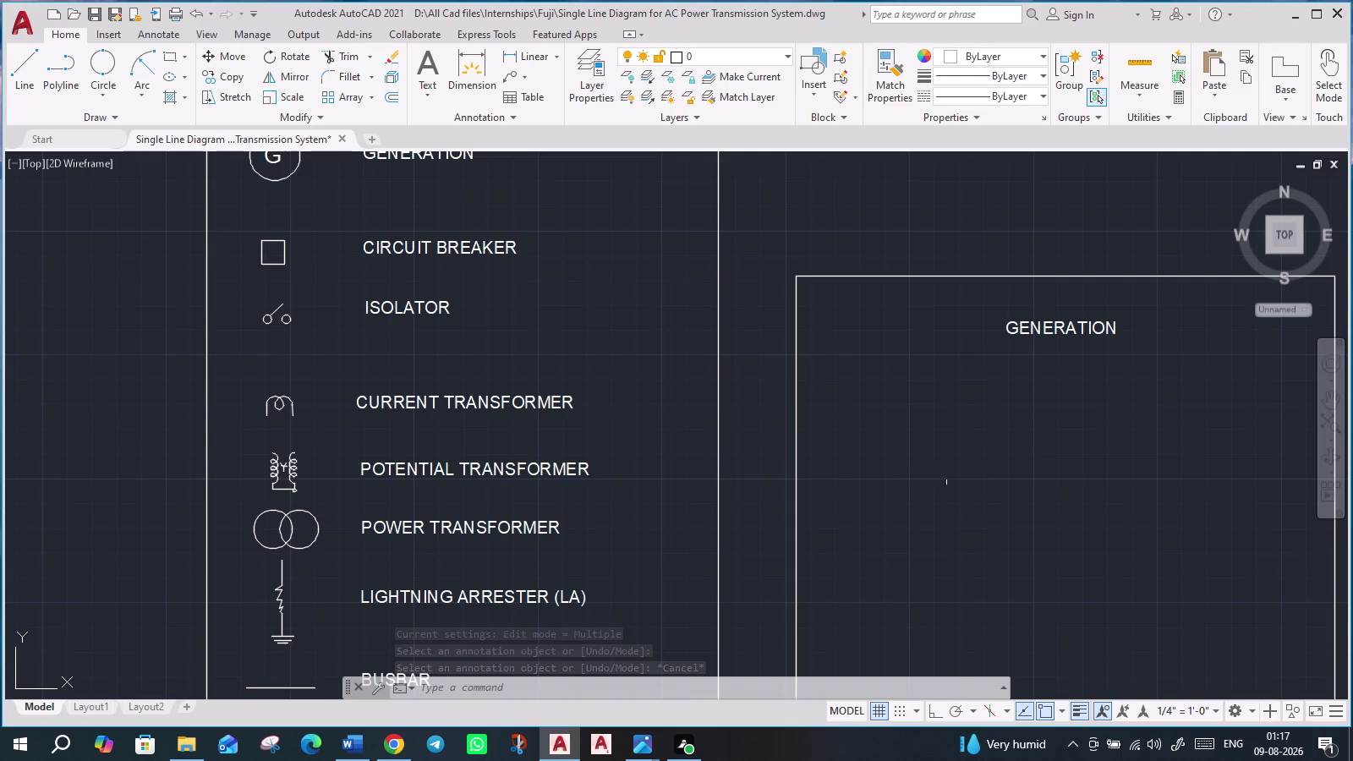
scroll(down, 3)
scroll(up, 3)
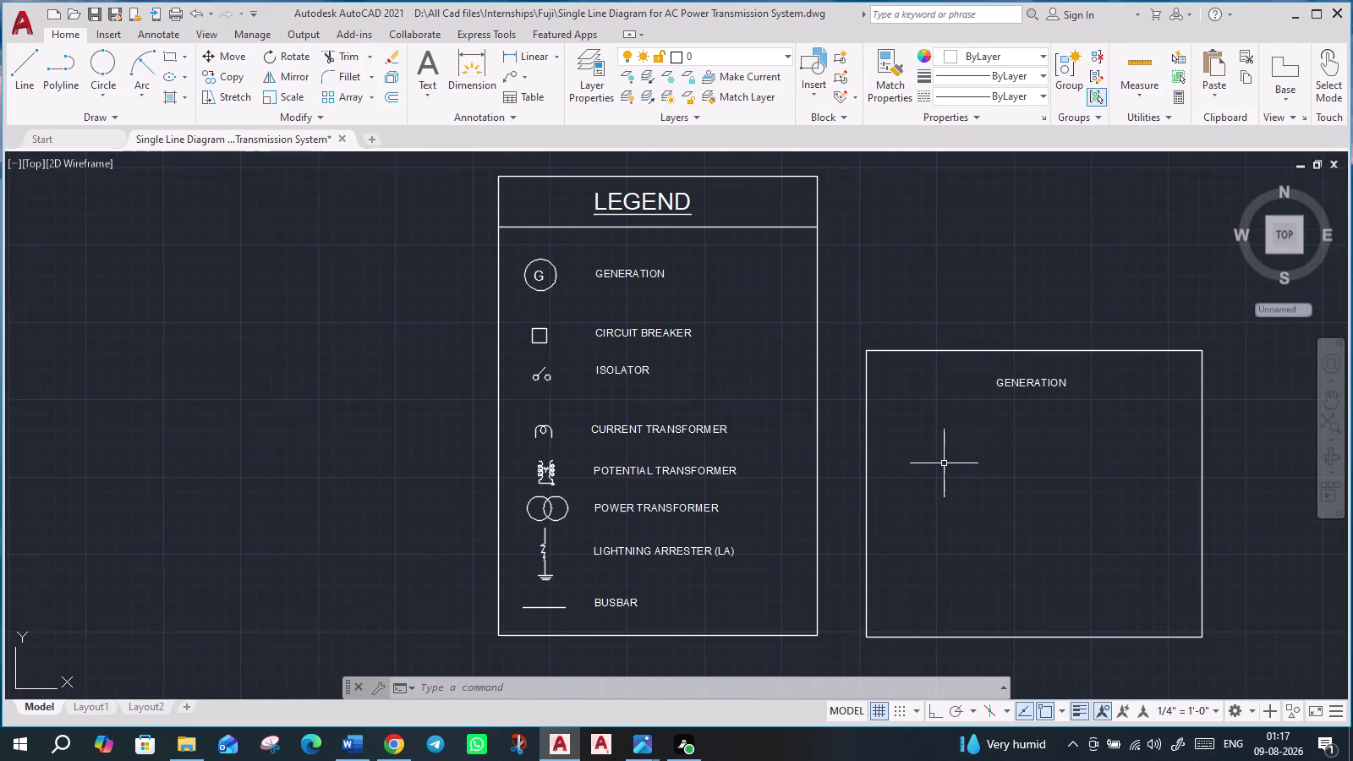
key(ctrl+v)
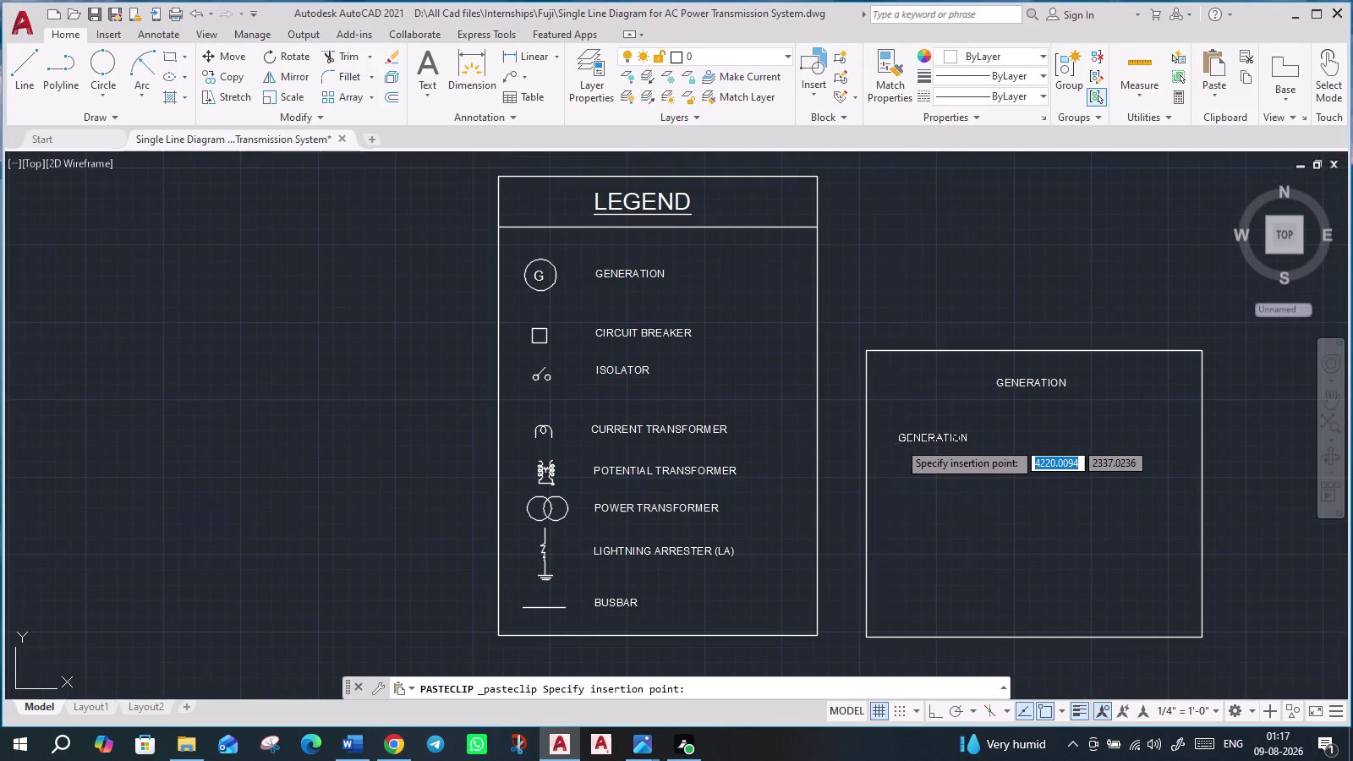
Place four pasted GENERATION copies one below another under the box heading.
click(898, 441)
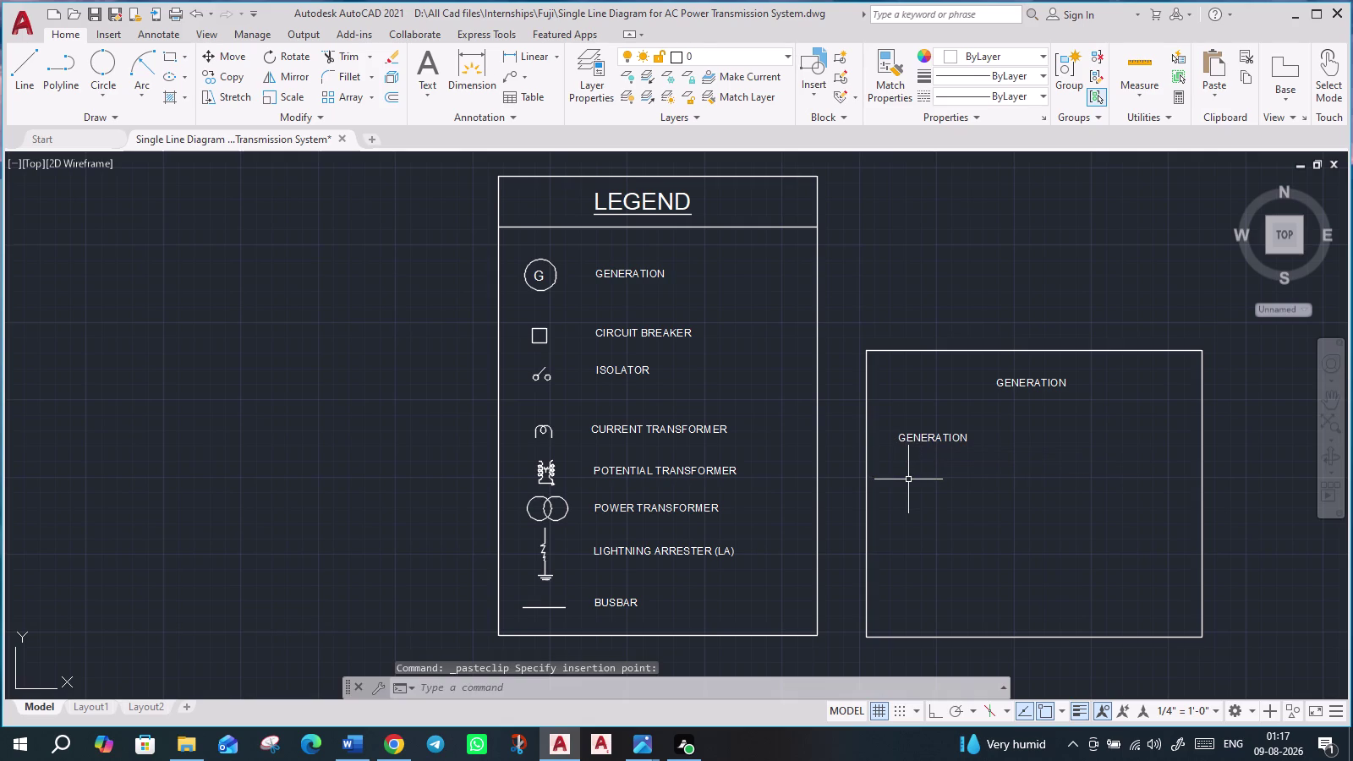
key(ctrl+v)
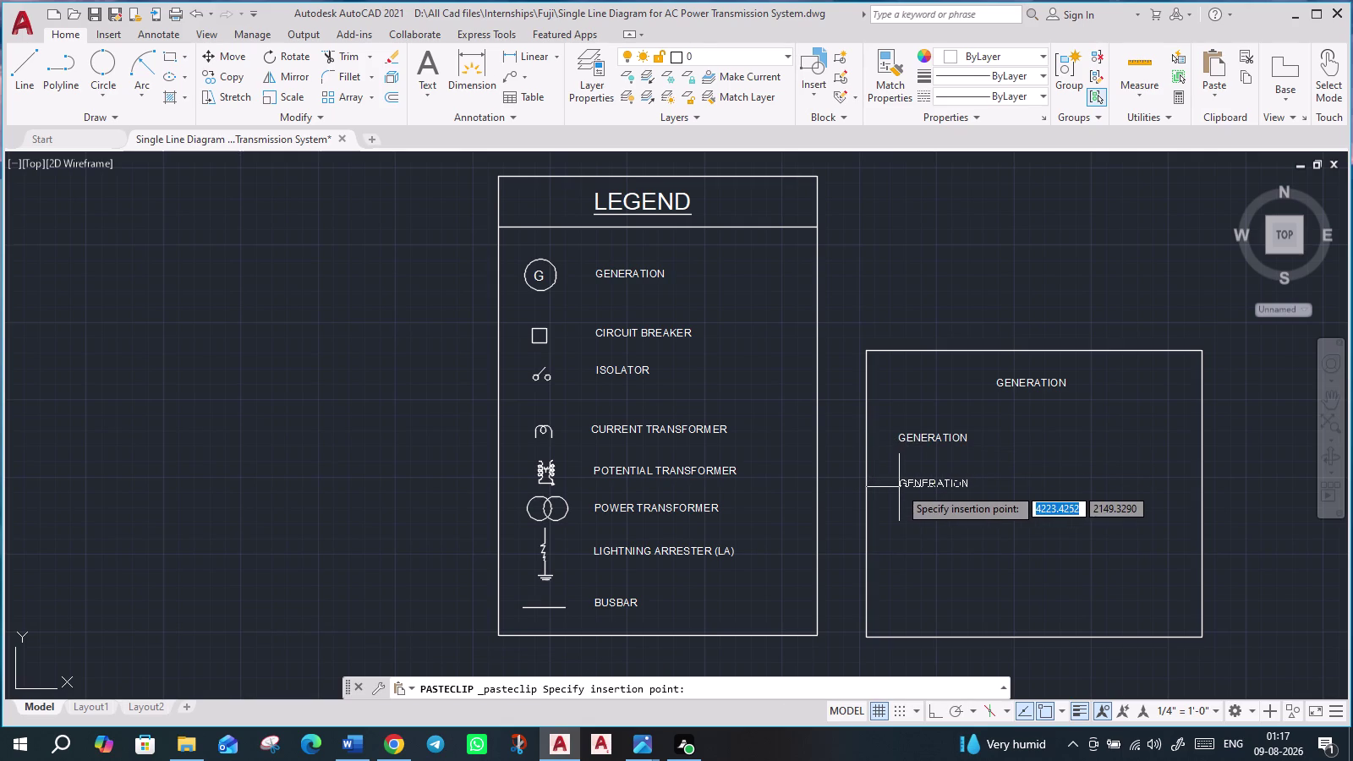
click(899, 487)
key(ctrl+v)
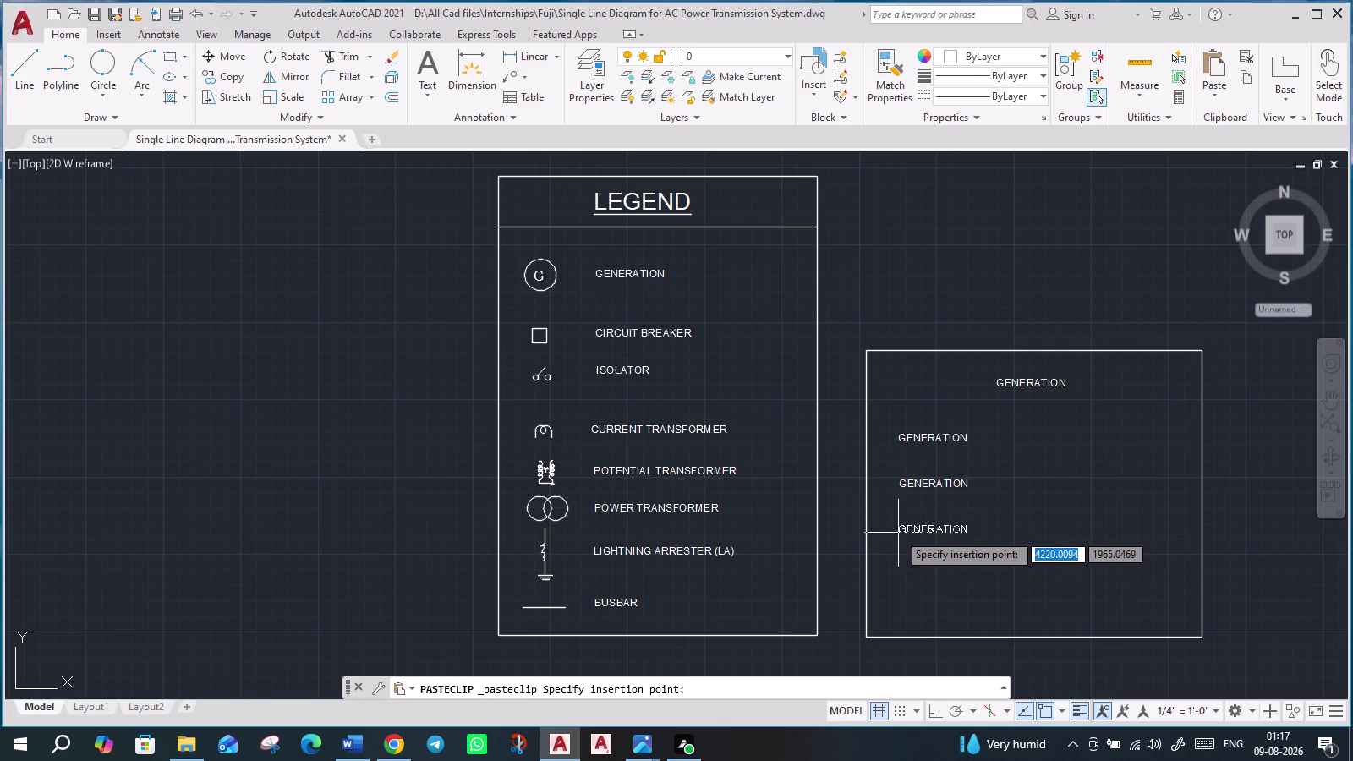
click(899, 532)
key(ctrl+v)
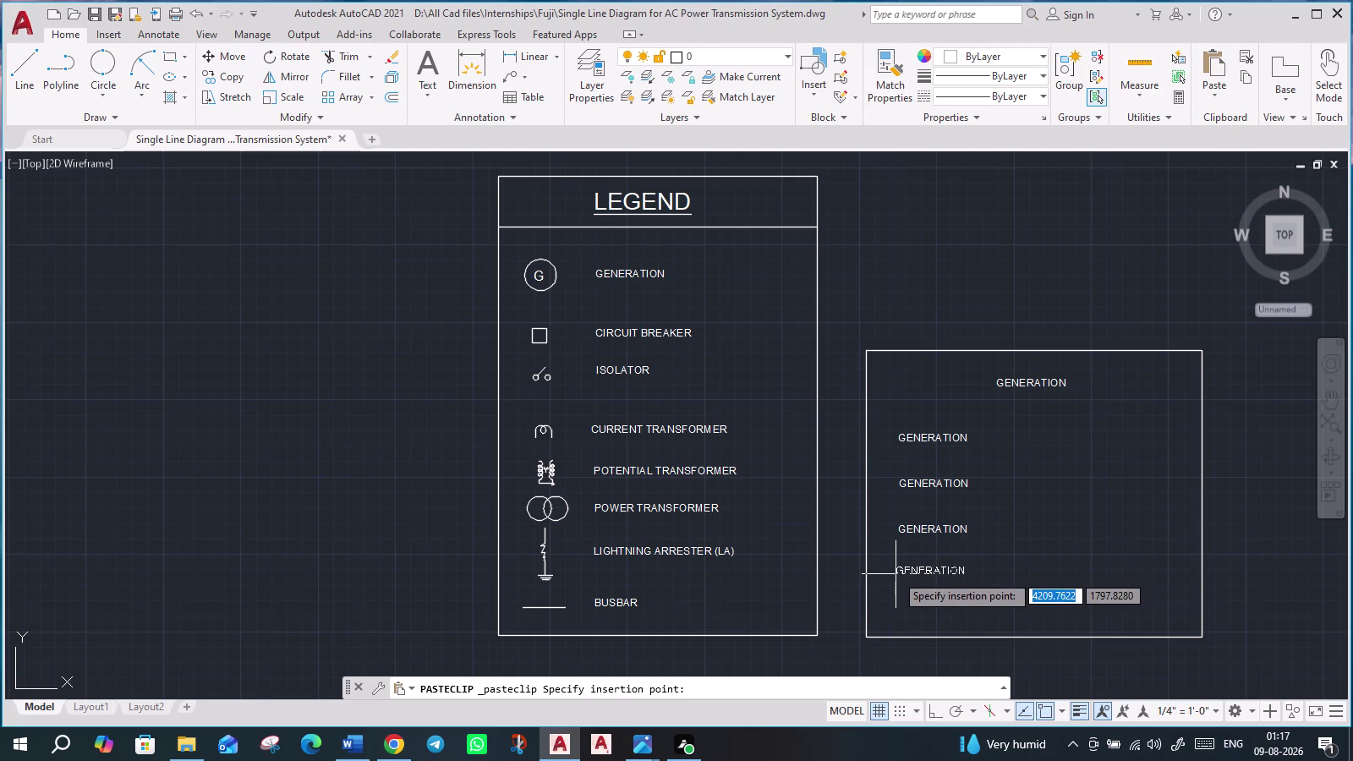
click(899, 571)
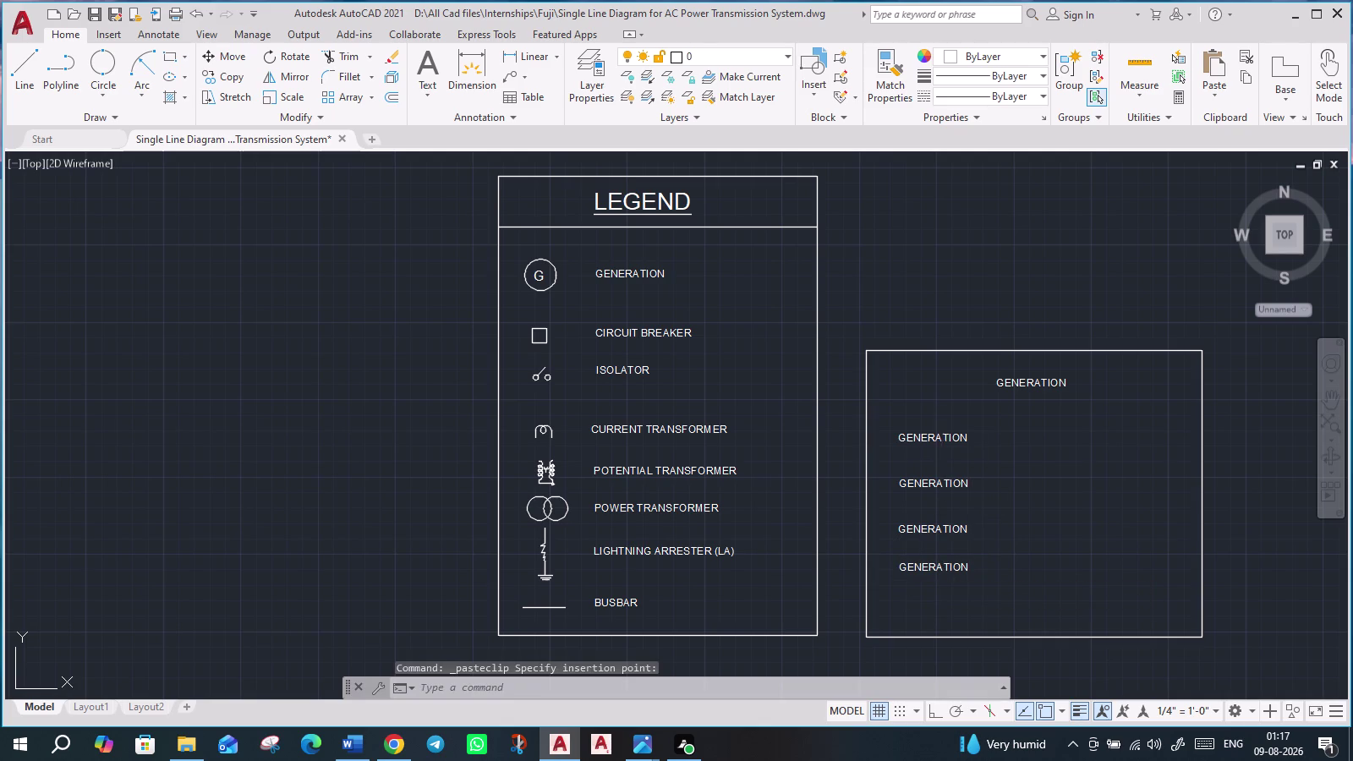
double_click(947, 439)
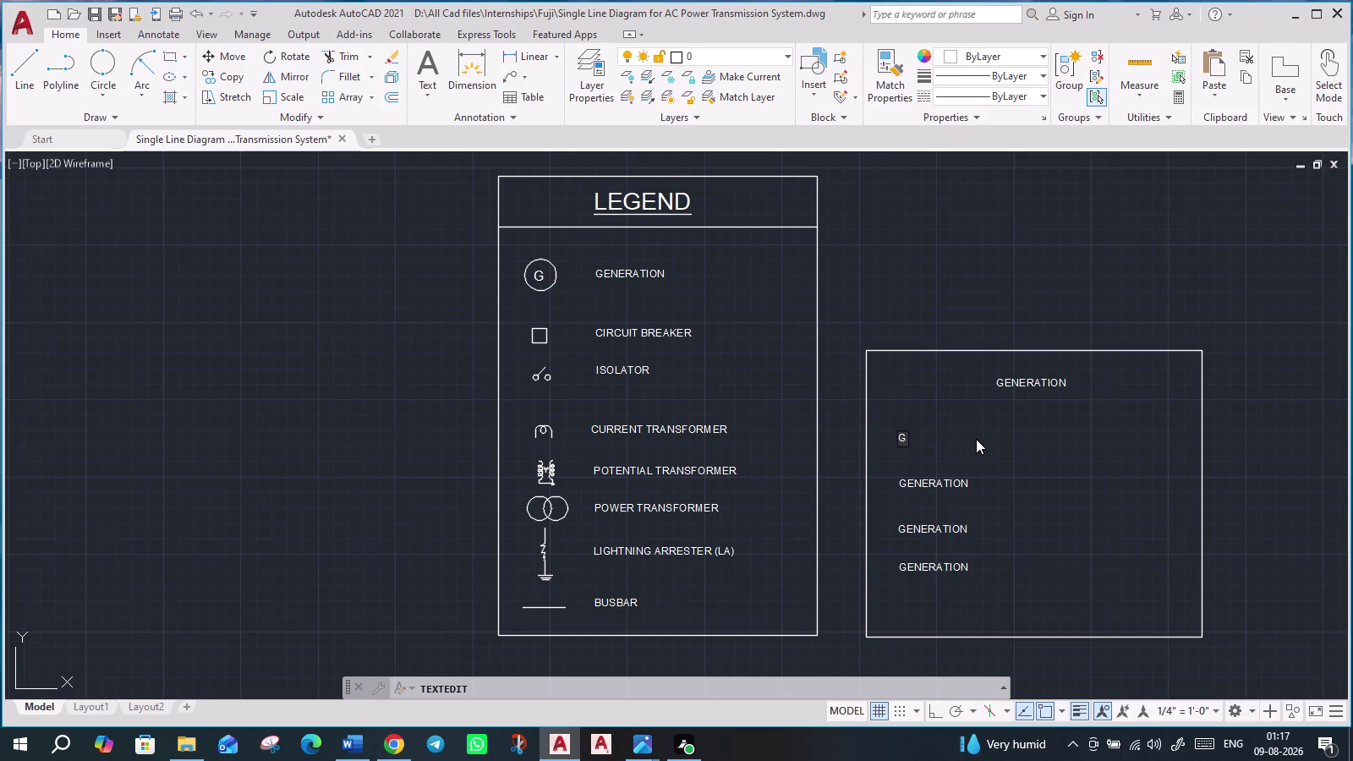
Retype the first stacked label as 'Generation Voltage : 11KV'.
text(nerat)
text(ion)
key(space)
text(V)
text(oltage)
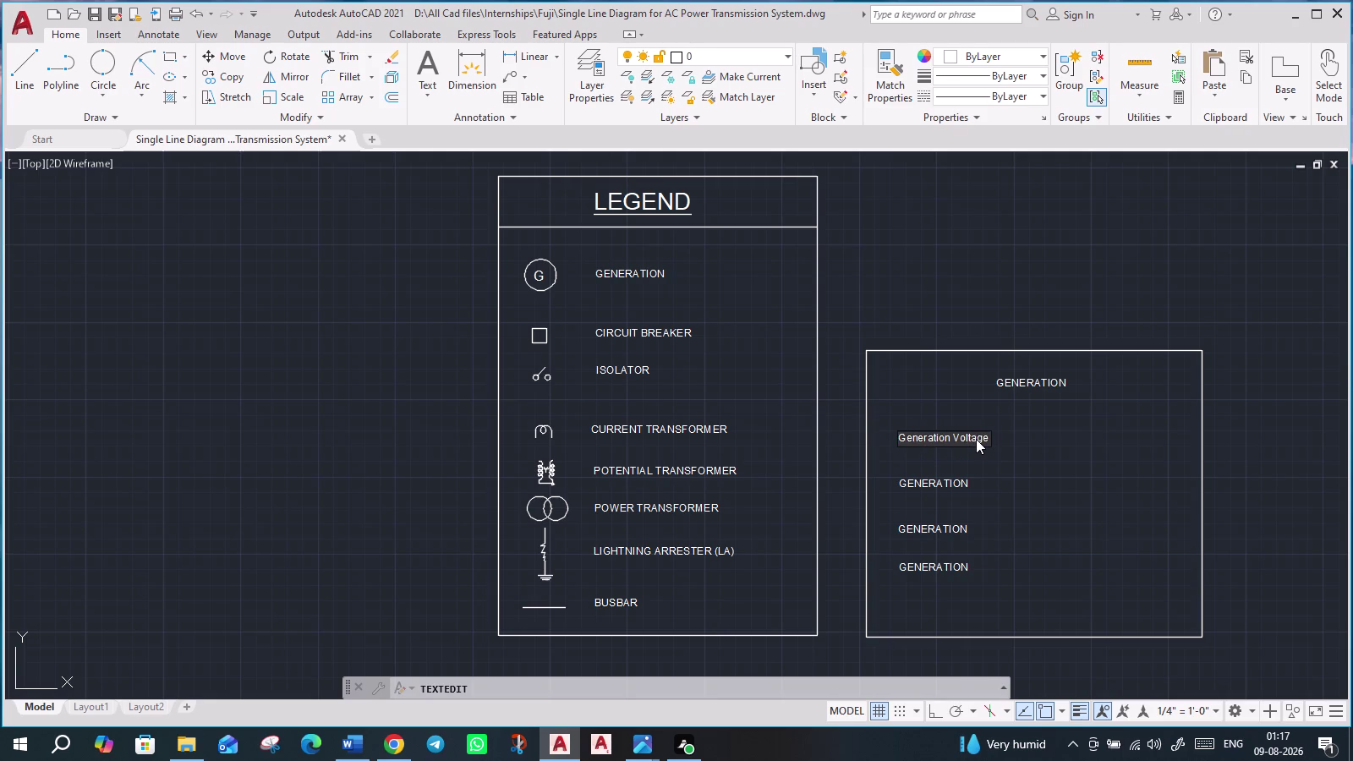
key(space)
key(space)
key(space)
key(space)
key(space)
key(shift+colon)
key(space)
text(11)
text(KV)
key(Return)
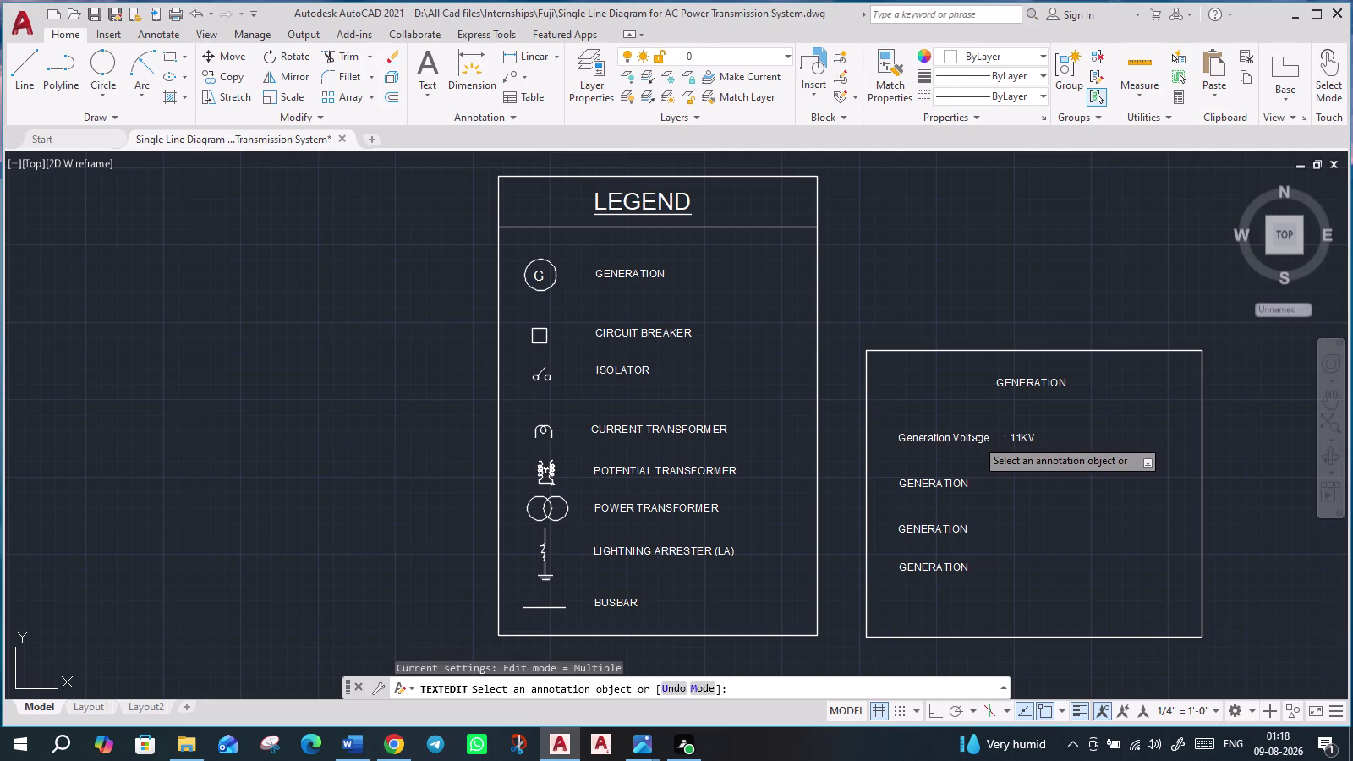
Retype the second stacked label as 'Transmission Voltage : 132 KV'.
double_click(941, 484)
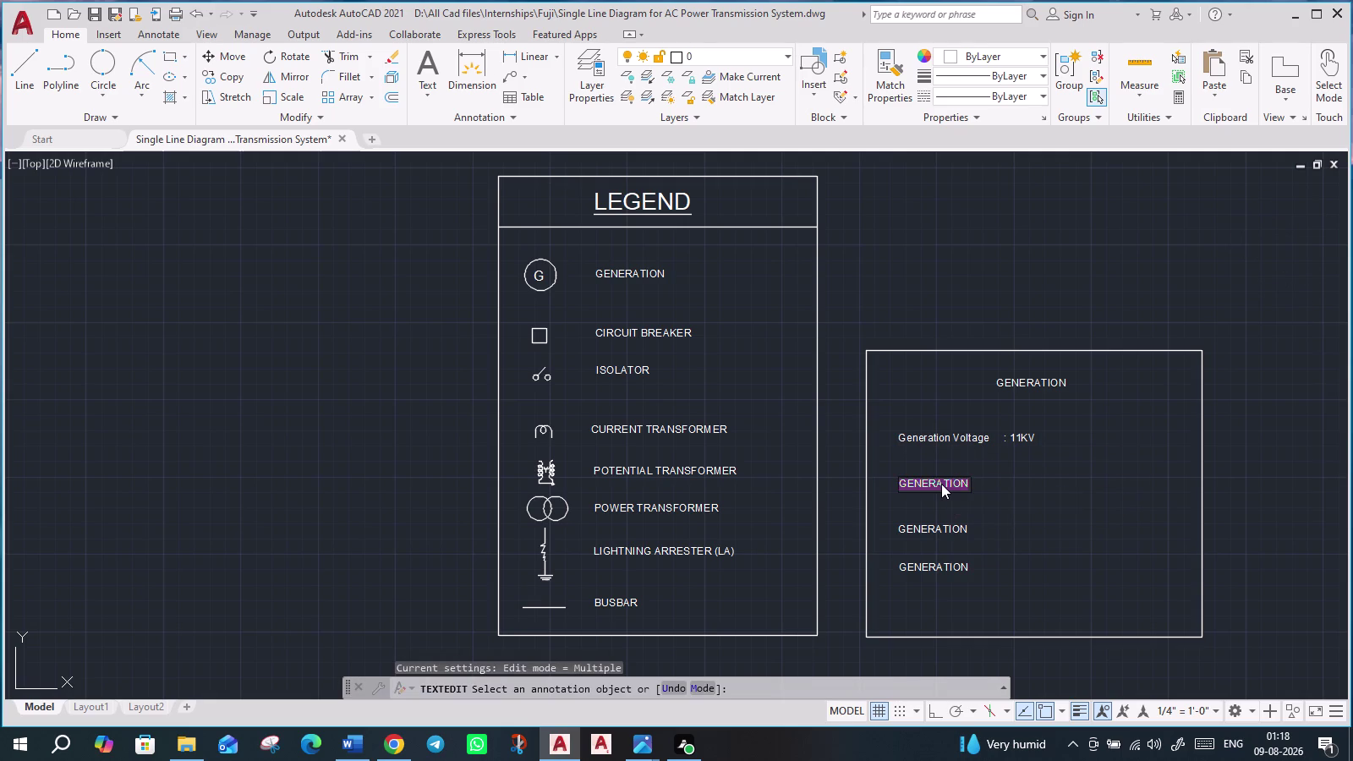
text(Tran)
text(smiss)
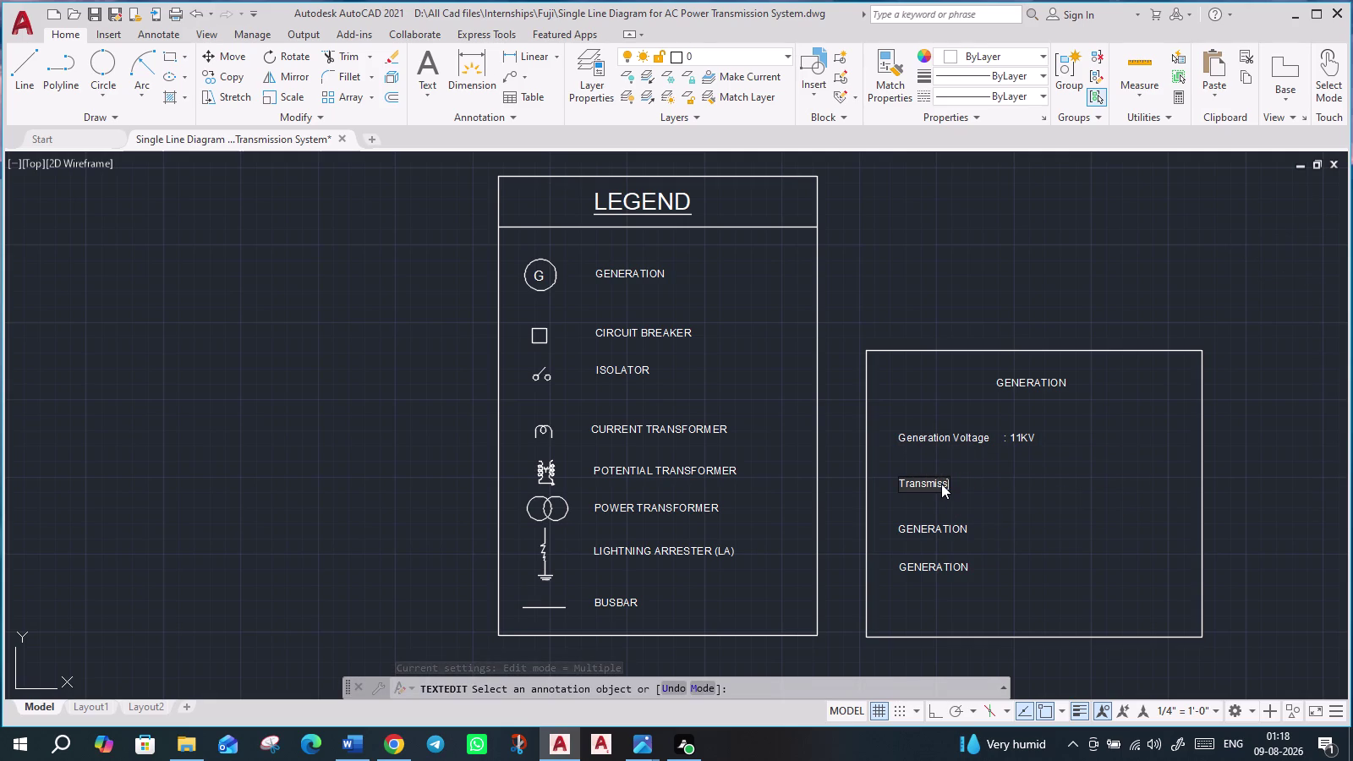
text(ion vo)
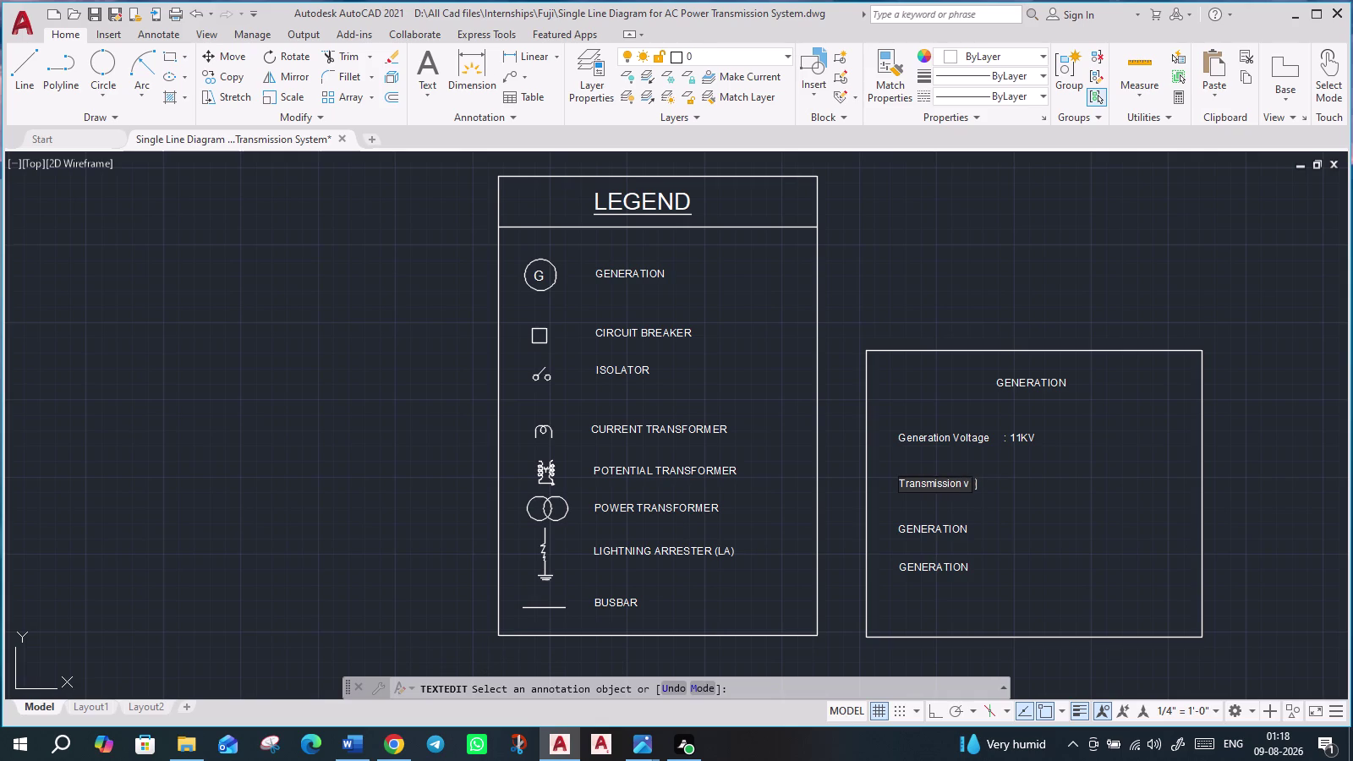
key(BackSpace)
key(BackSpace)
text(V)
text(oltage)
key(space)
key(space)
key(shift+colon)
key(space)
text(132)
key(space)
text(KV)
key(Return)
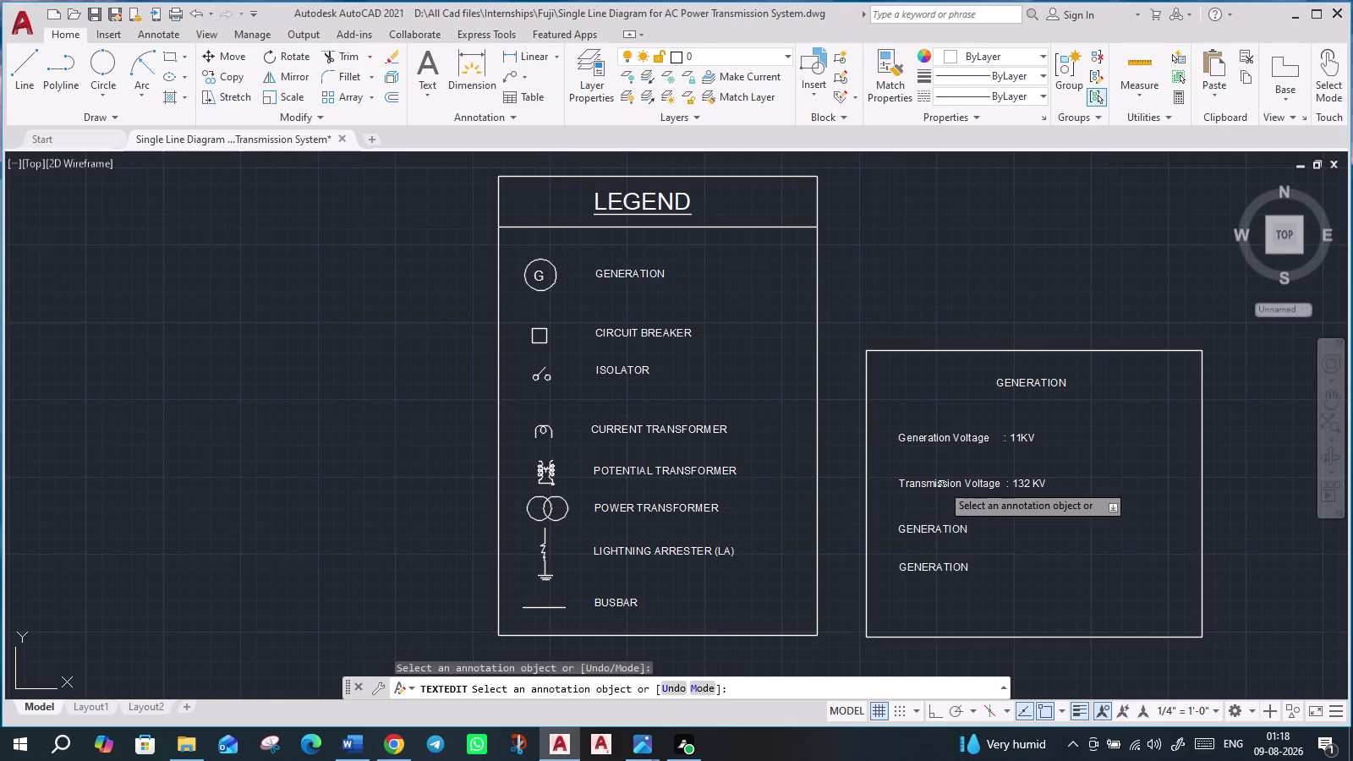
double_click(938, 531)
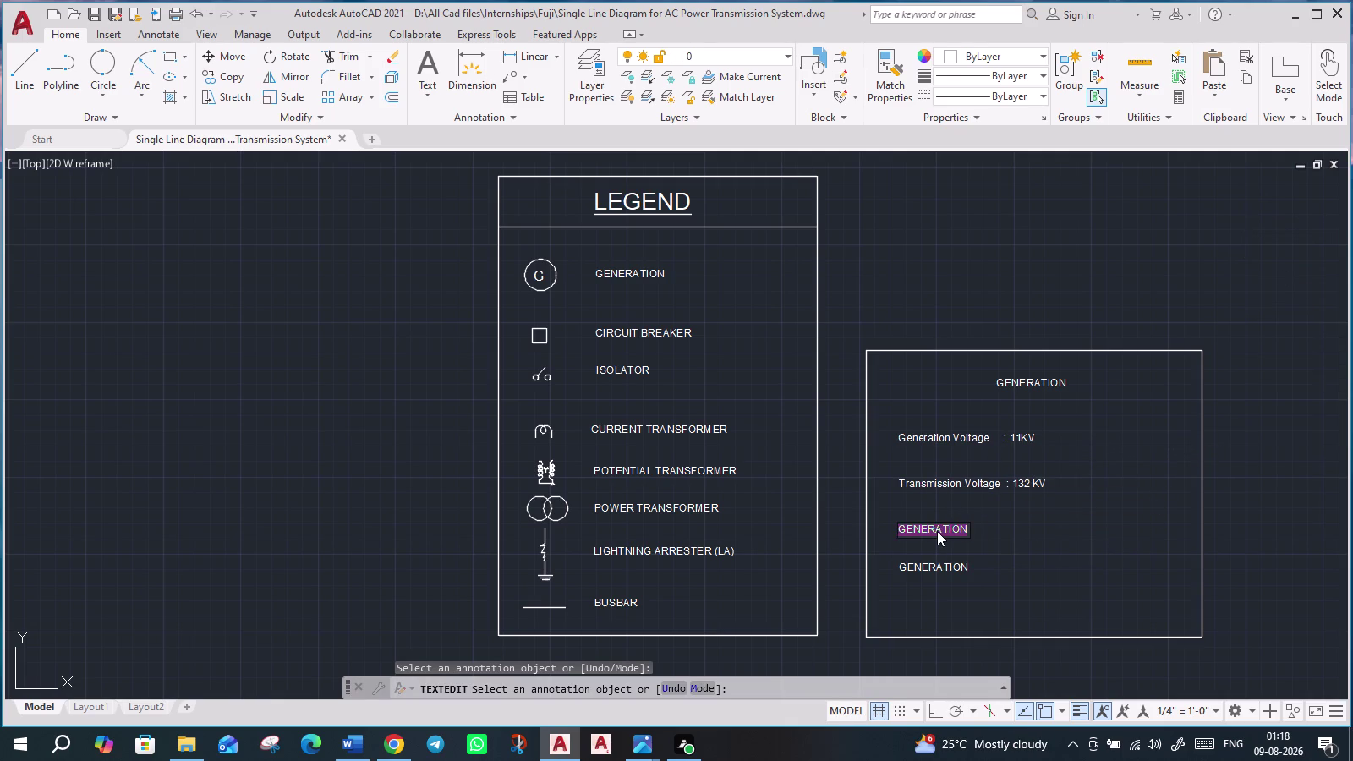
Retype the third label as 'Sub - Transmission Voltage : 33 KV'.
text(Su)
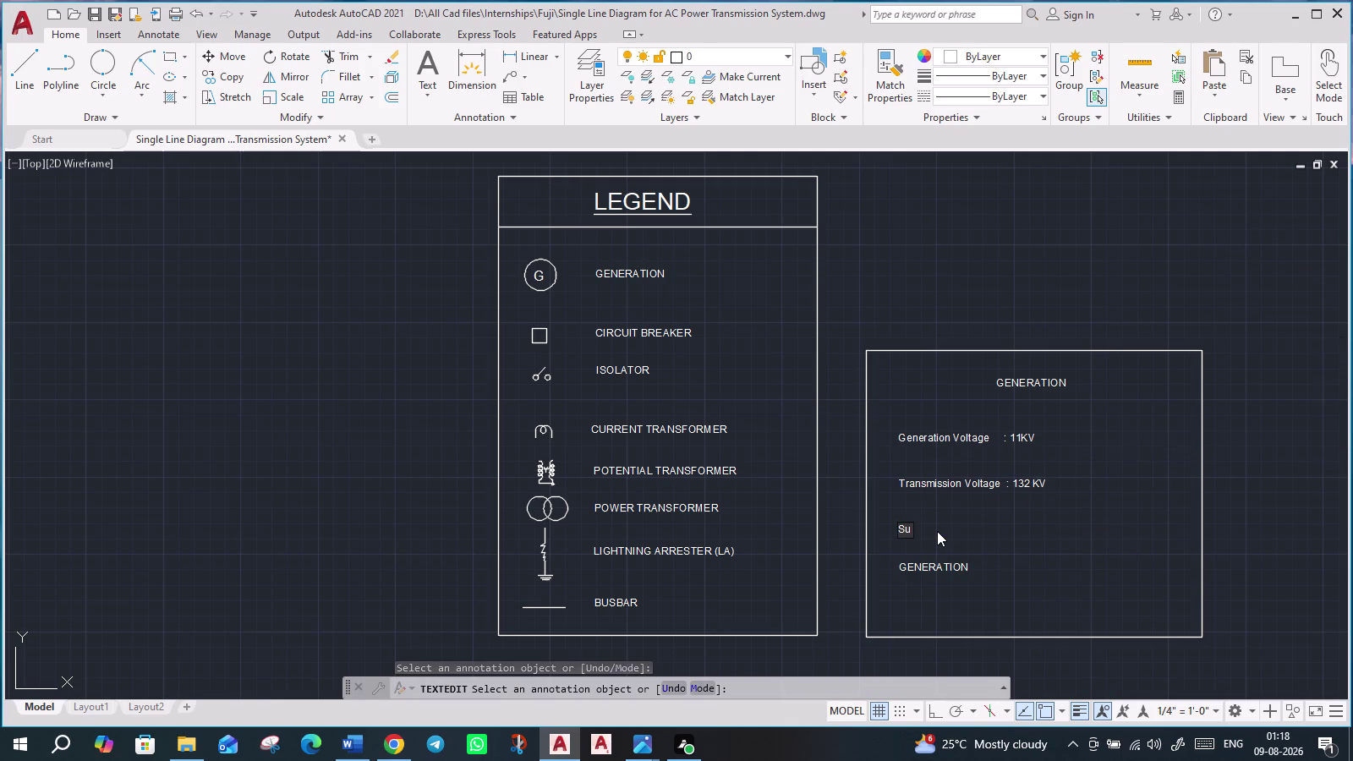
key(b)
key(space)
text(-)
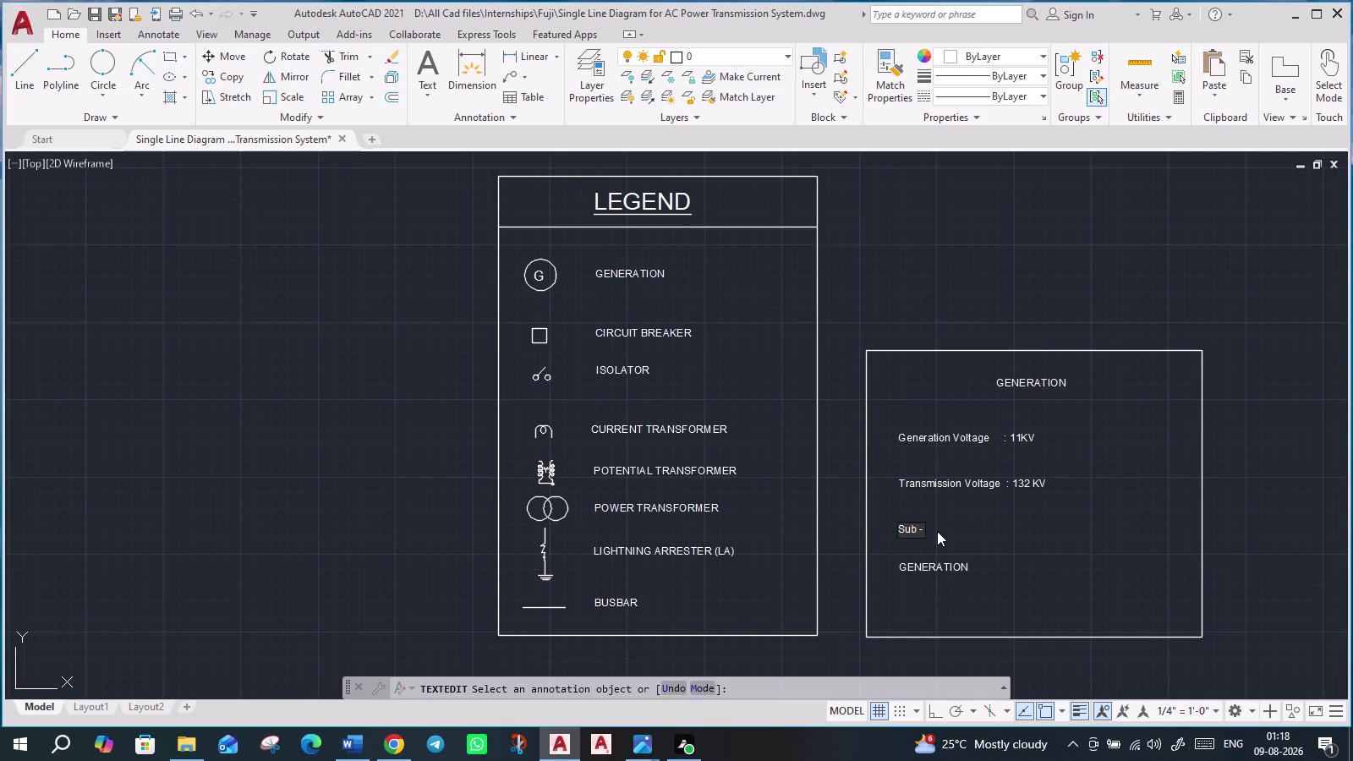
key(space)
text(Tr)
text(ansmis)
text(sion)
key(space)
text(Voltage)
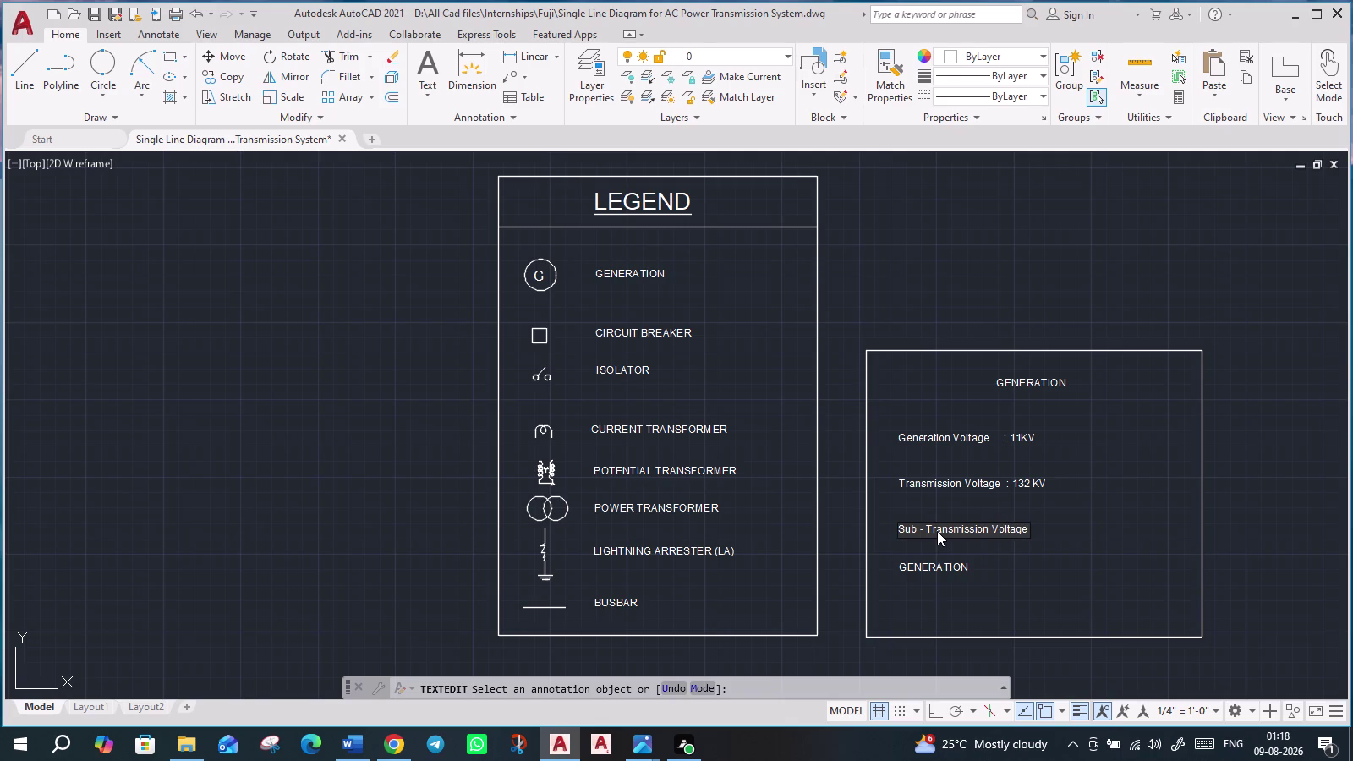
key(space)
key(space)
key(shift+colon)
key(space)
text(33 K)
text(V)
key(Return)
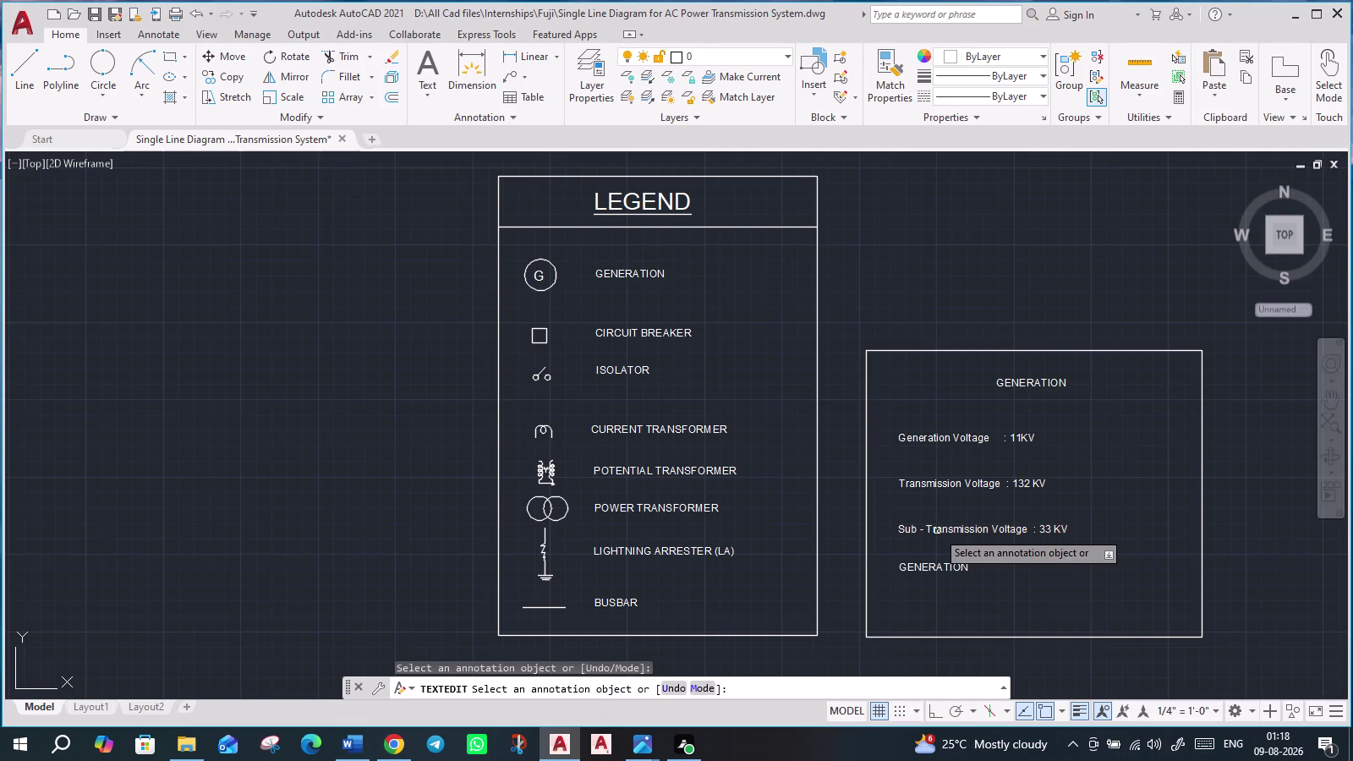
Retype the fourth label as 'Primary Distribution Voltage : 11 KV'.
double_click(918, 570)
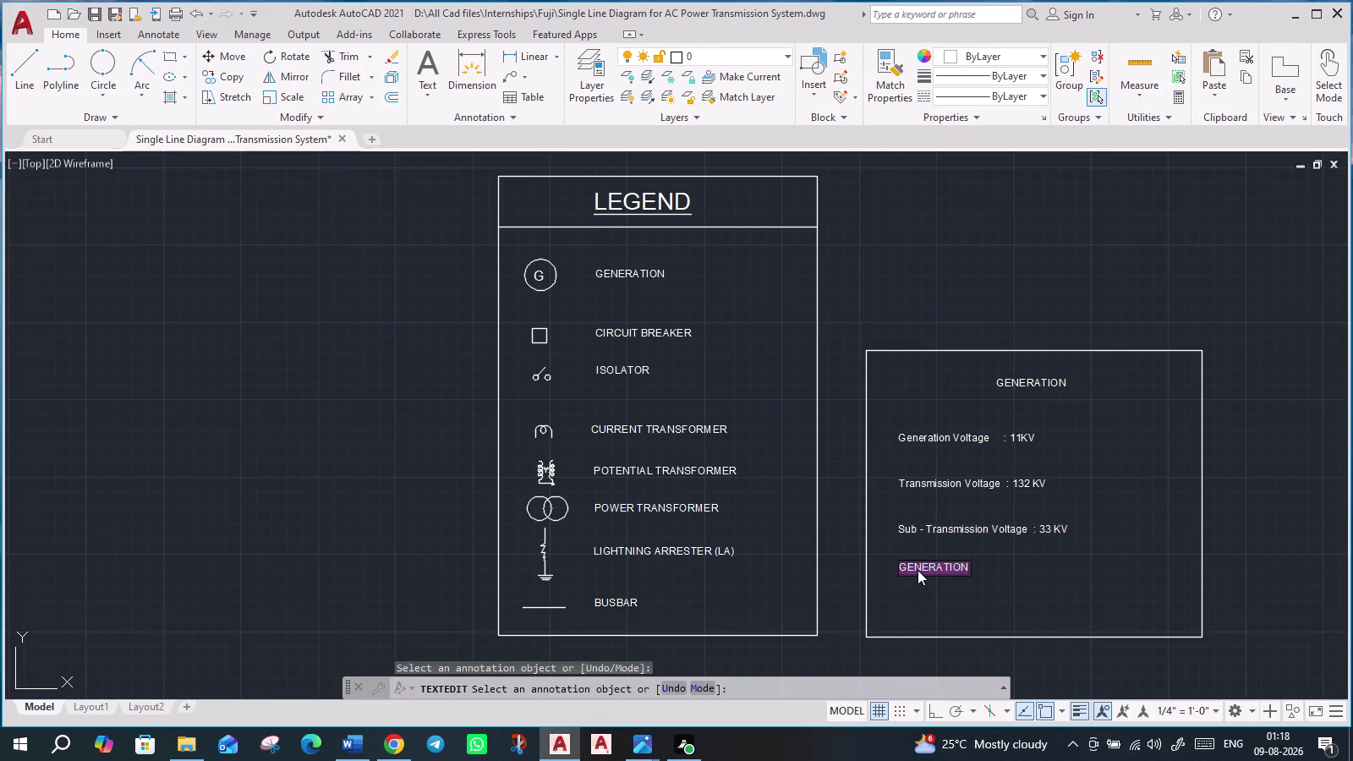
text(Primar)
text(y Dis)
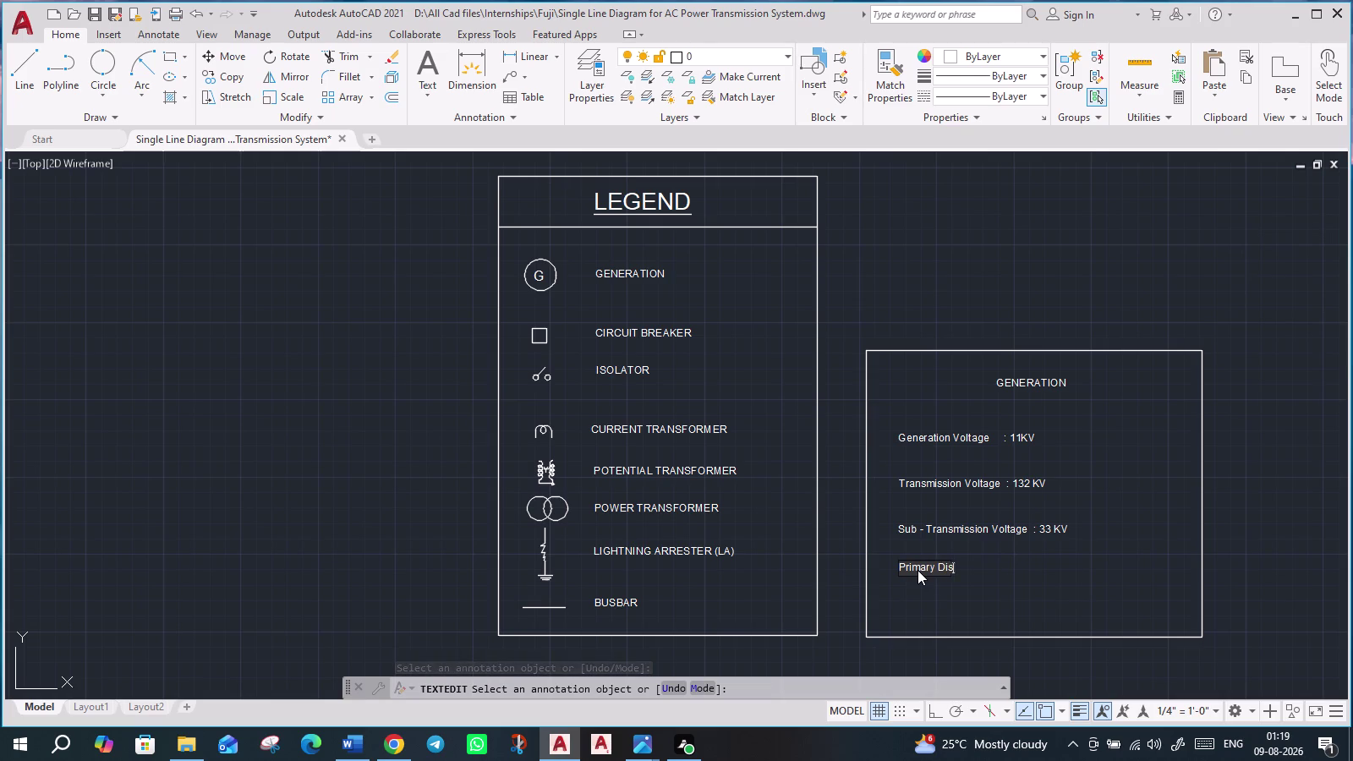
text(tribu)
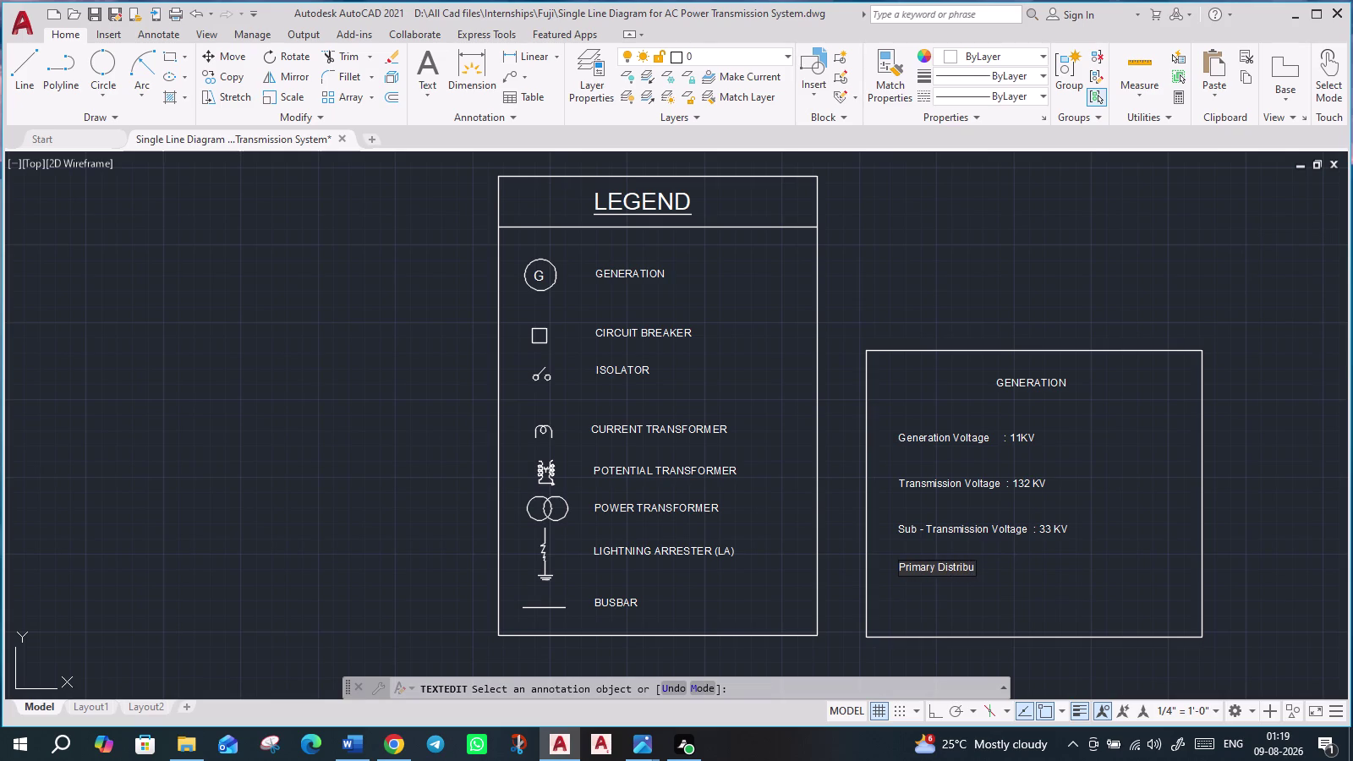
text(tion)
key(space)
text(Voltage)
key(space)
text(:)
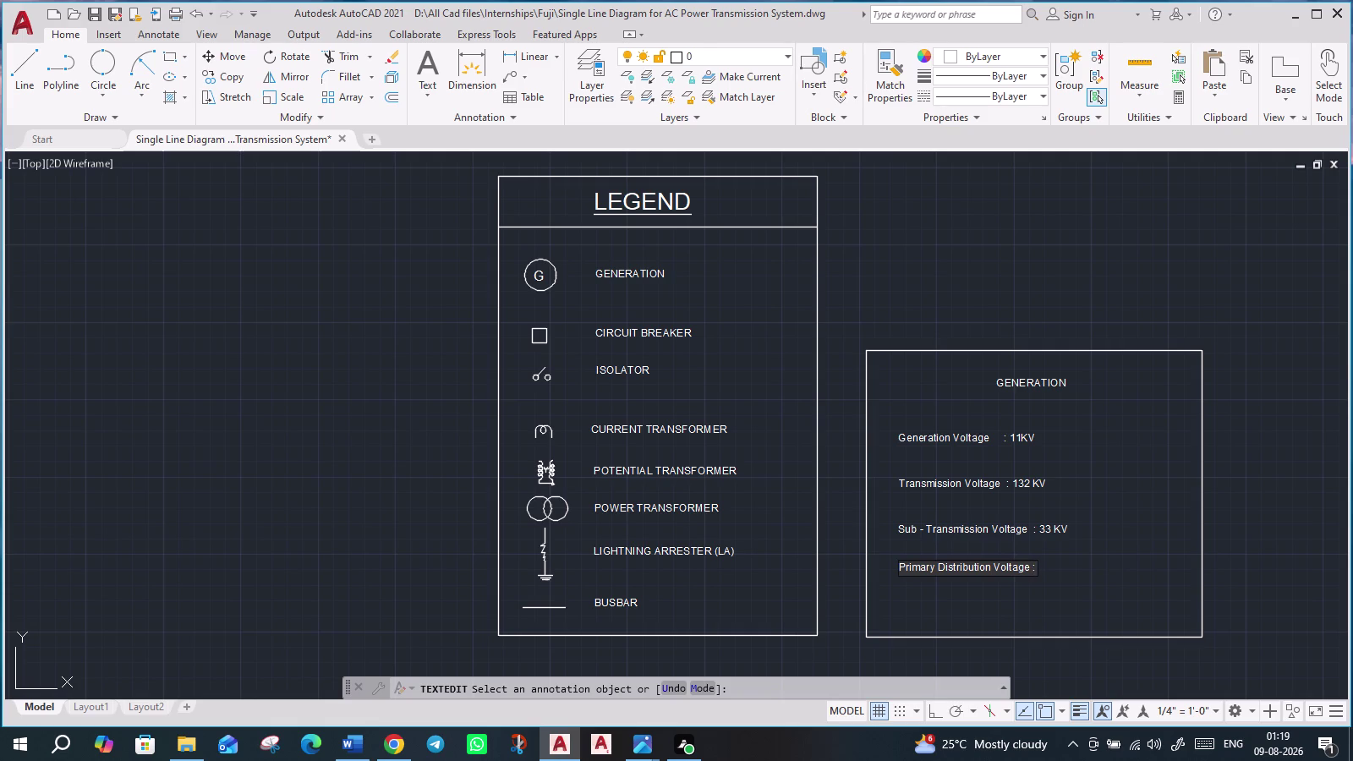
key(space)
key(1)
key(1)
key(space)
text(KV)
key(Return)
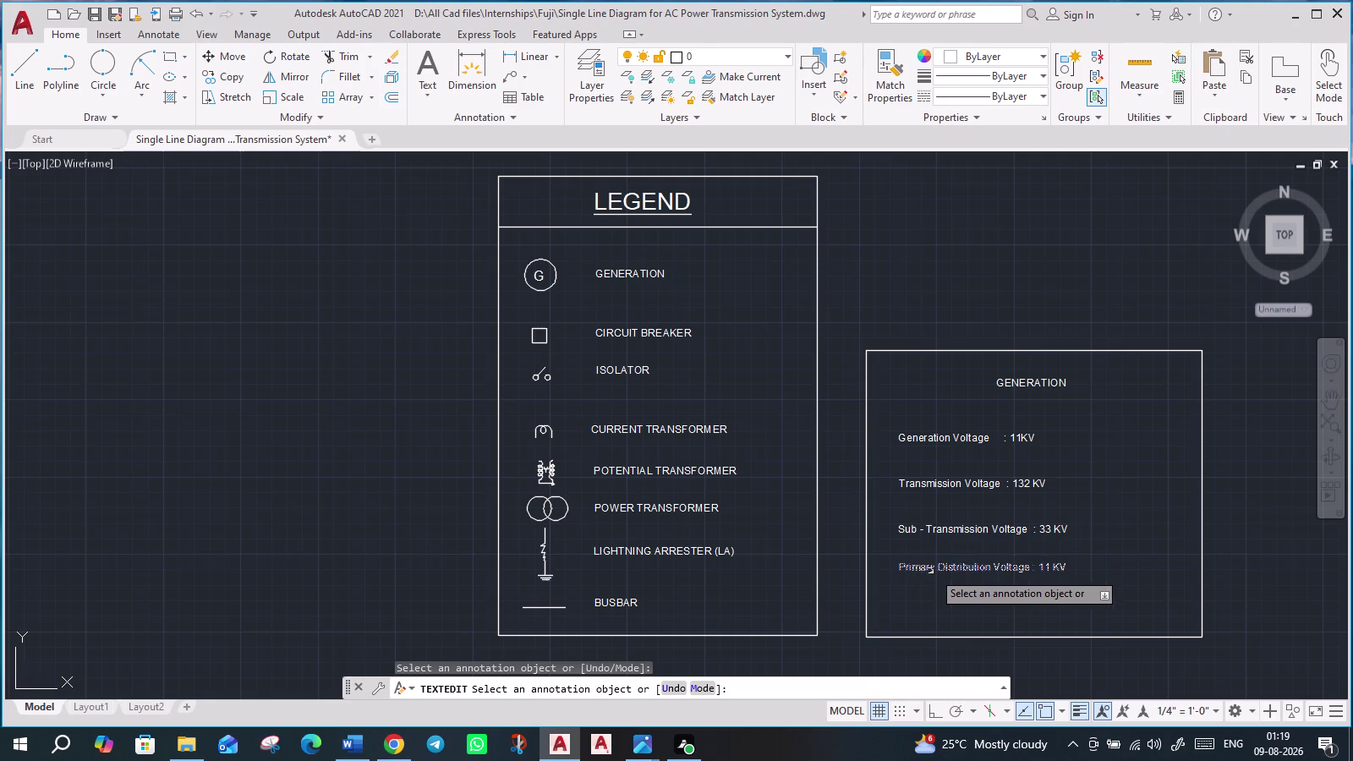
Pad the Transmission Voltage line with spaces so its colon aligns with the others.
scroll(up, 3)
scroll(down, 3)
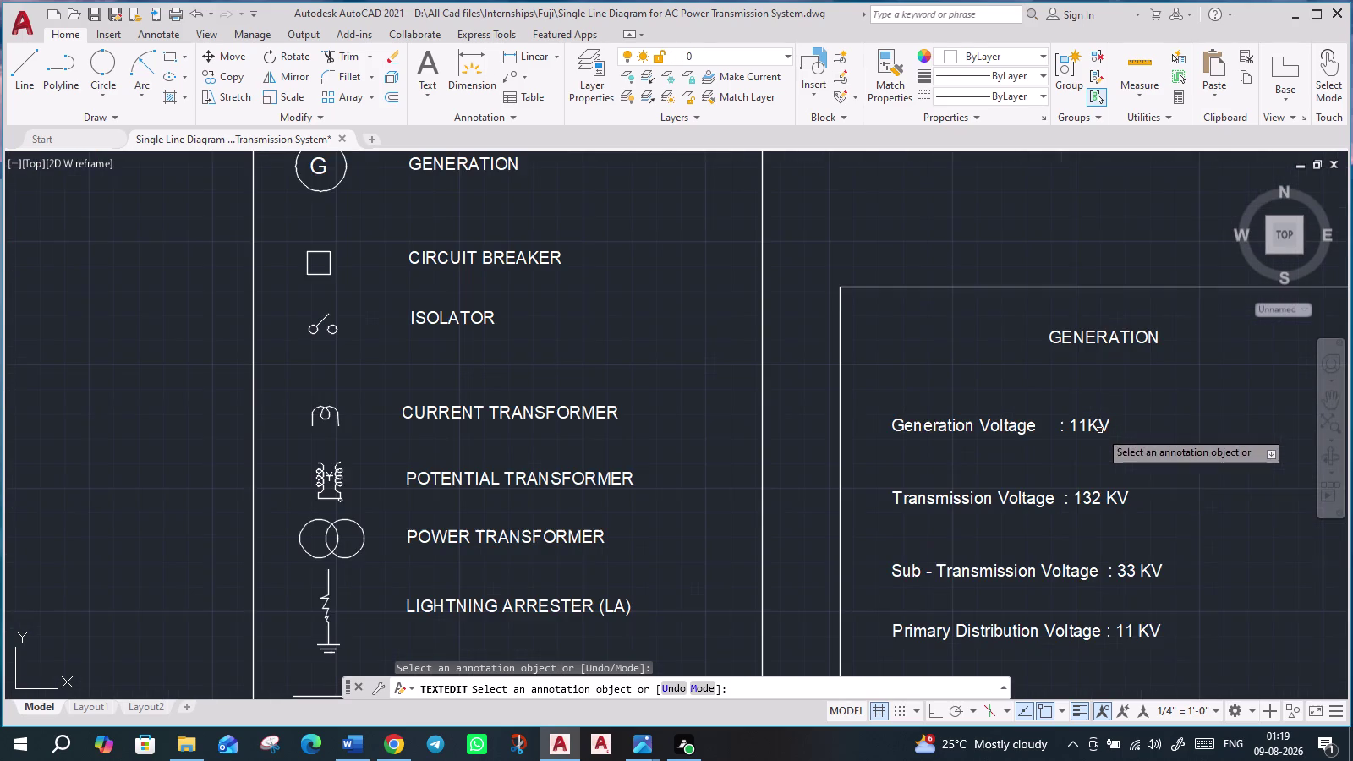
double_click(1098, 495)
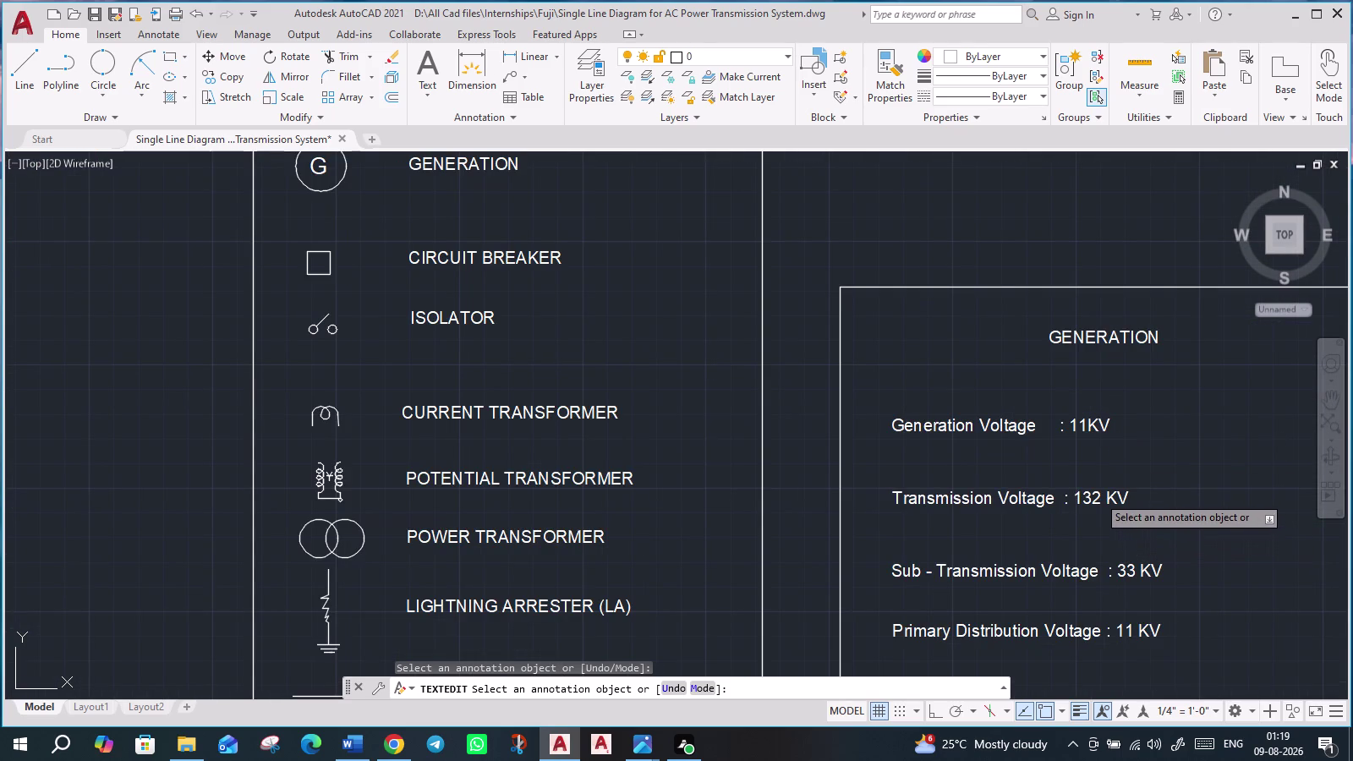
click(1079, 501)
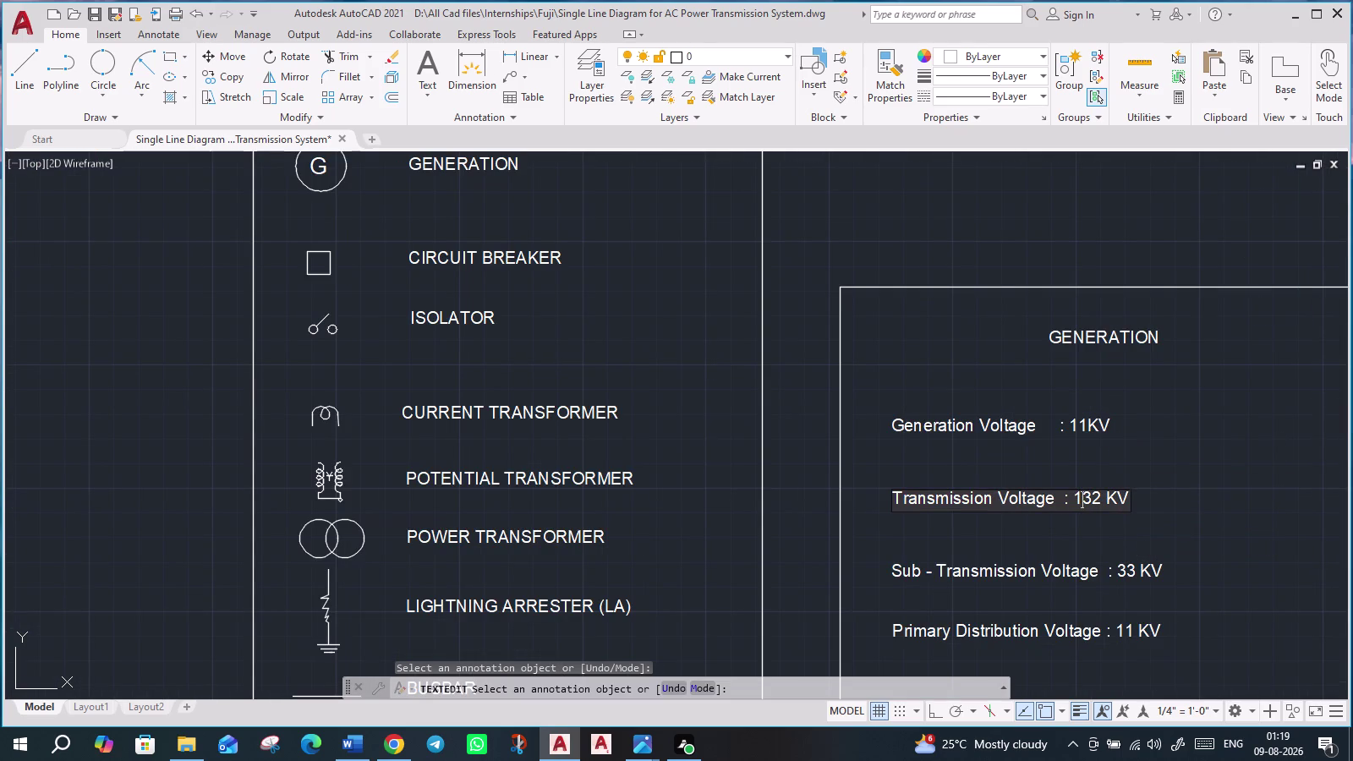
click(1065, 504)
key(space)
key(space)
key(space)
key(space)
key(space)
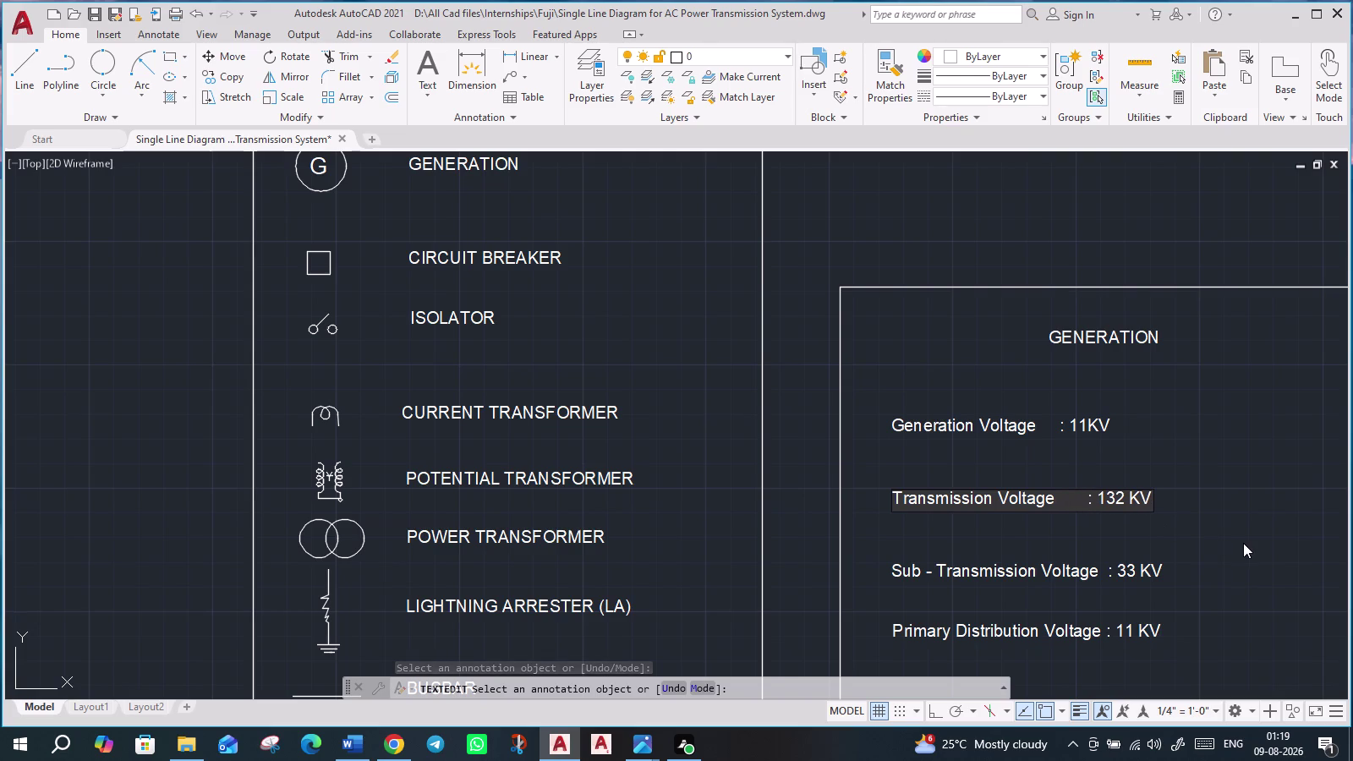
key(space)
key(space)
key(space)
key(space)
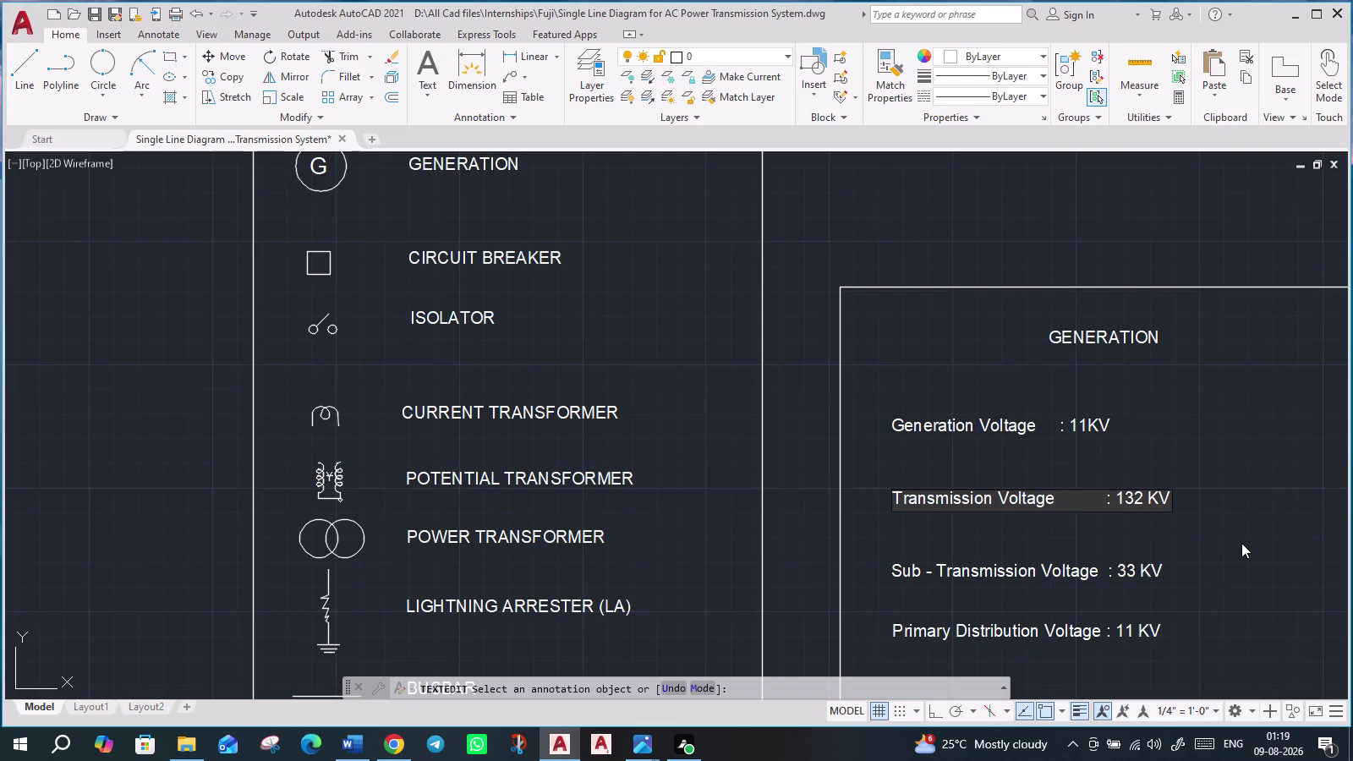
click(1090, 428)
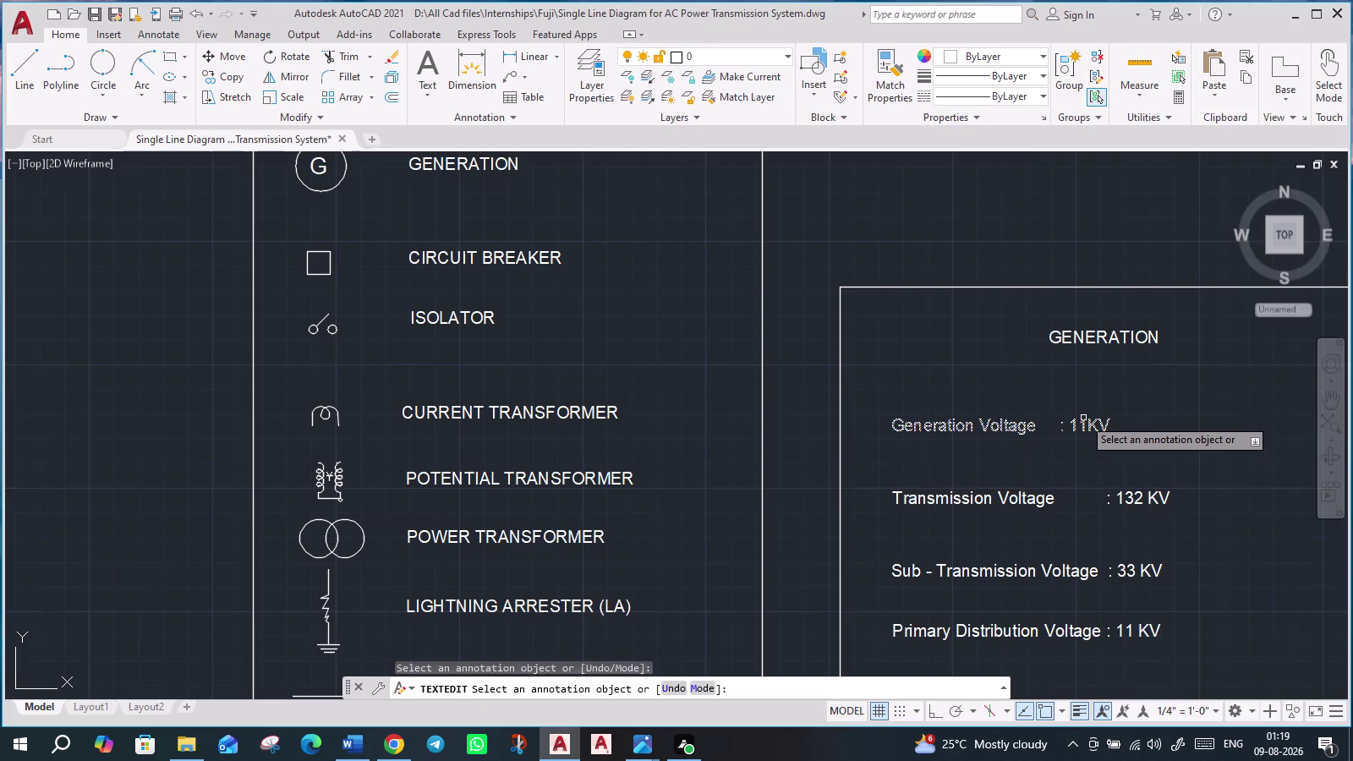
Align the Generation Voltage colon with spaces and change 11KV to 11 KV.
double_click(1083, 418)
click(1059, 423)
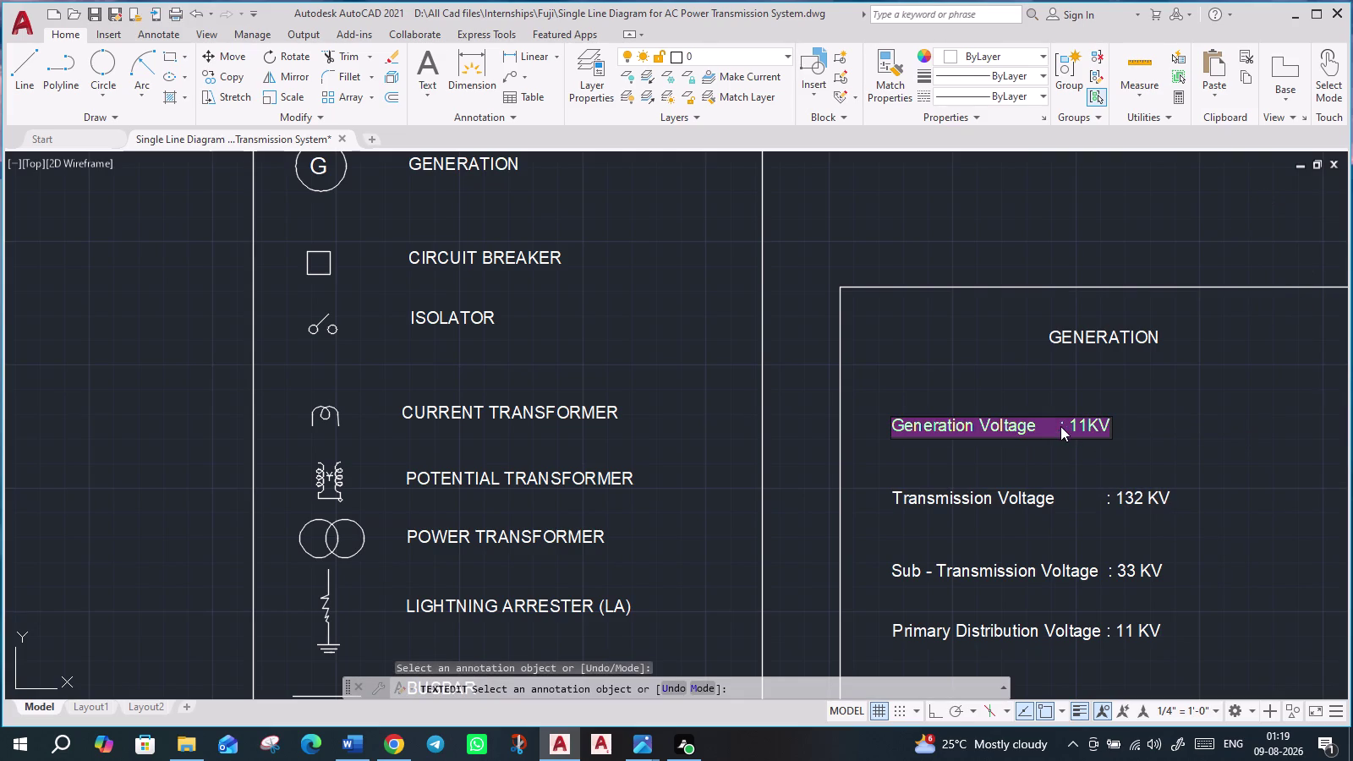
click(1059, 426)
key(space)
key(space)
key(space)
key(space)
key(space)
key(space)
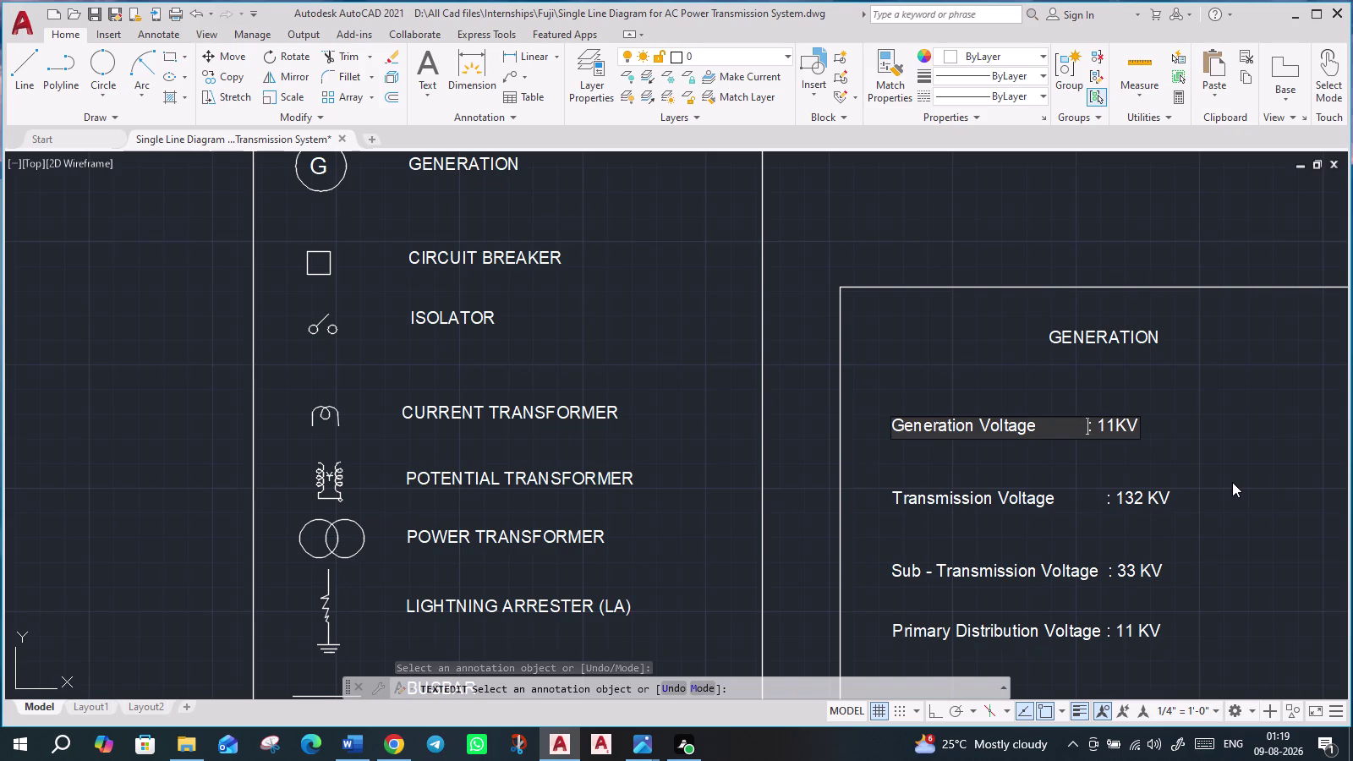
key(space)
key(space)
key(space)
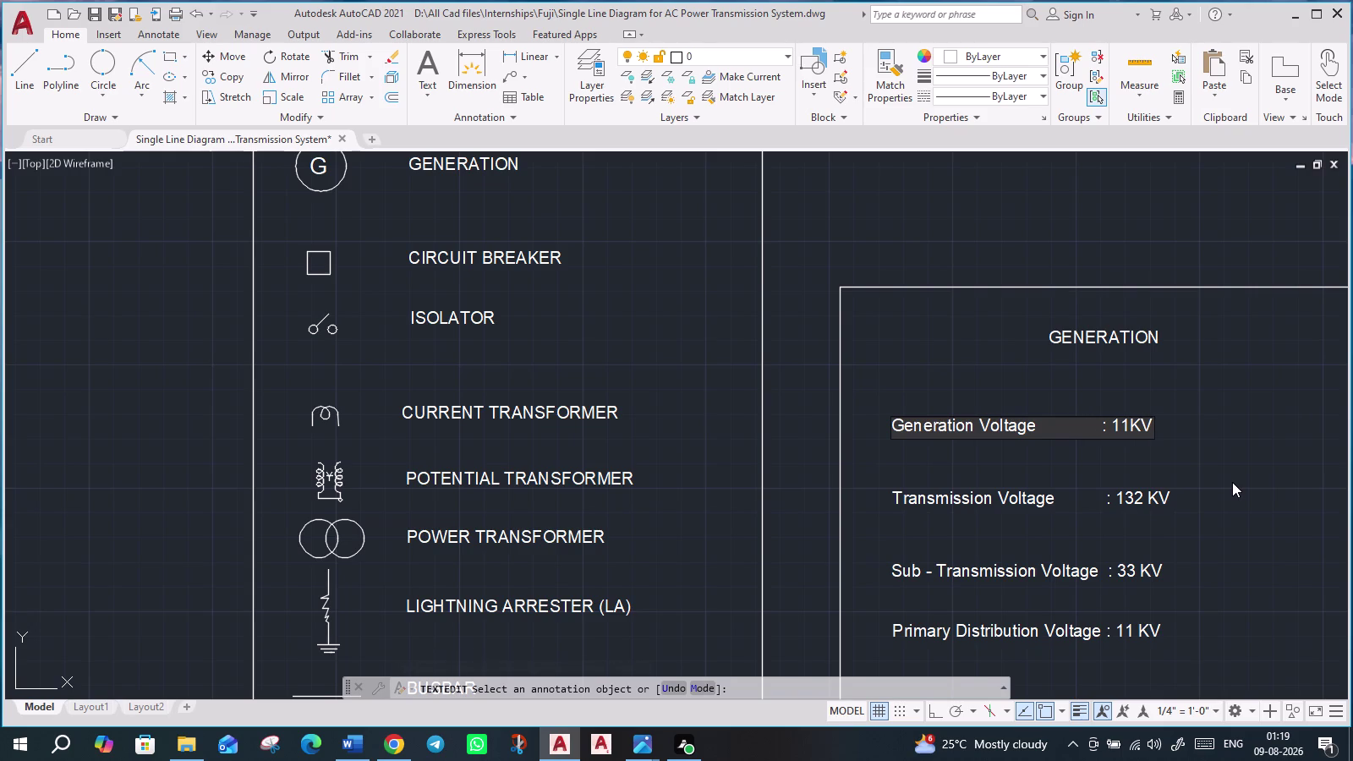
key(space)
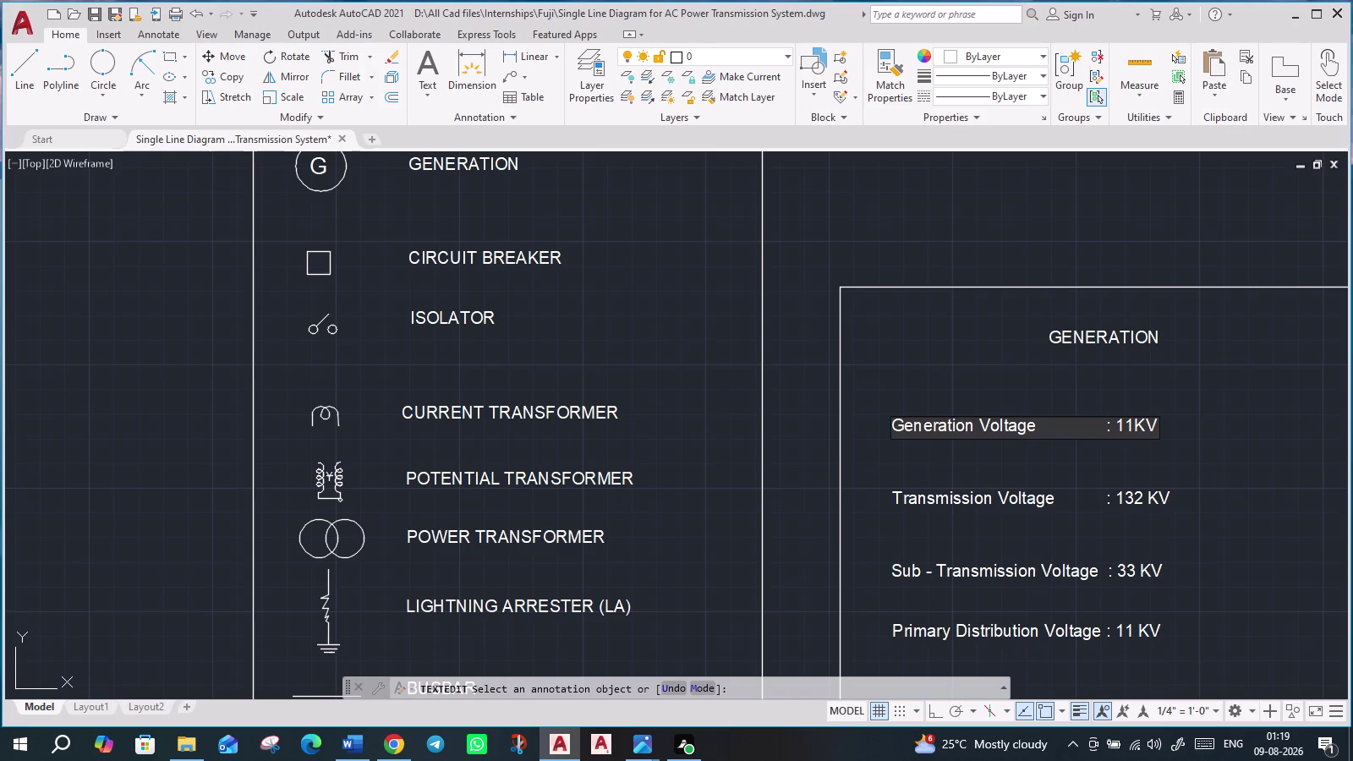
click(1134, 429)
key(space)
key(Return)
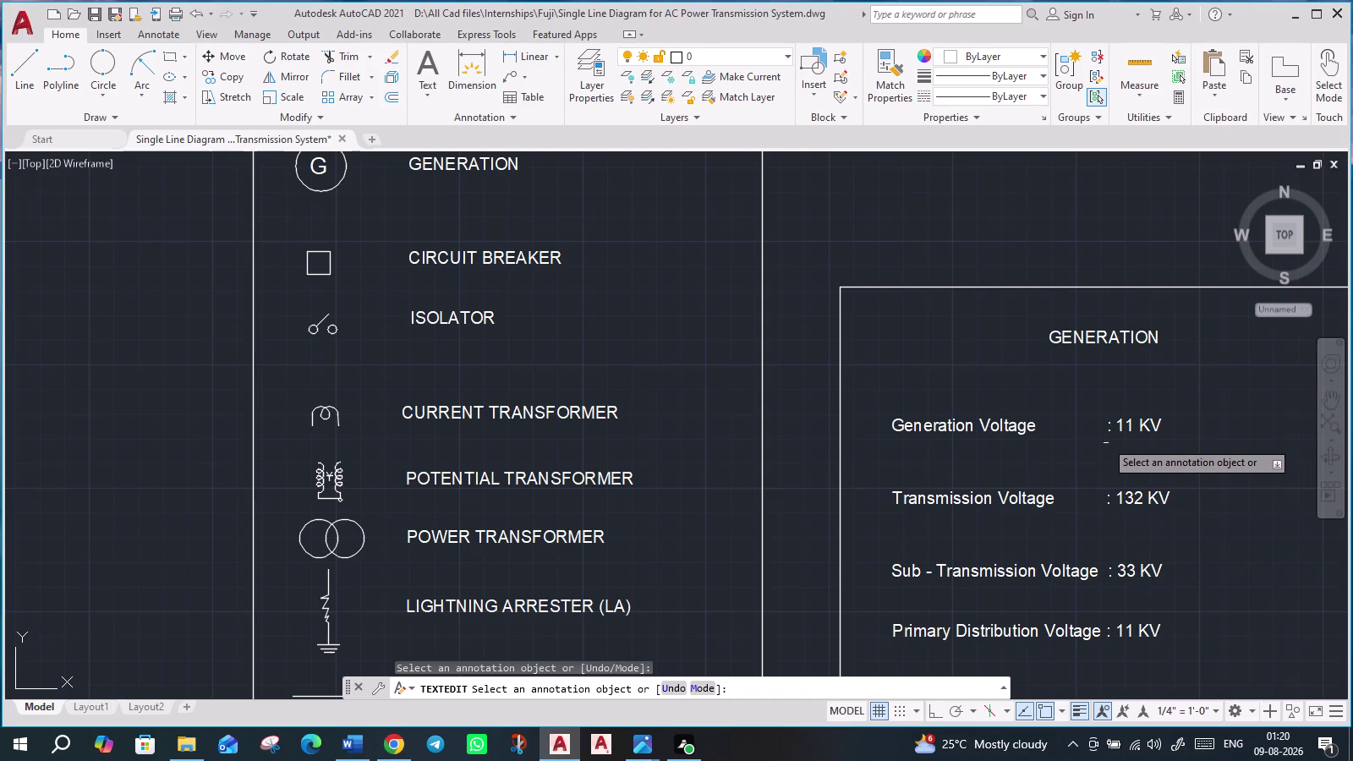
Select the GENERATION heading text and delete its wording.
double_click(1088, 336)
click(1084, 335)
click(1085, 335)
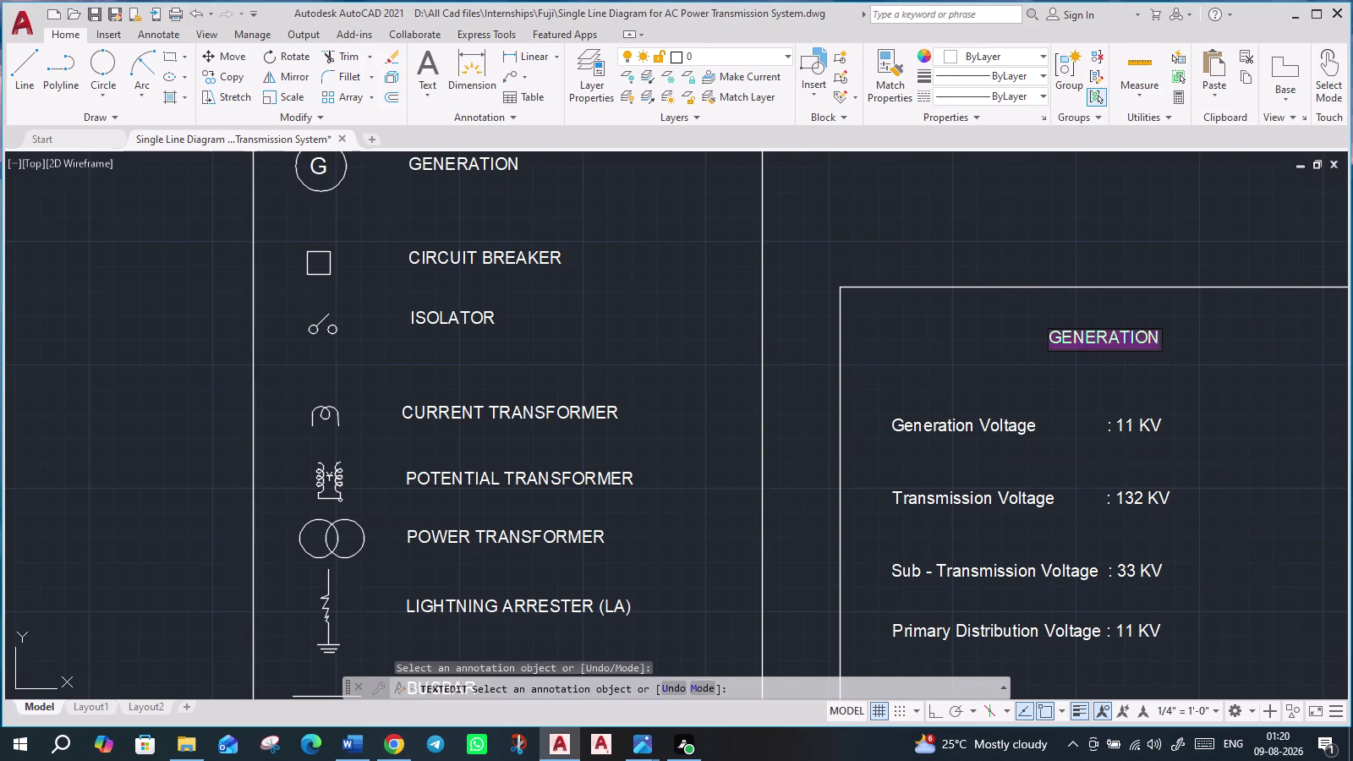
click(426, 97)
click(427, 95)
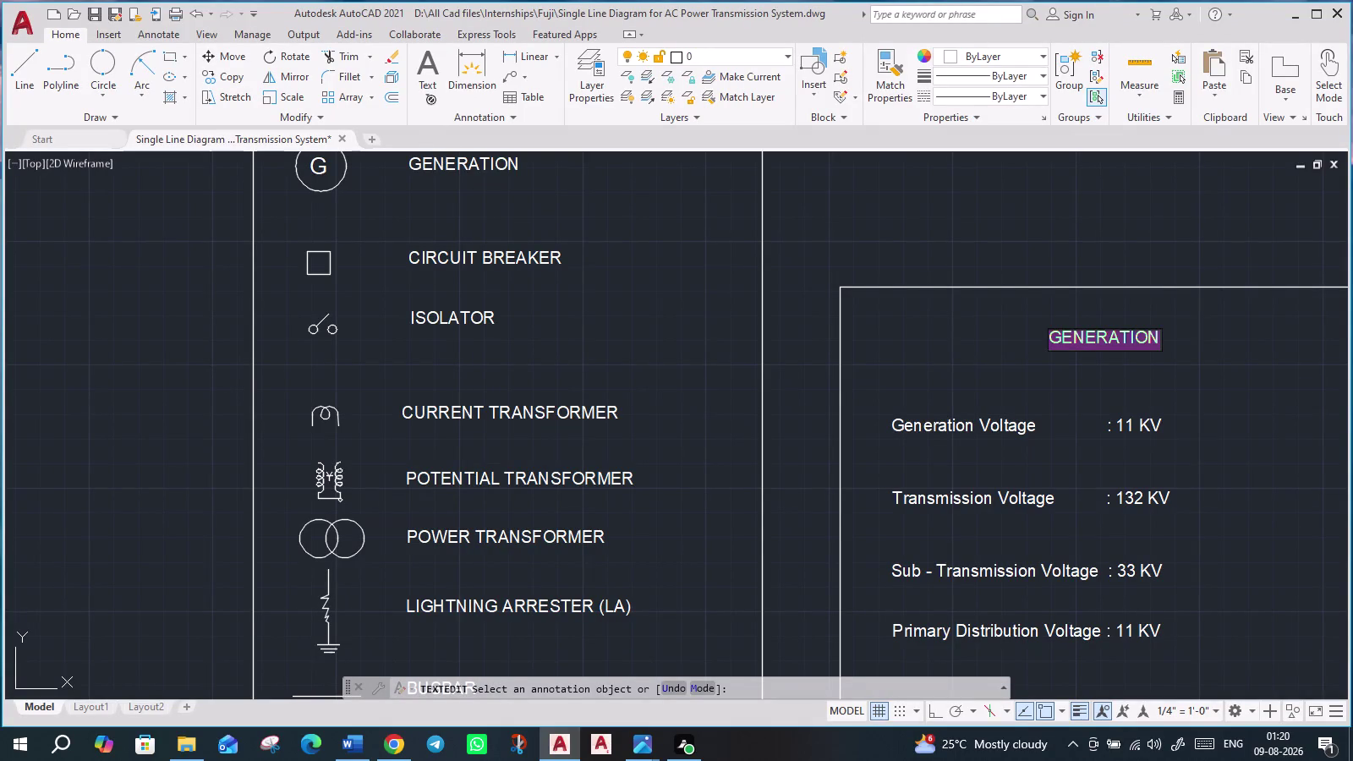
click(428, 72)
key(Delete)
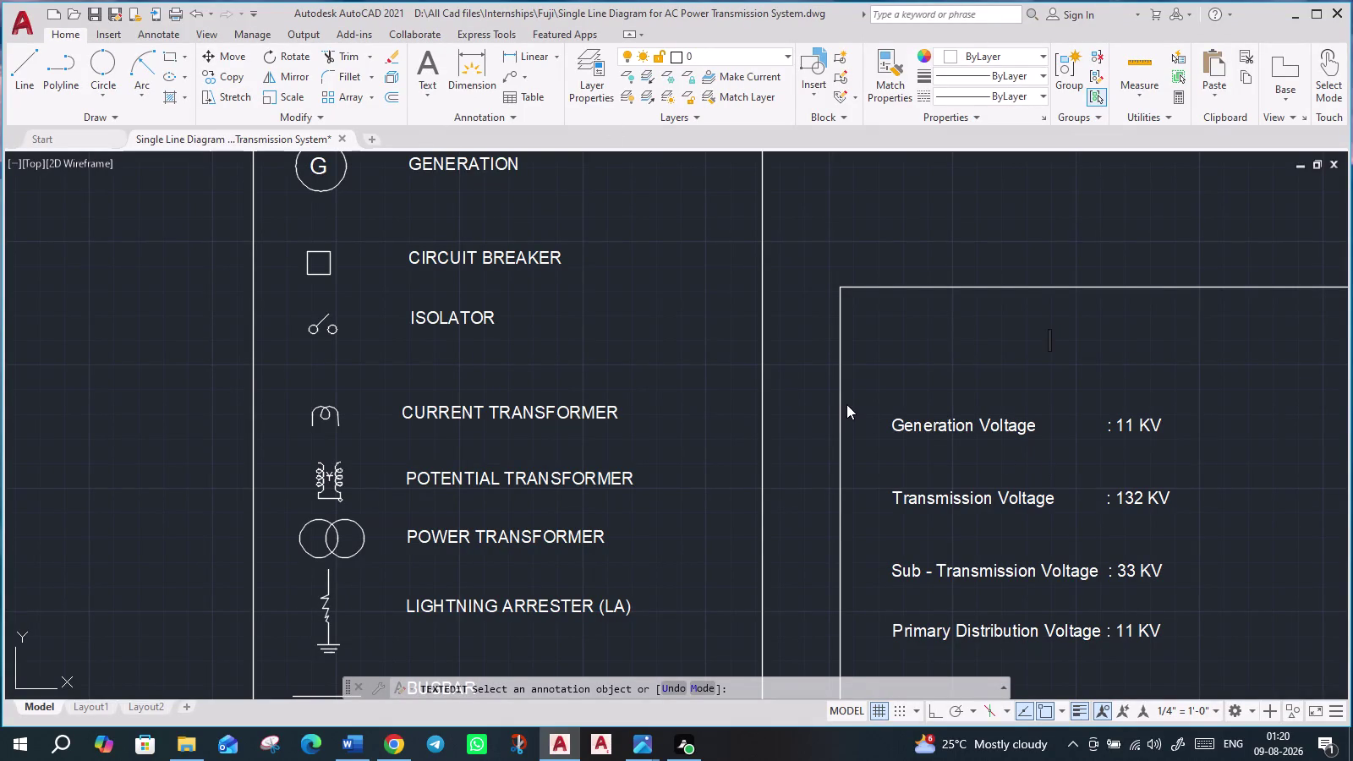
Delete the old GENERATION heading from the voltage box.
key(Escape)
key(Escape)
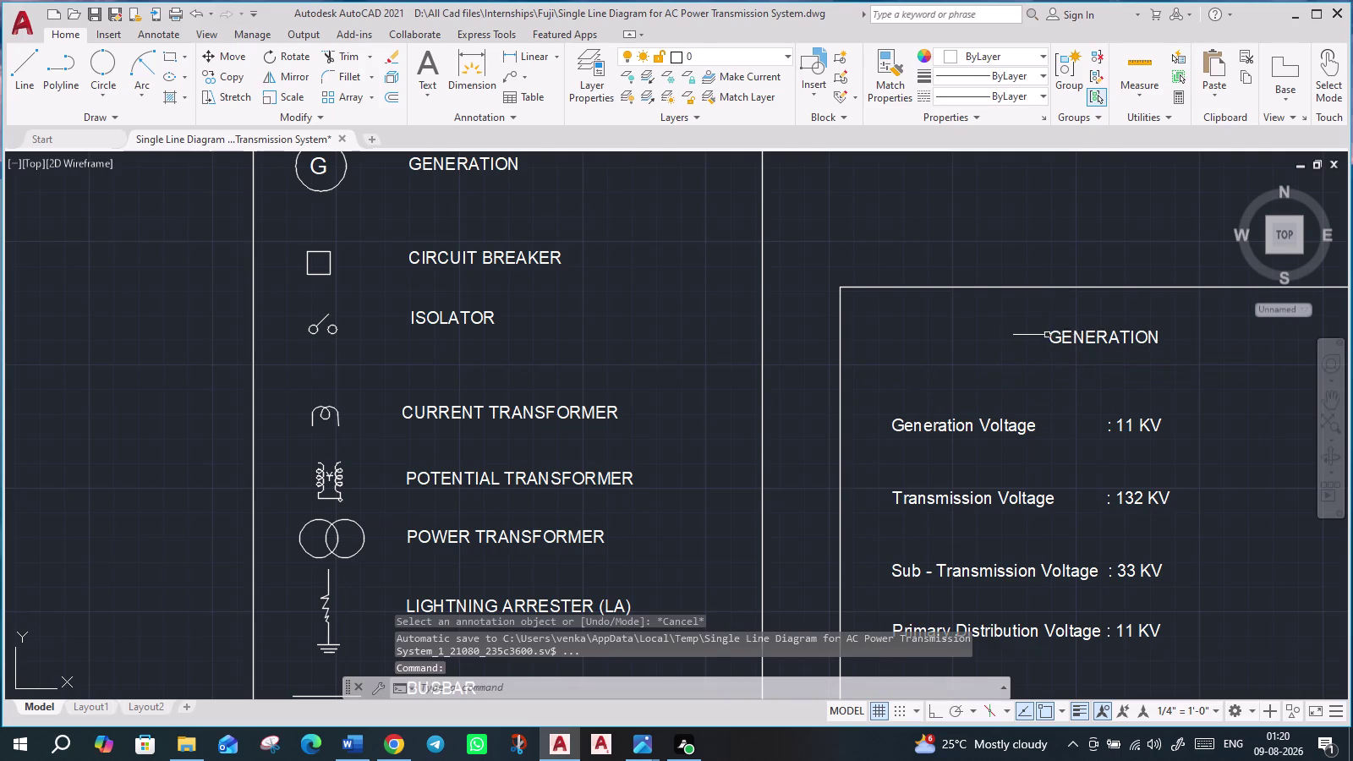
click(1047, 335)
click(1063, 336)
key(Escape)
click(1050, 336)
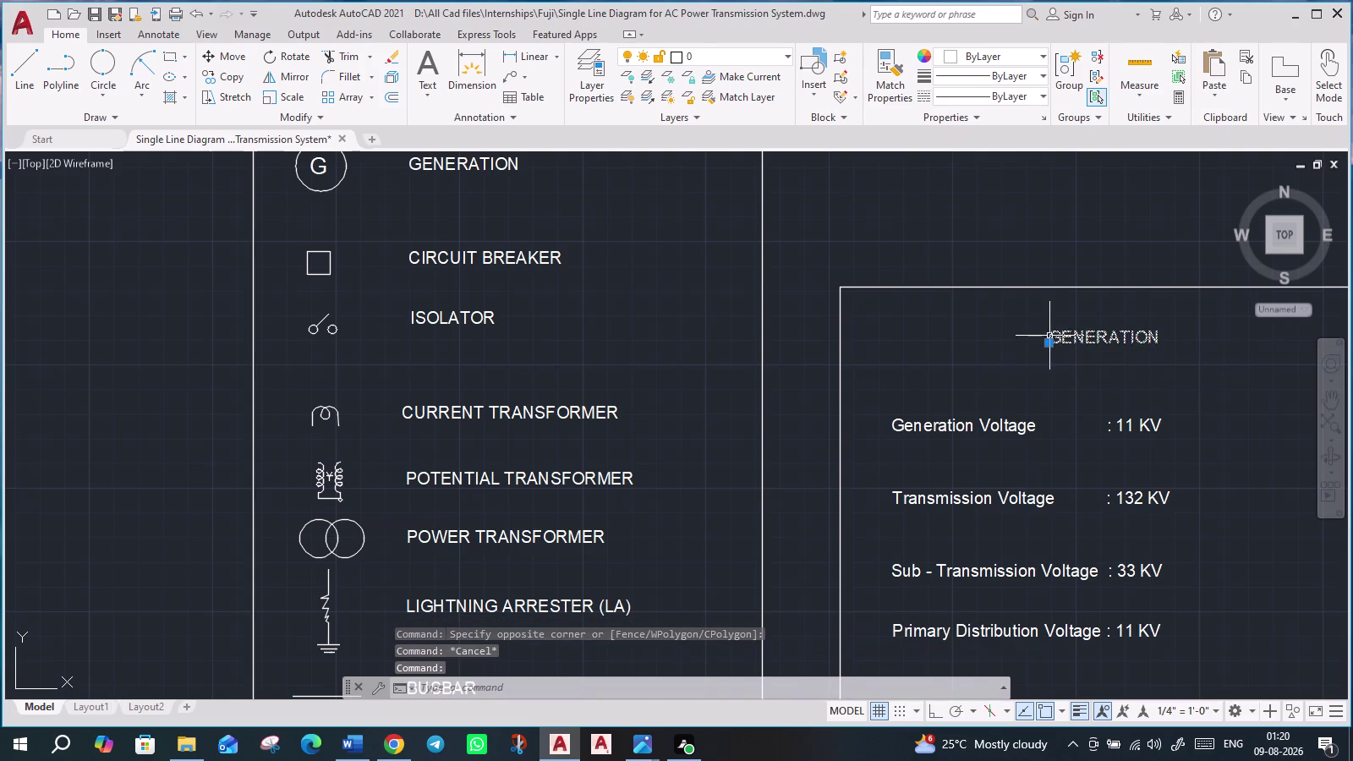
key(Delete)
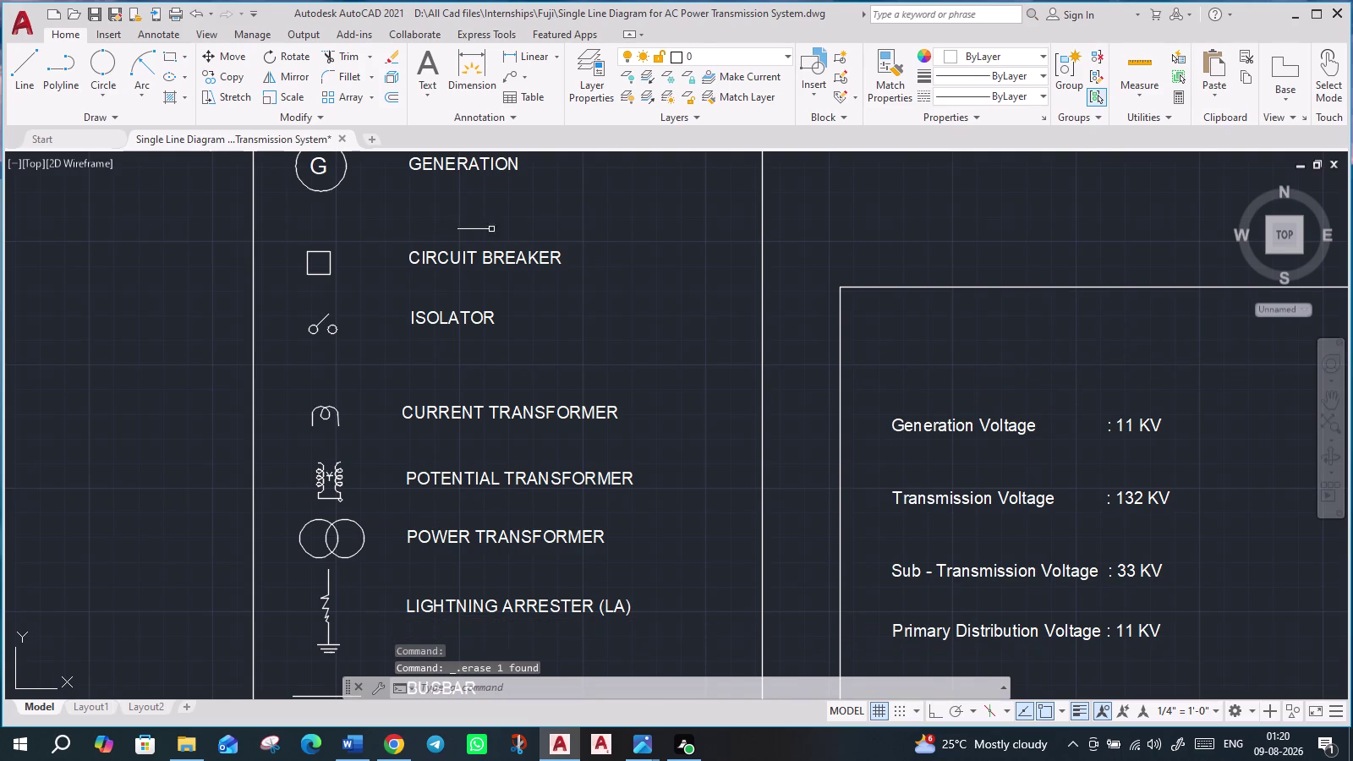
Create a multiline text heading reading 'VOLTAGE LEVELS' at the top of the box.
click(421, 96)
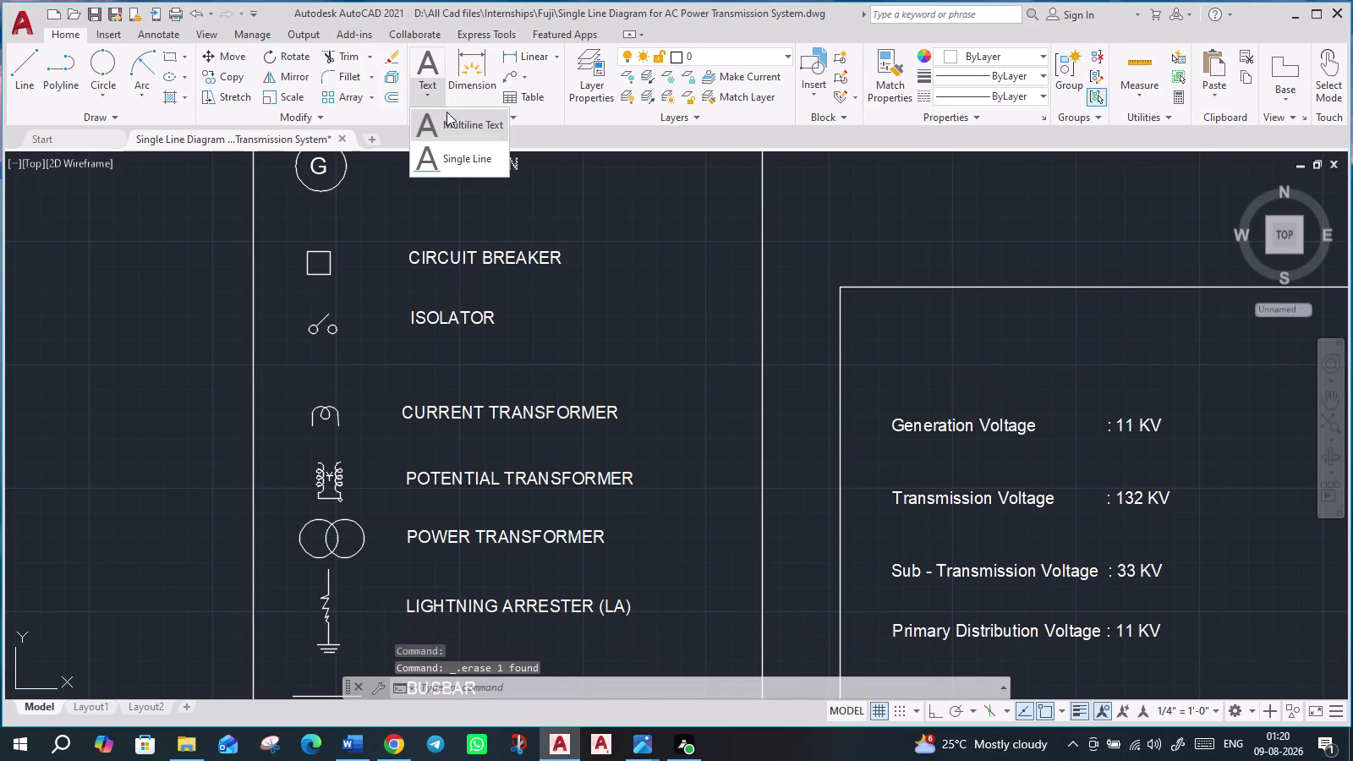
click(450, 124)
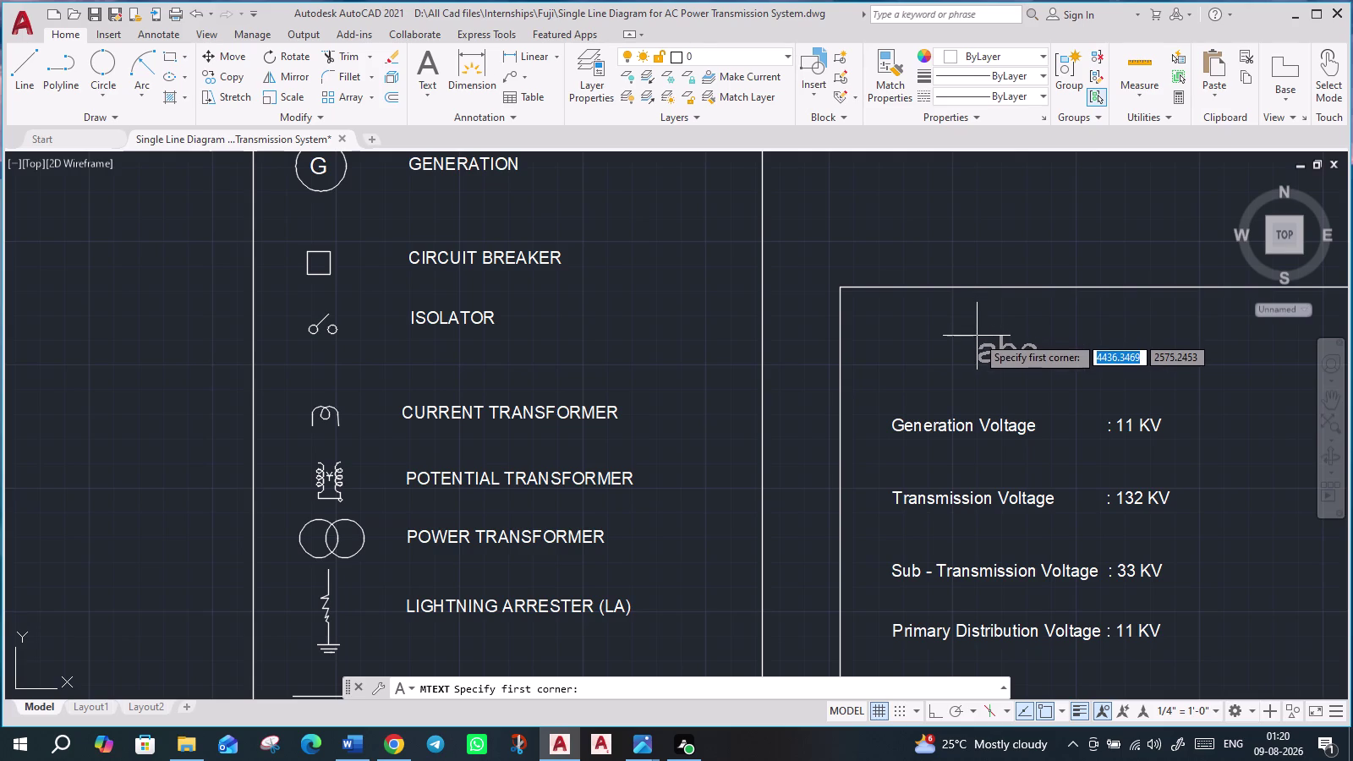
click(986, 337)
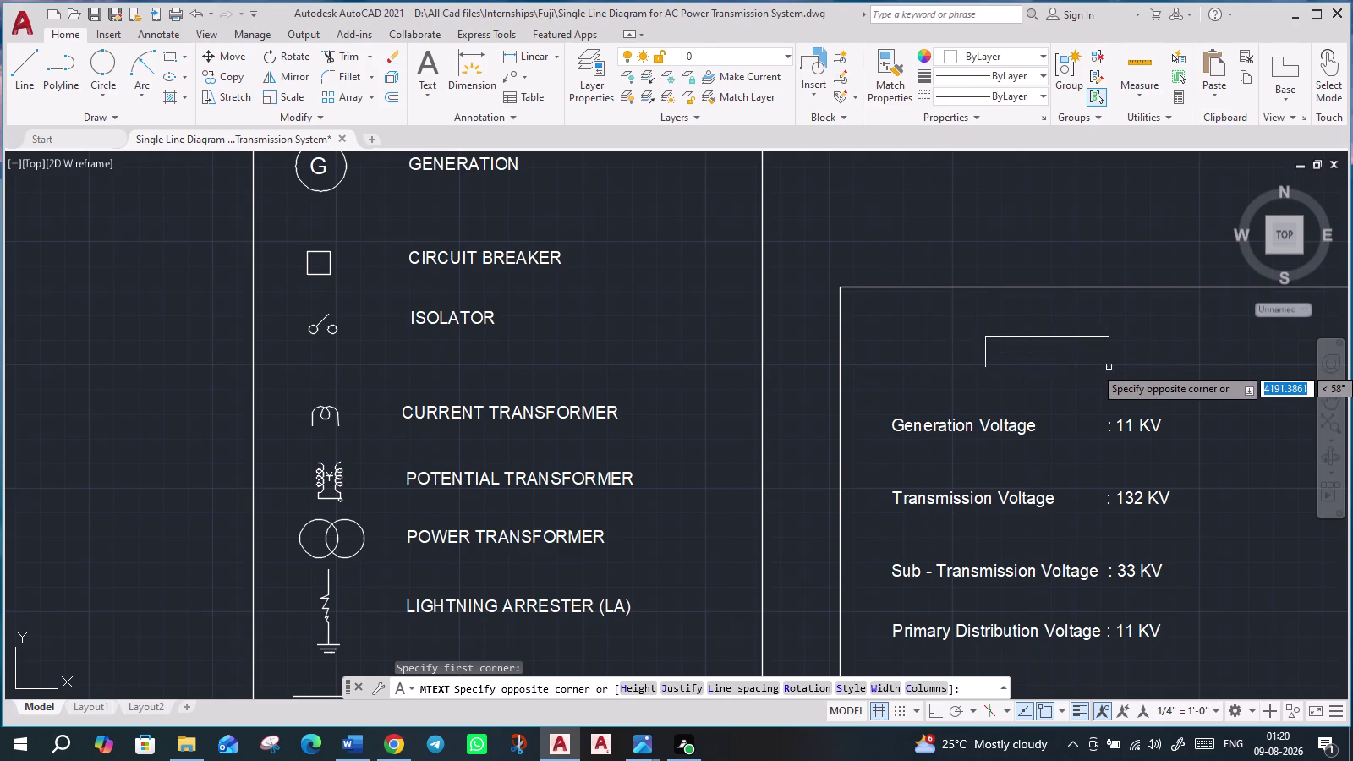
click(1110, 367)
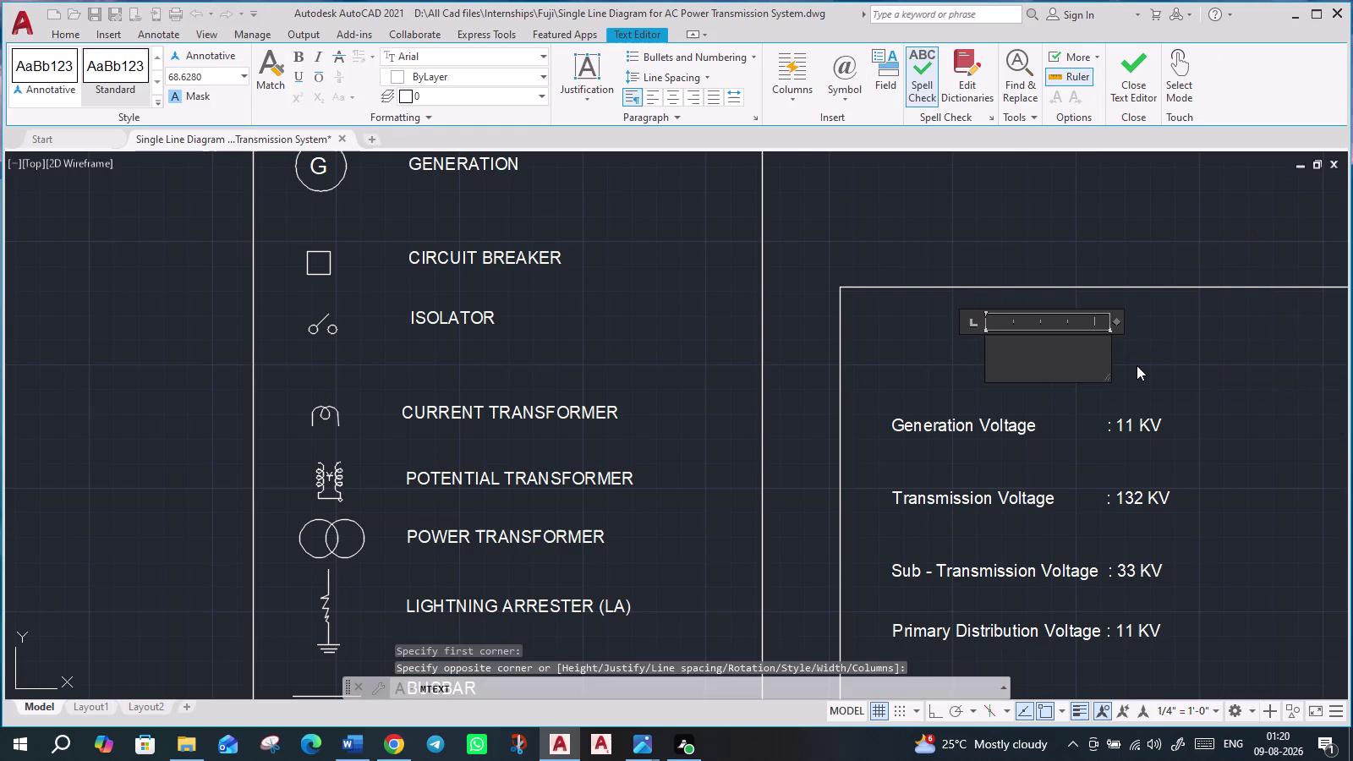
key(shift+v)
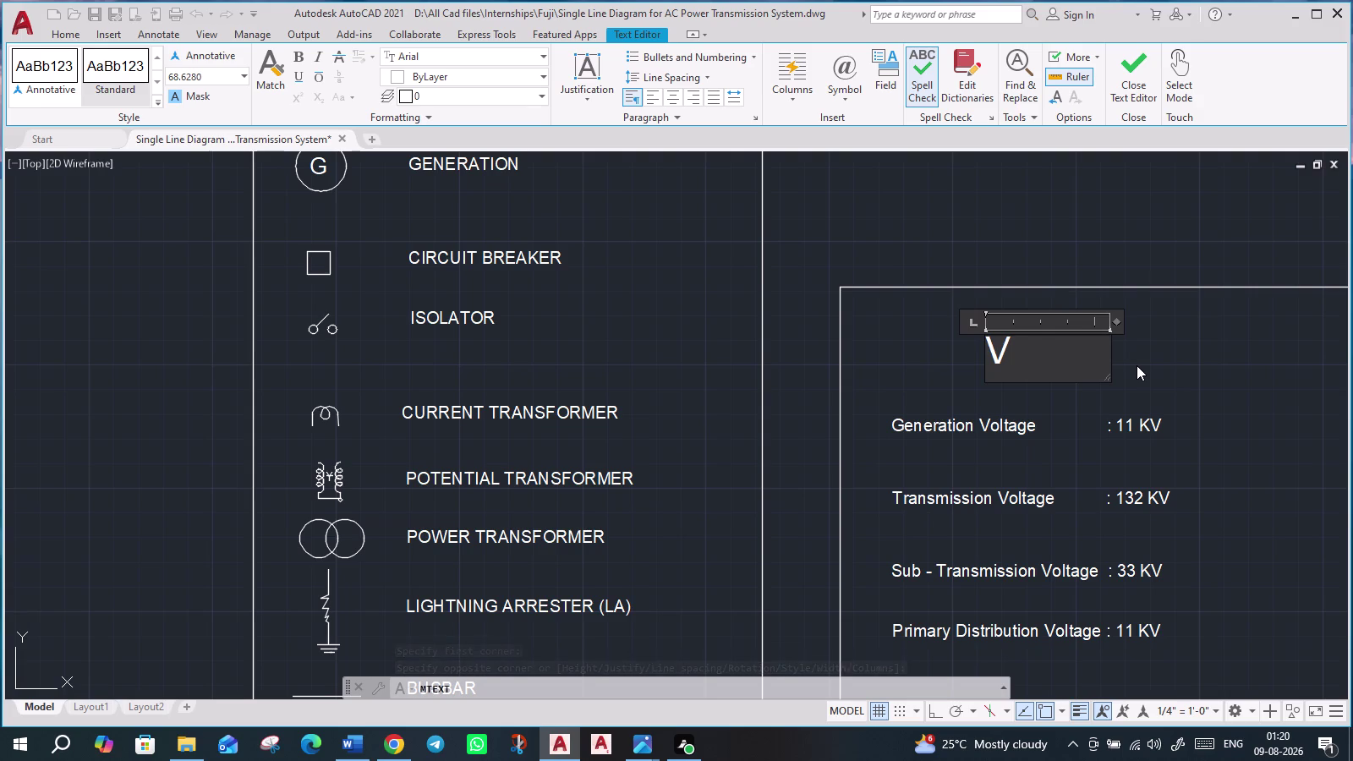
text(OLTAGE)
key(space)
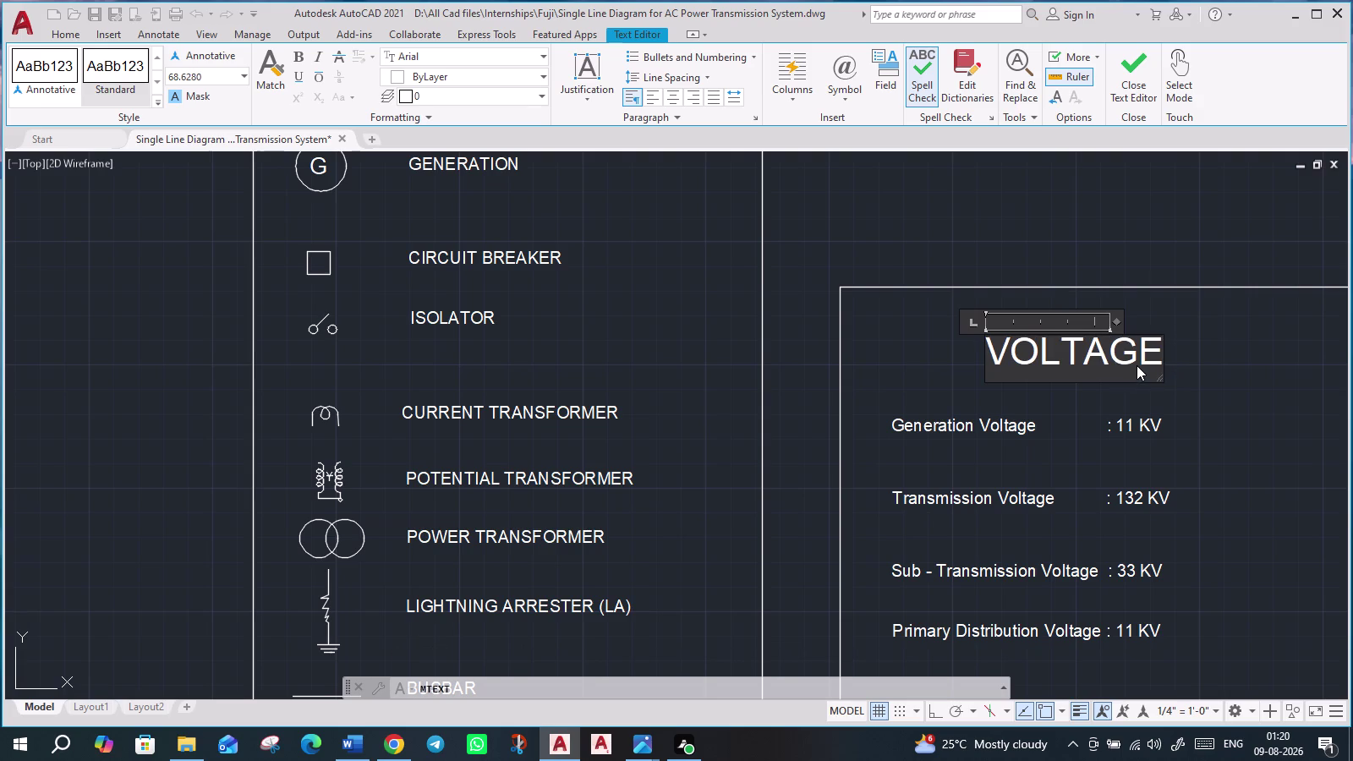
text(LEVELS)
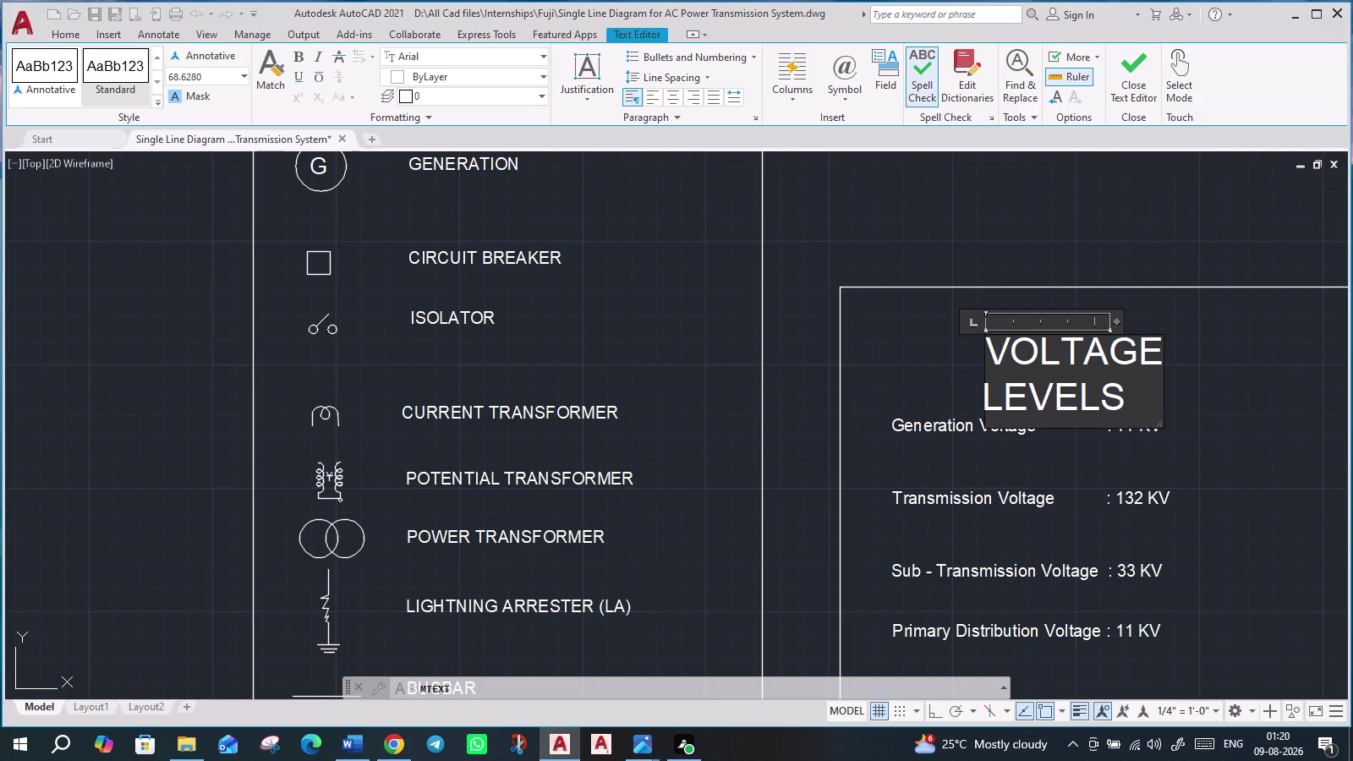
drag(1162, 375, 1298, 355)
click(1249, 385)
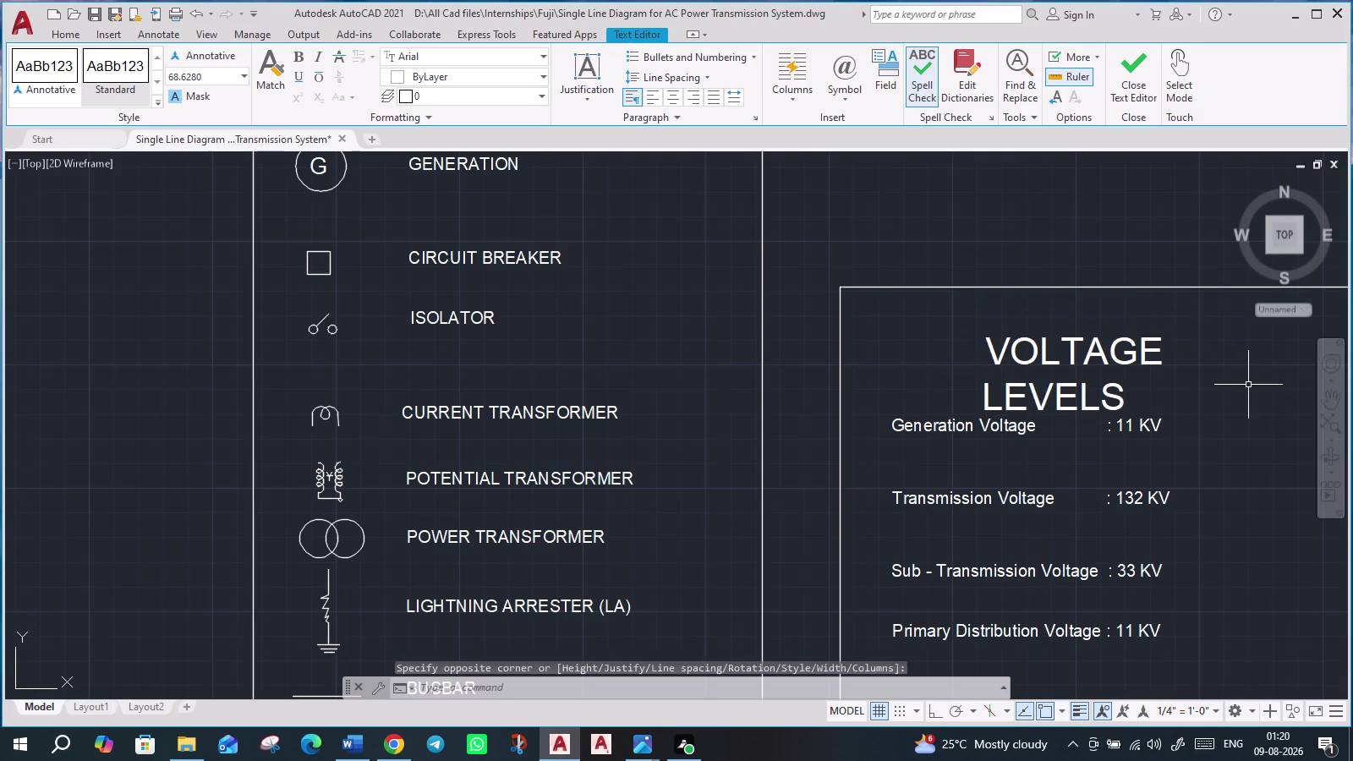
click(1110, 354)
Widen the heading so VOLTAGE LEVELS fits on one line, and underline it.
double_click(1110, 354)
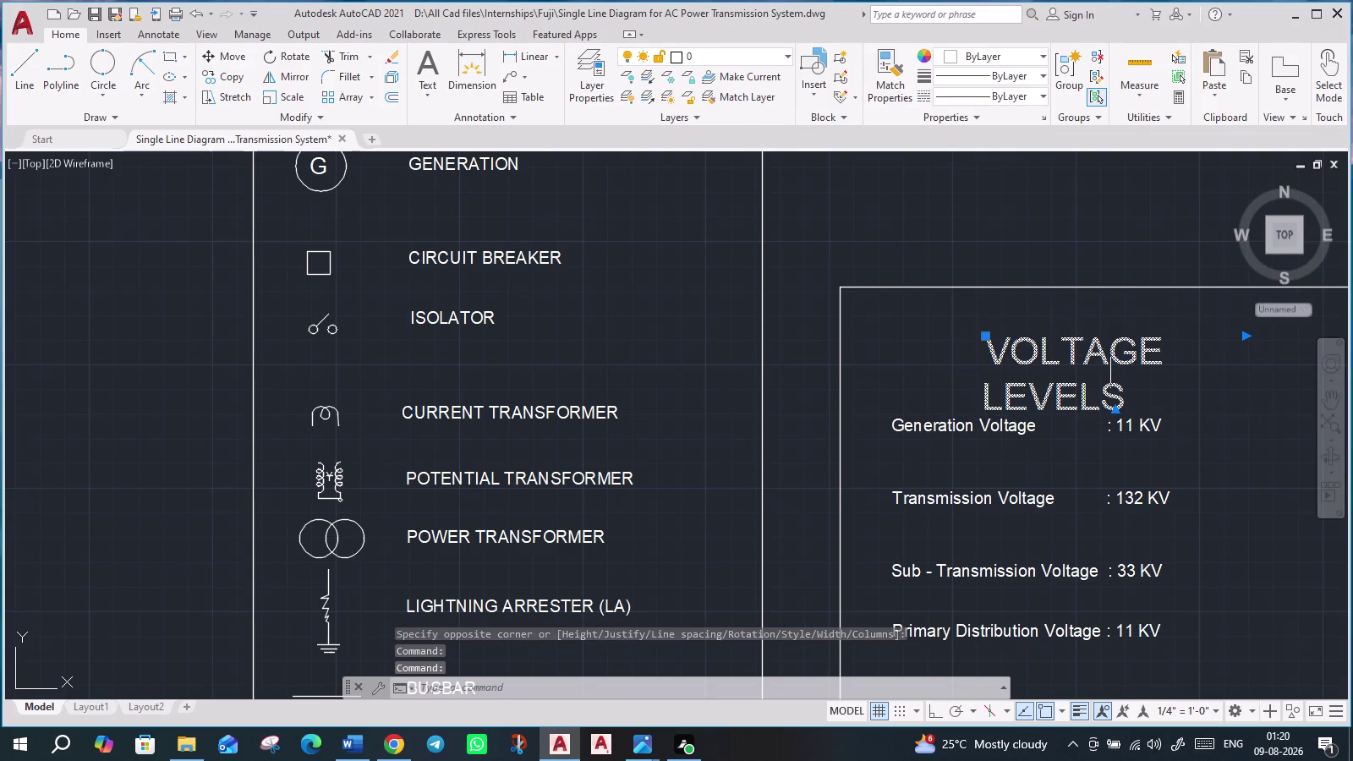
drag(1246, 367, 1348, 366)
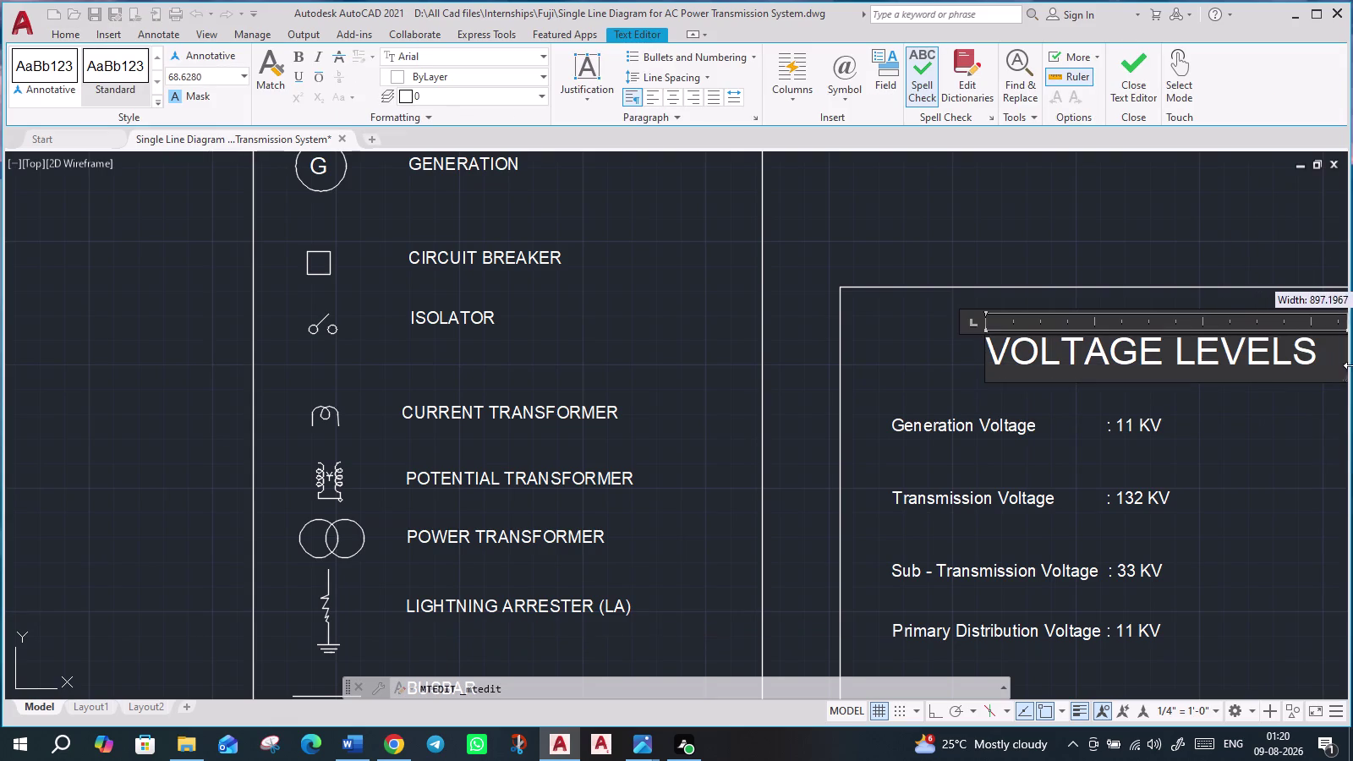
drag(1348, 367, 1352, 366)
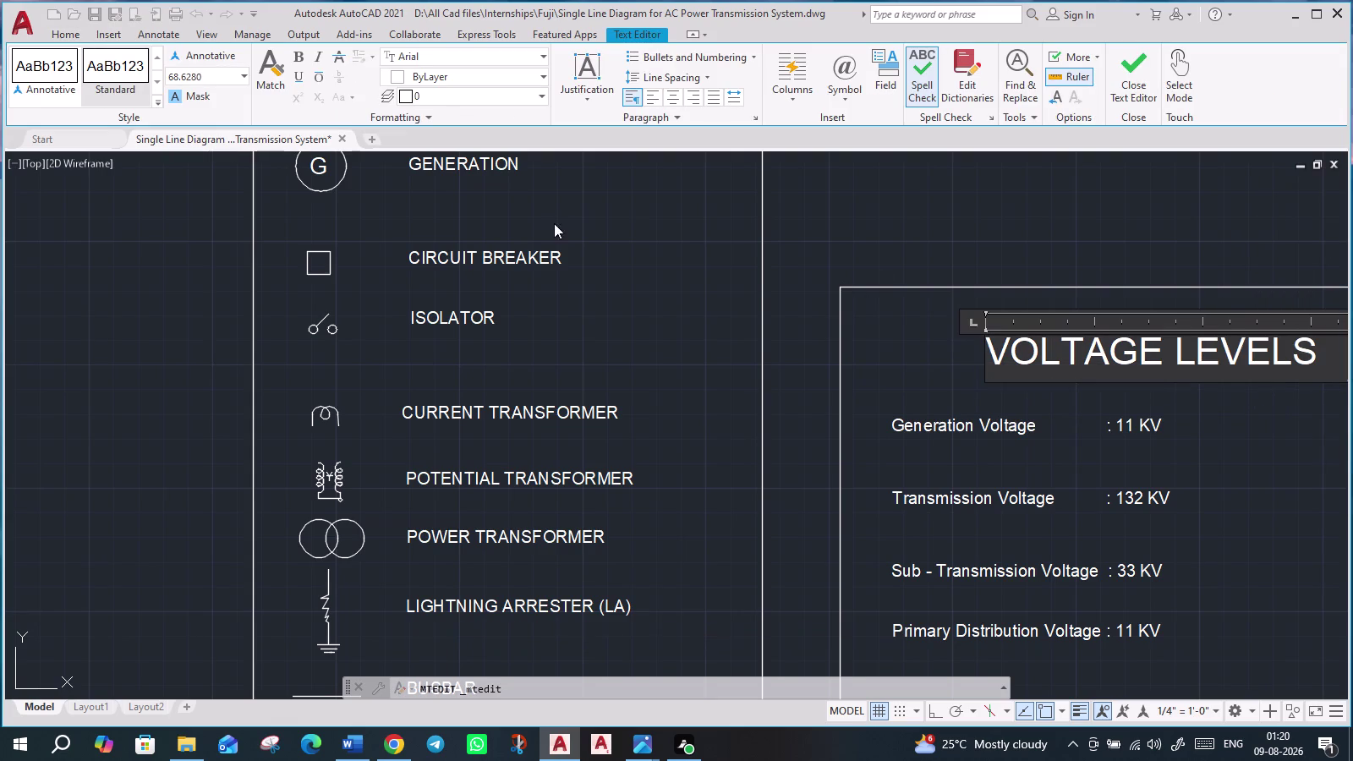
middle_drag(1186, 515, 910, 486)
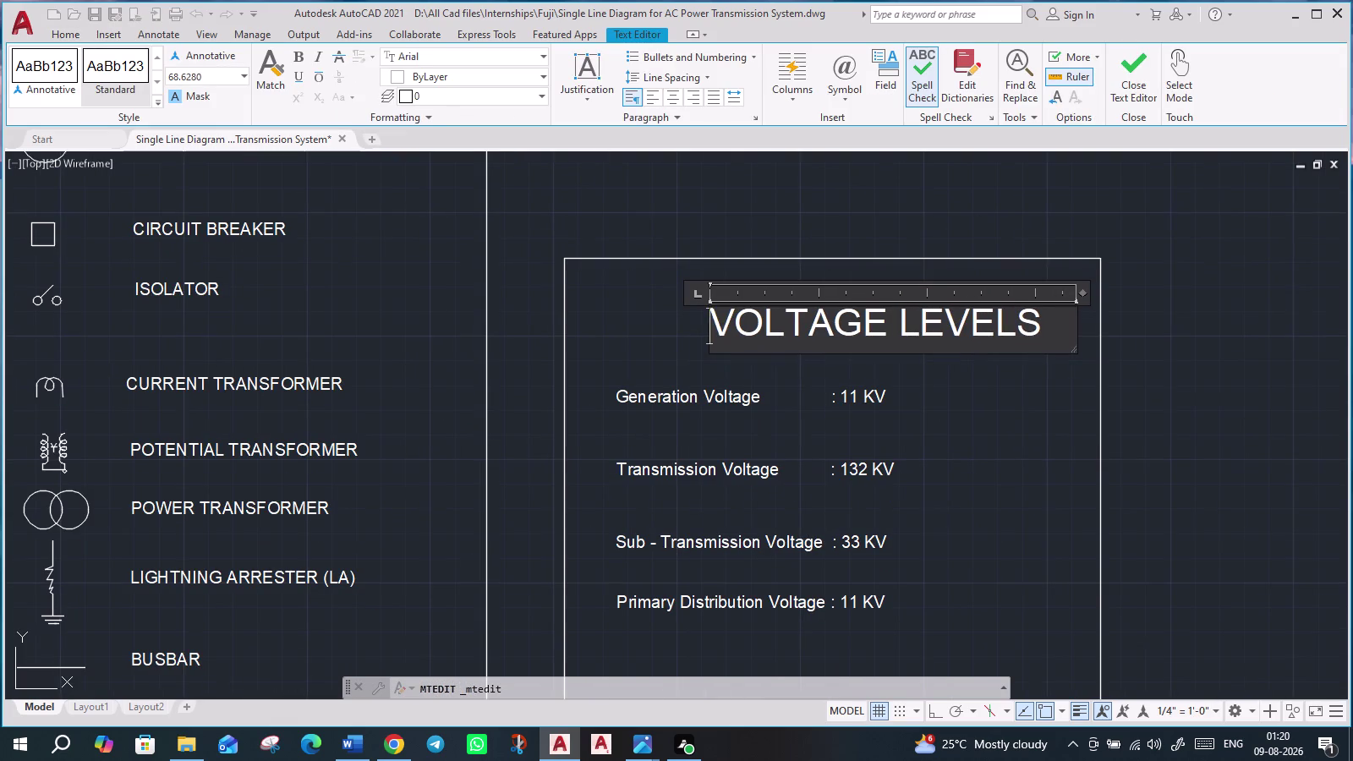
drag(1043, 323, 633, 360)
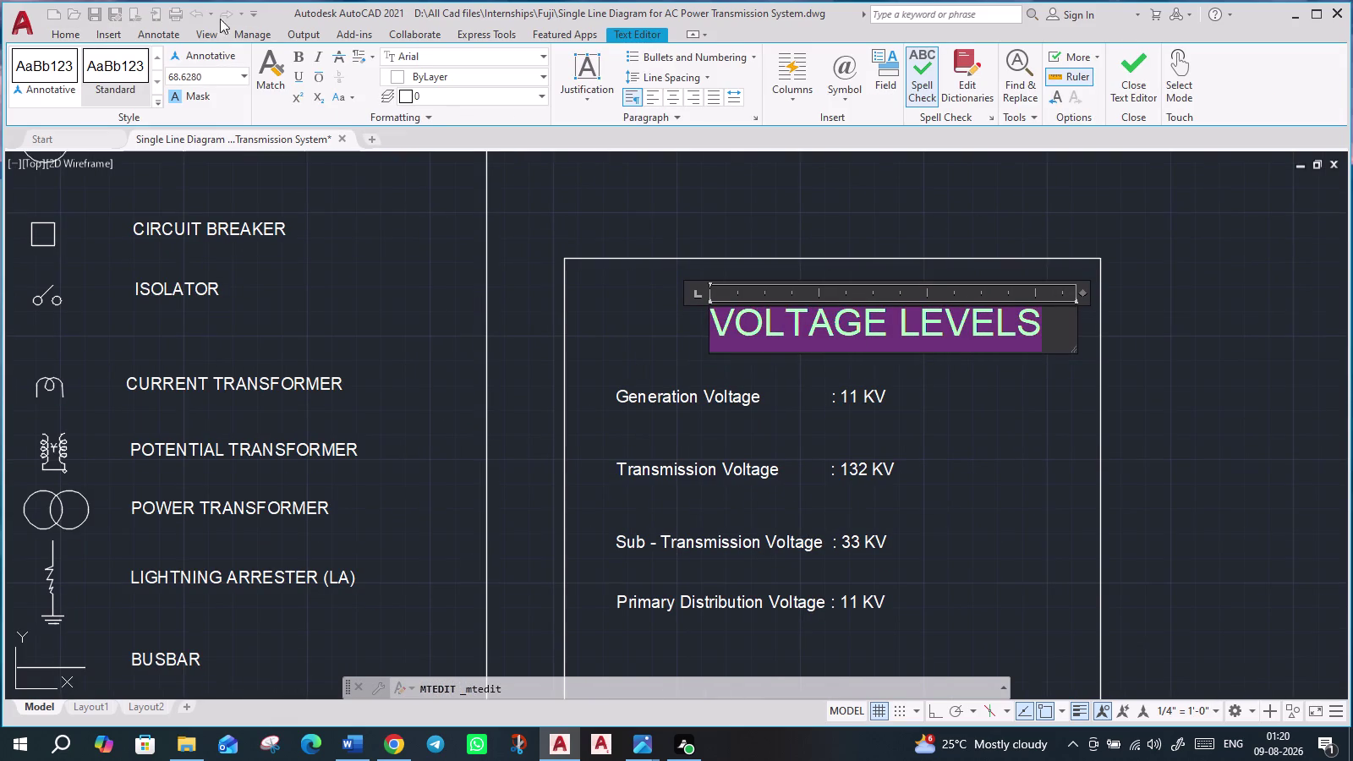
click(296, 74)
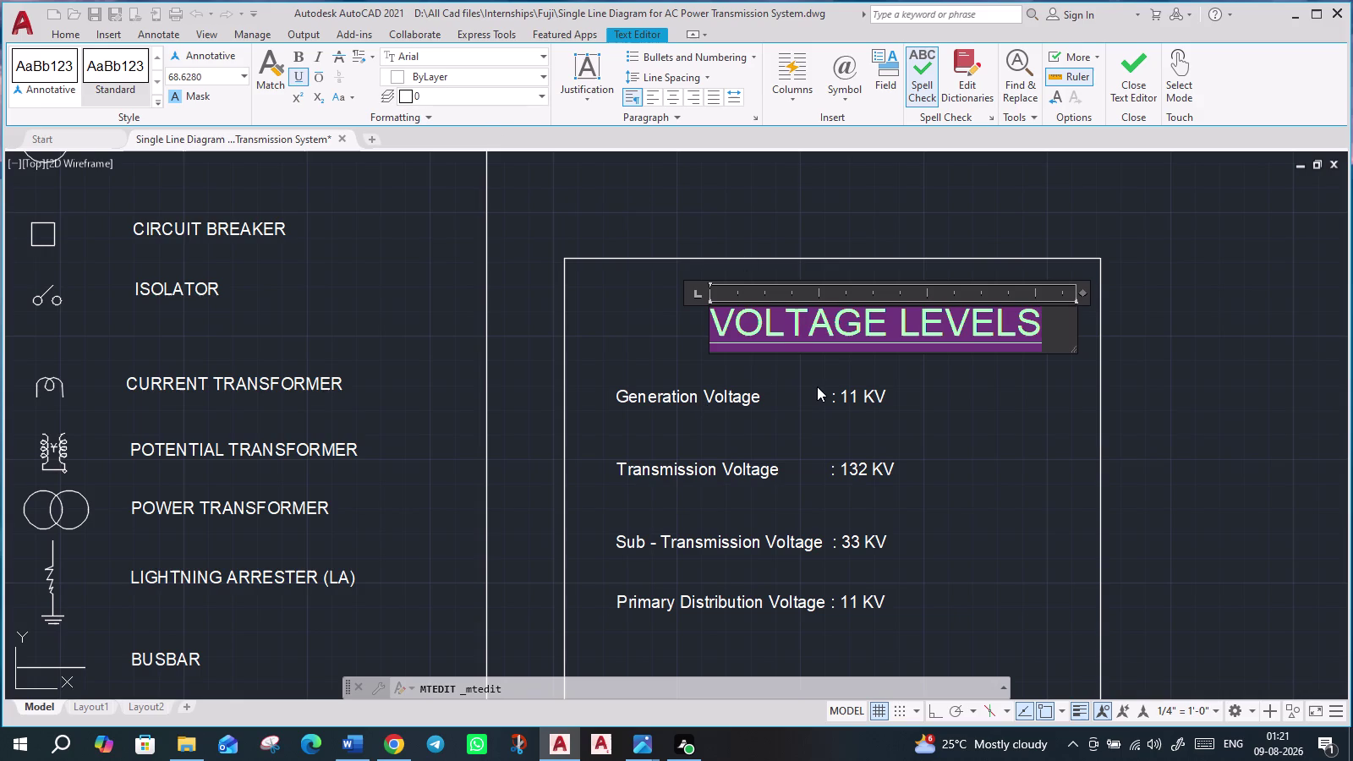
click(1136, 70)
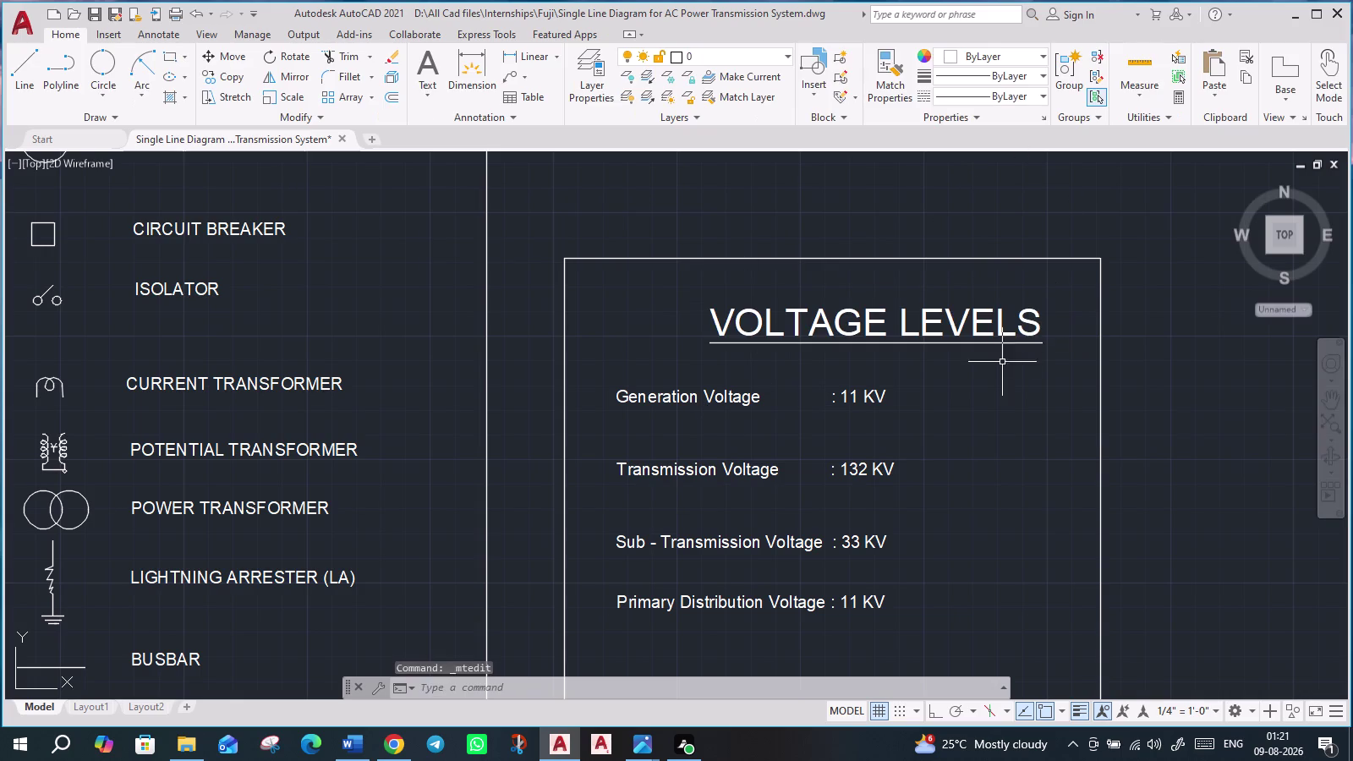
Move the VOLTAGE LEVELS title by its grip to a centred position in the box.
scroll(down, 3)
middle_drag(1005, 437, 974, 432)
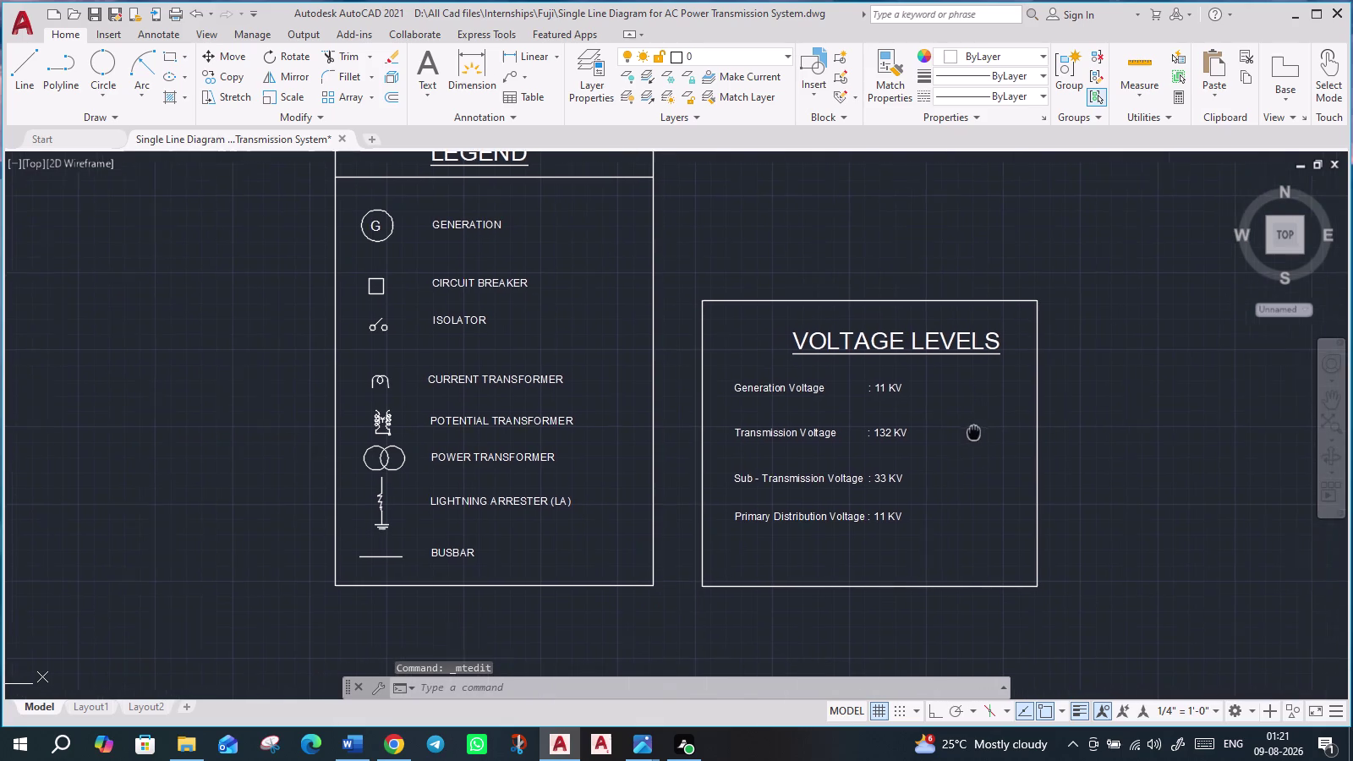
middle_drag(974, 432, 930, 439)
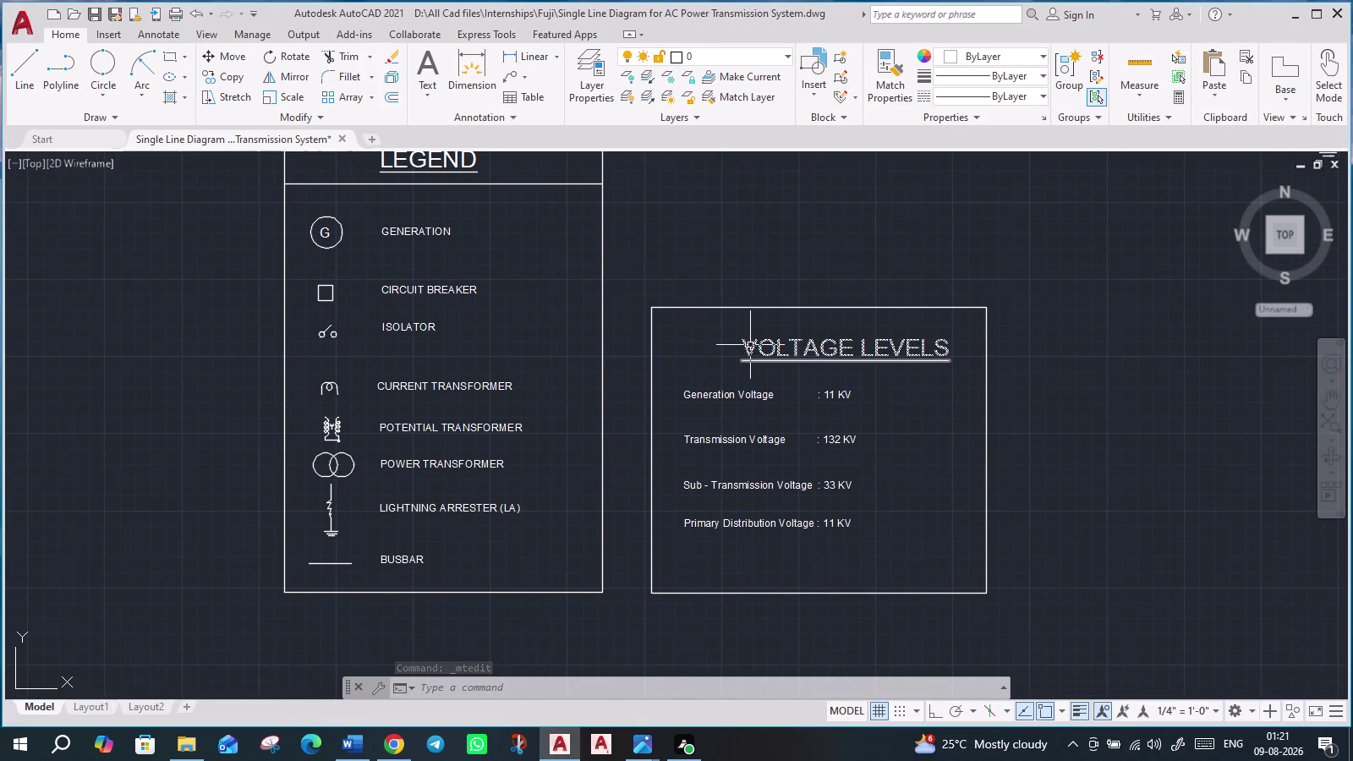
click(751, 345)
click(738, 337)
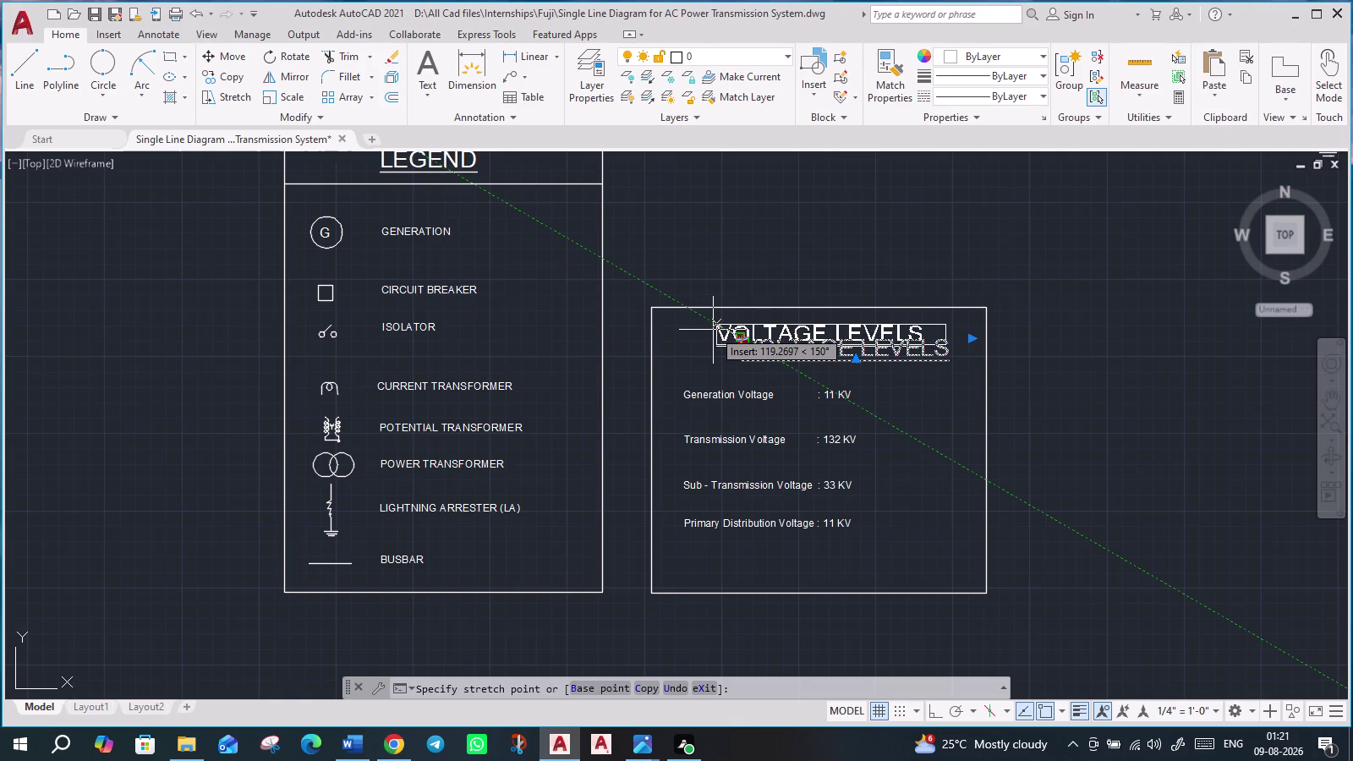
click(713, 330)
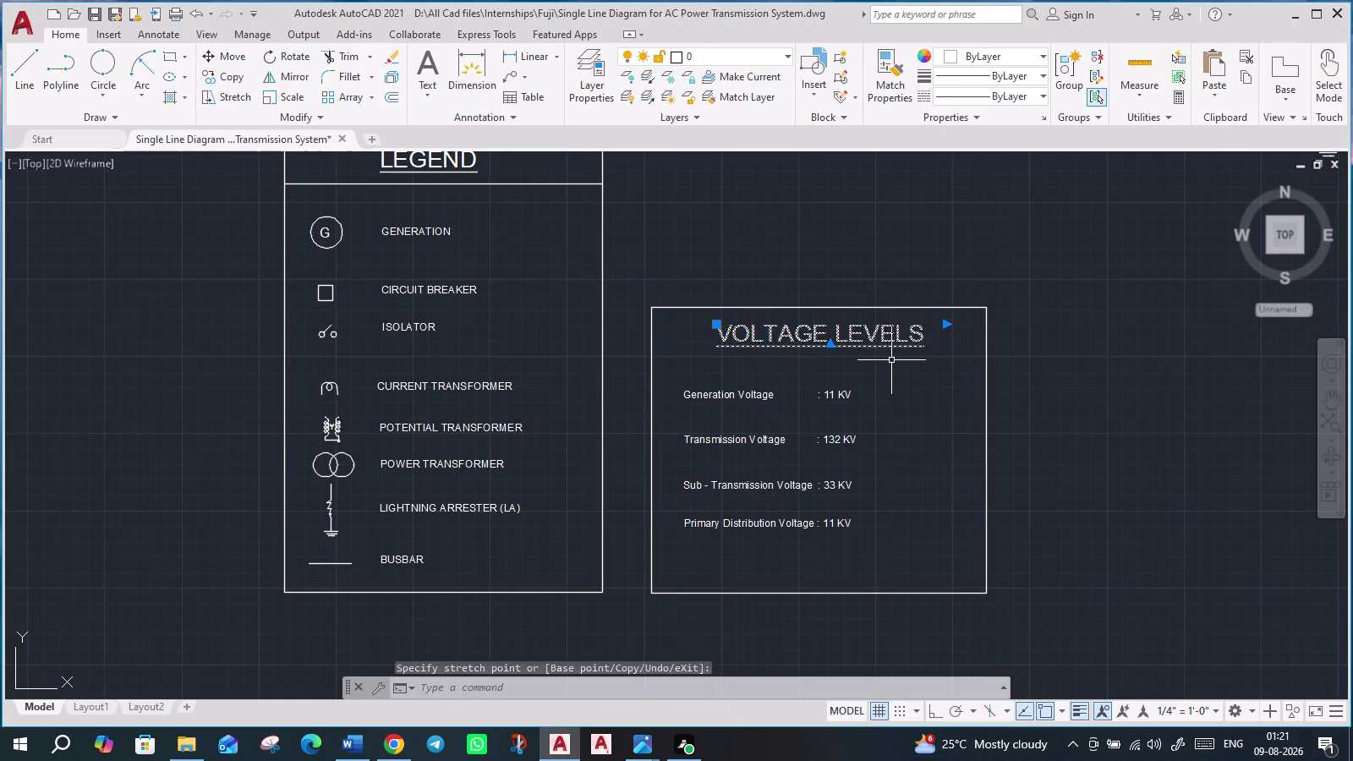
key(Escape)
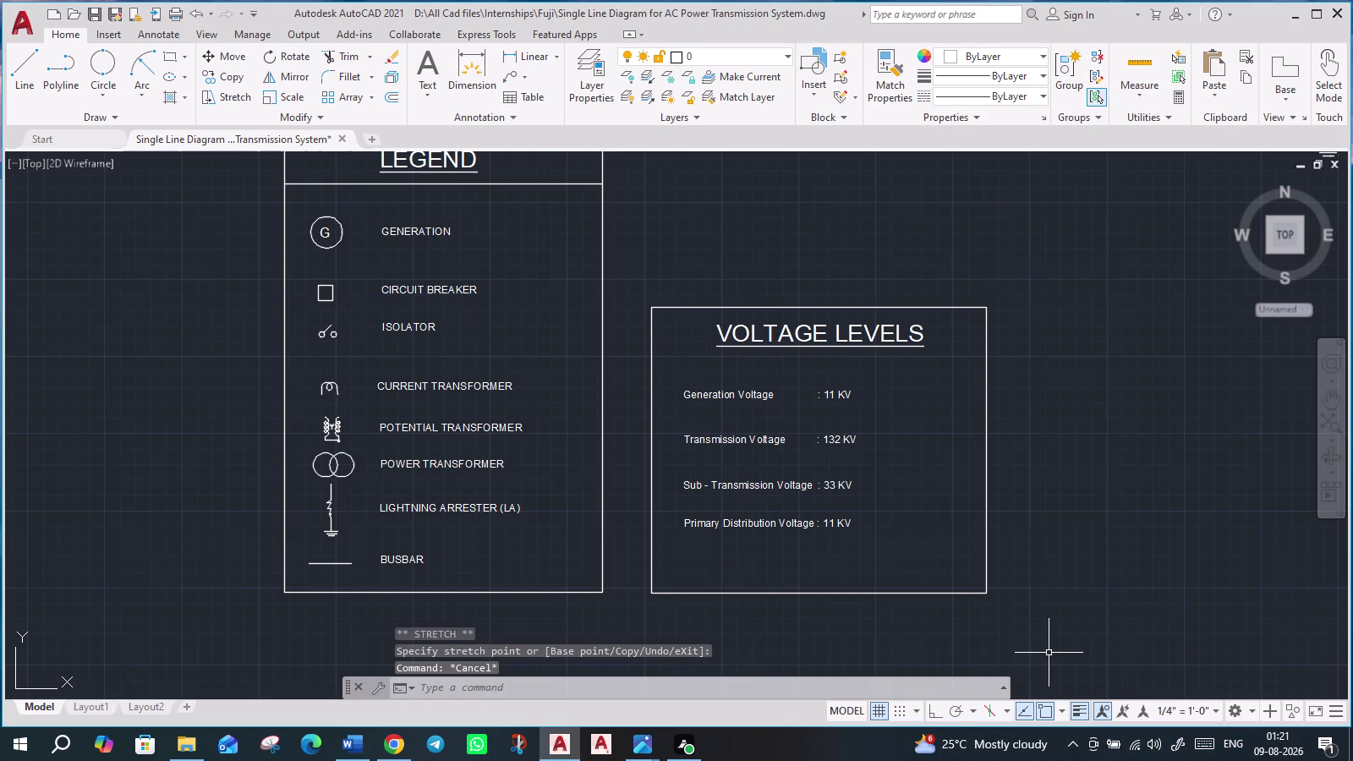
Reselect the VOLTAGE LEVELS title and reopen it for text editing.
click(706, 322)
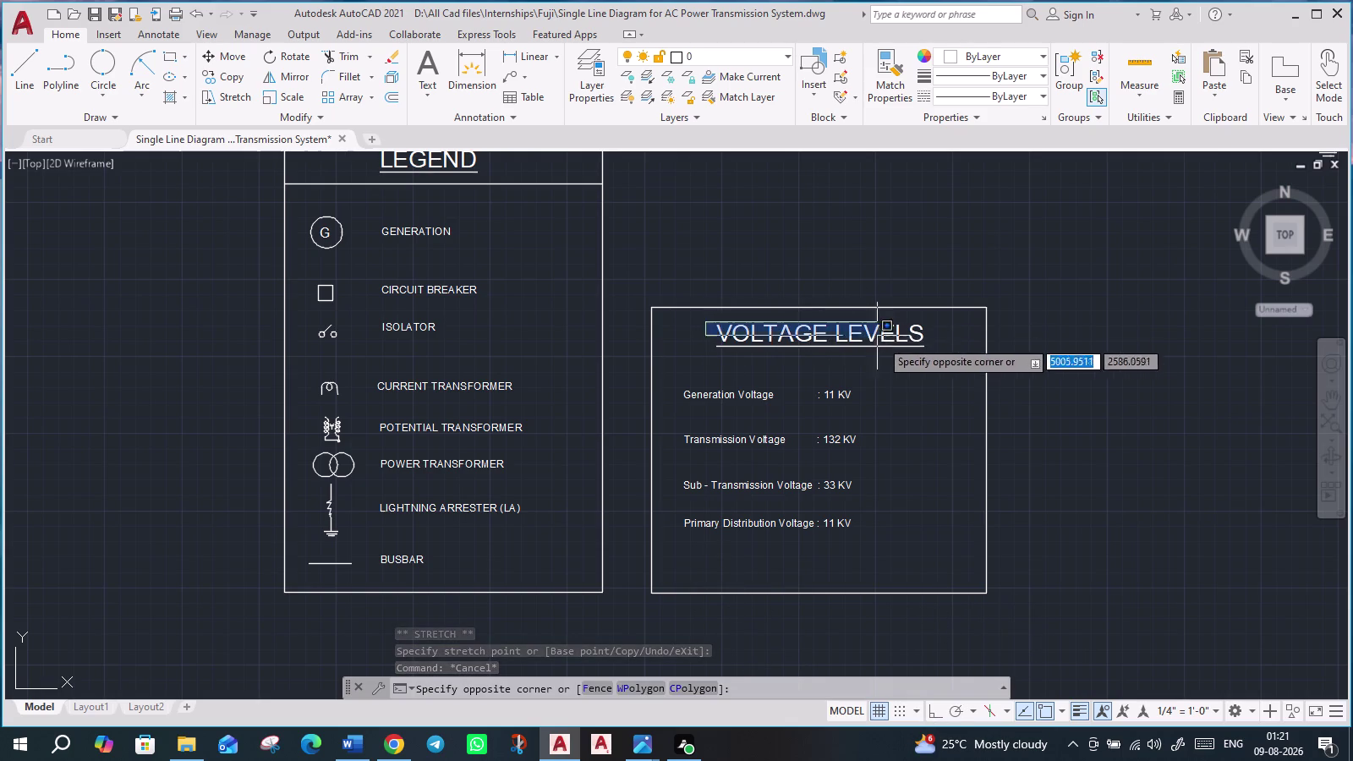
click(935, 357)
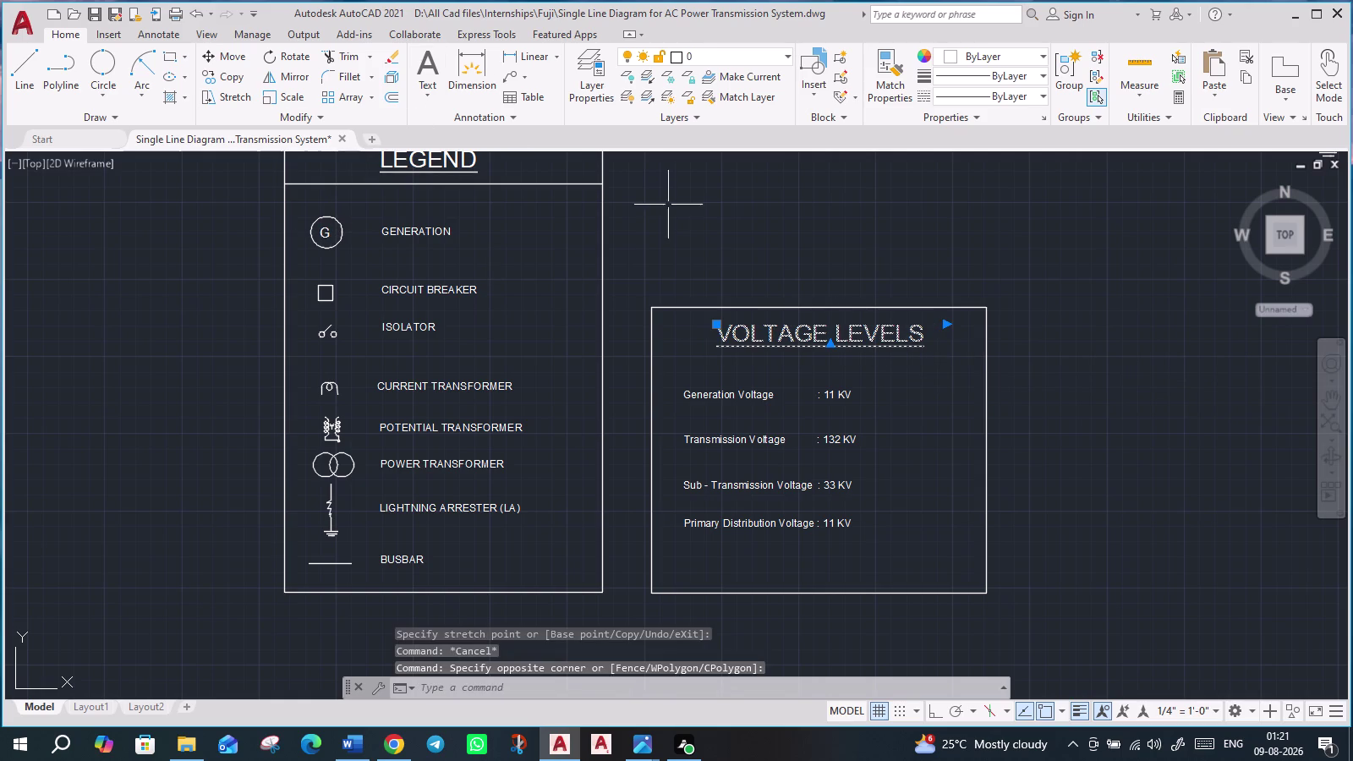
click(793, 334)
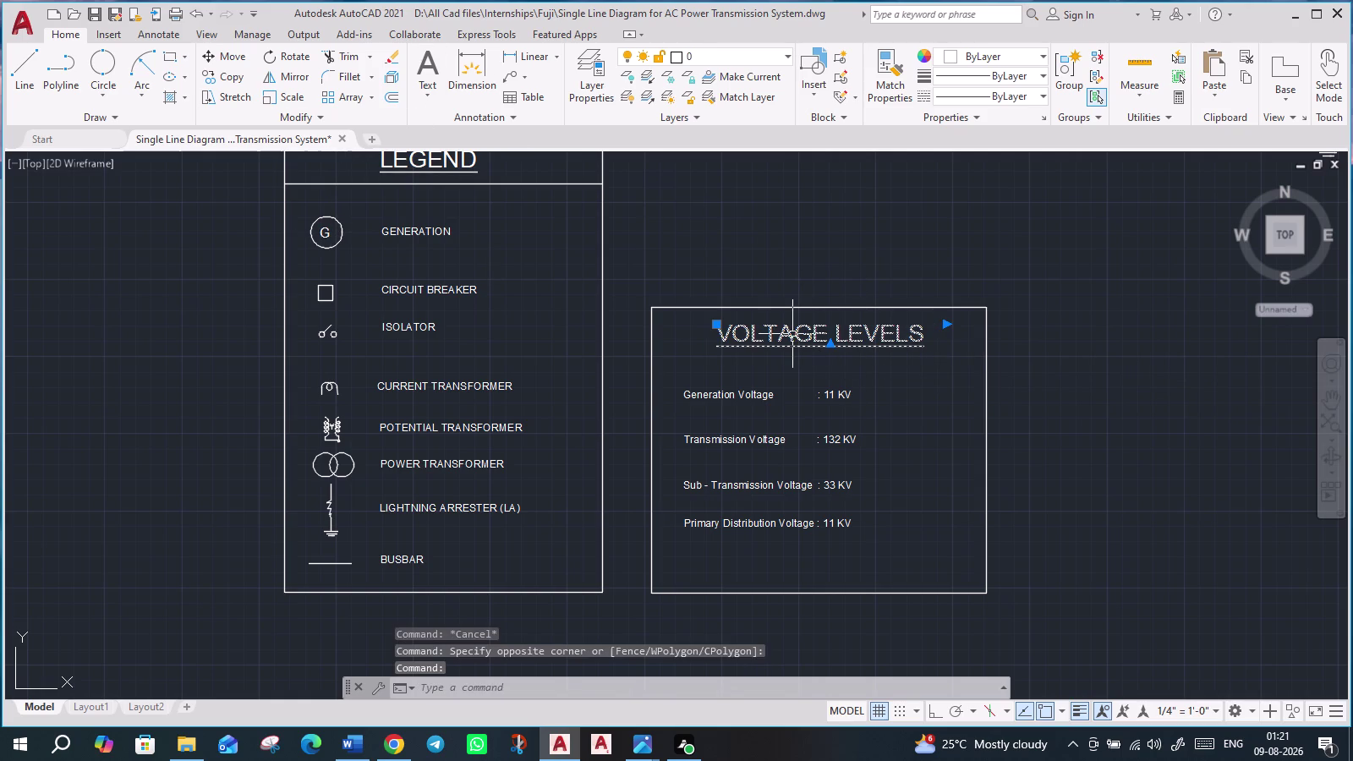
double_click(793, 334)
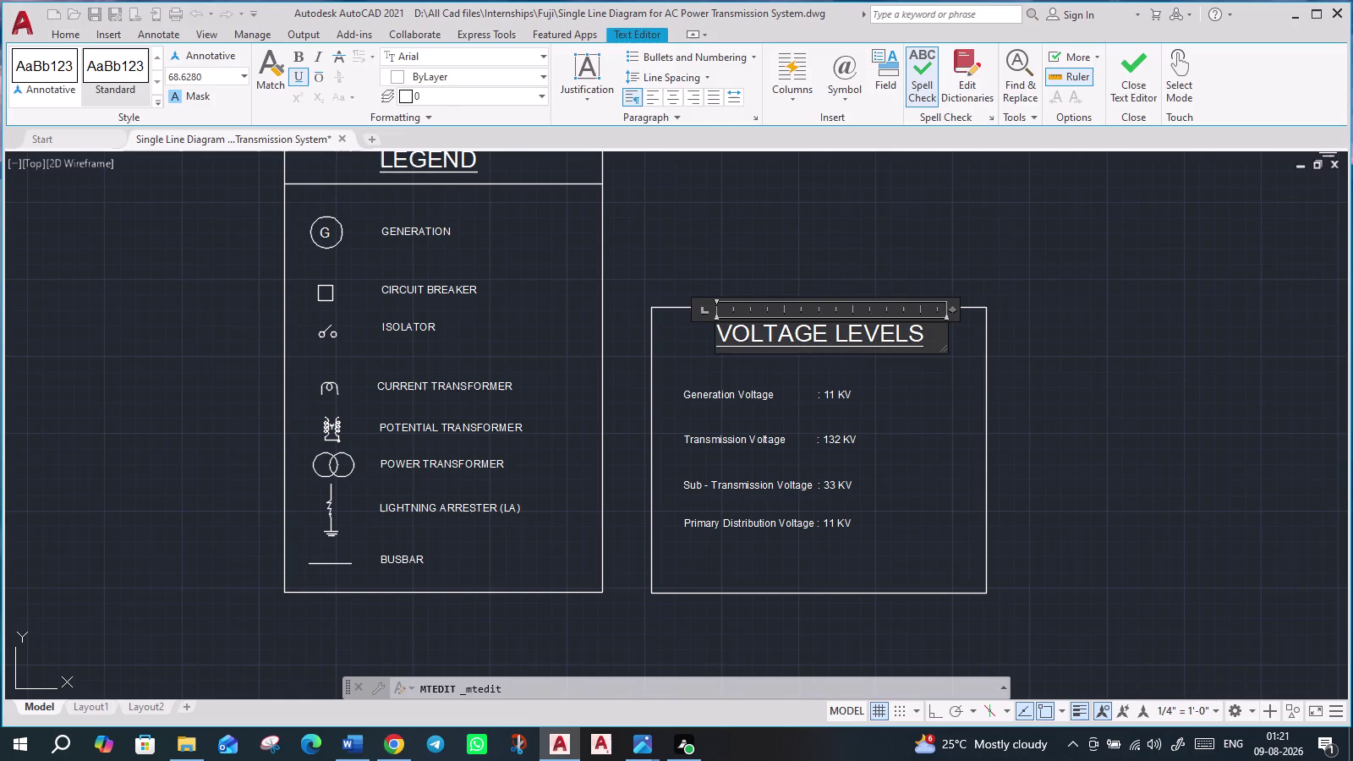
Bold the full VOLTAGE LEVELS title text and close the text editor.
drag(928, 338, 701, 348)
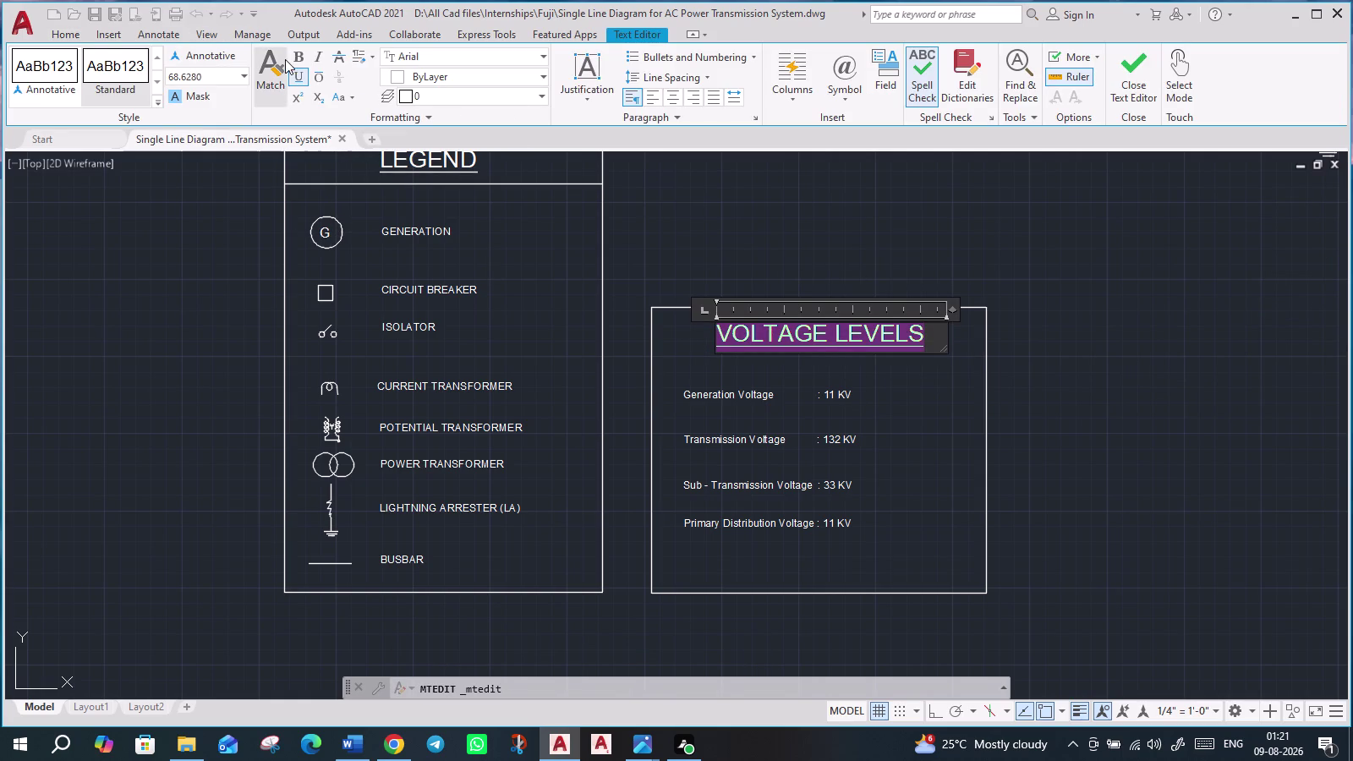
click(299, 50)
click(1140, 76)
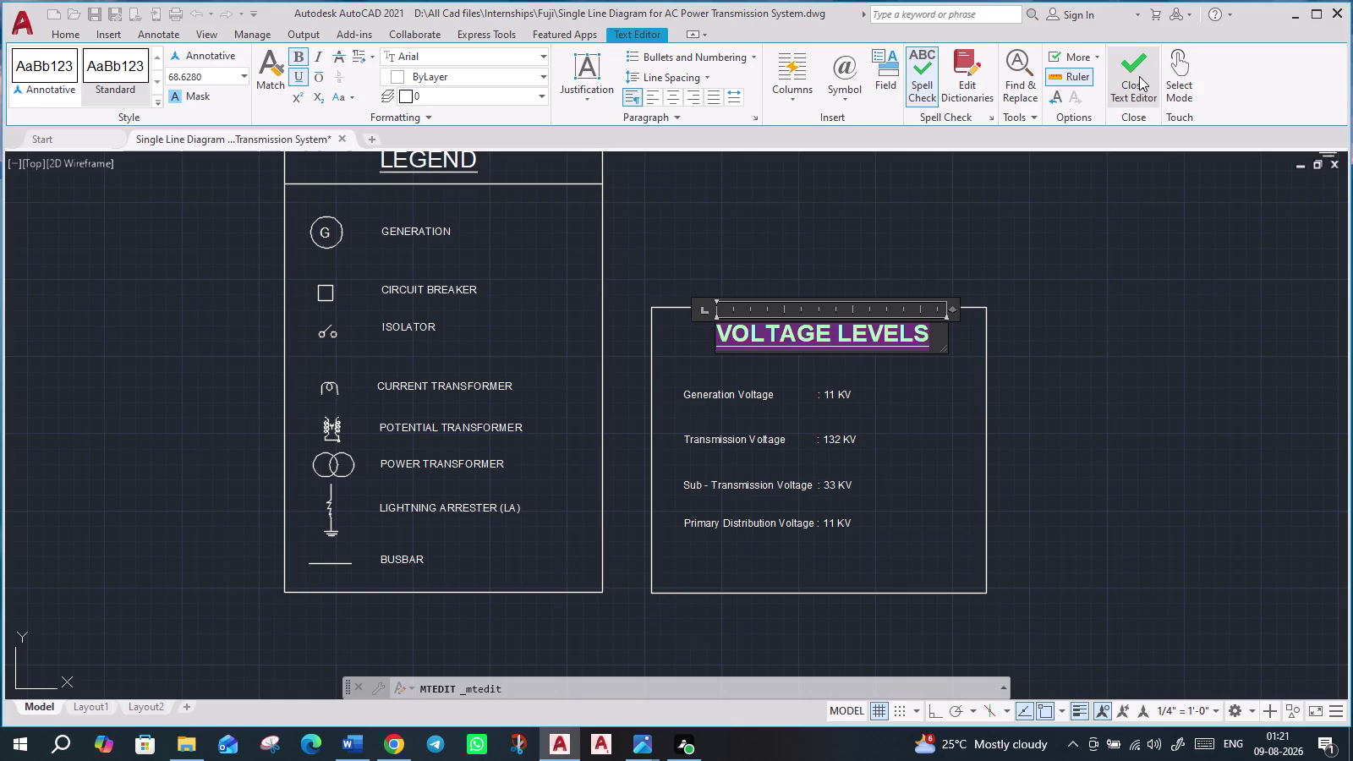
scroll(down, 3)
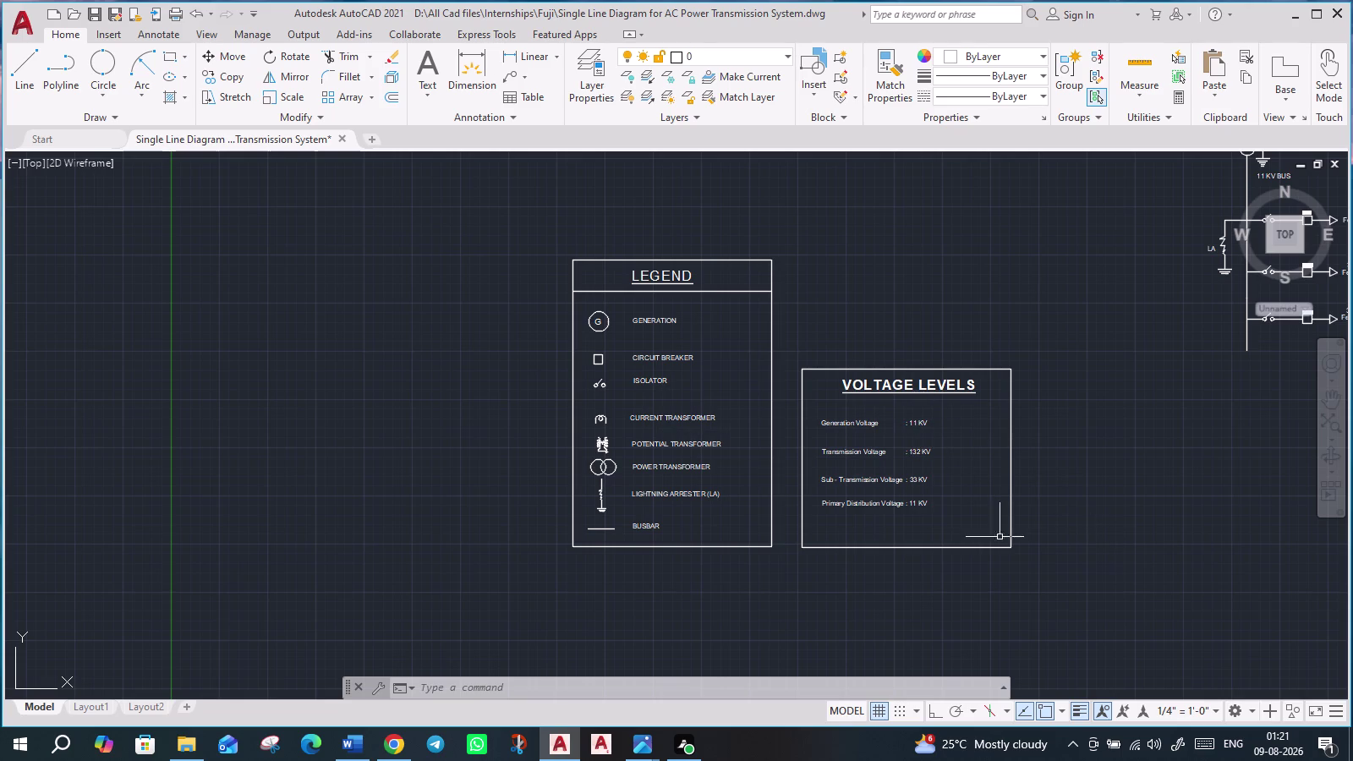
scroll(down, 3)
middle_drag(1092, 575, 1065, 564)
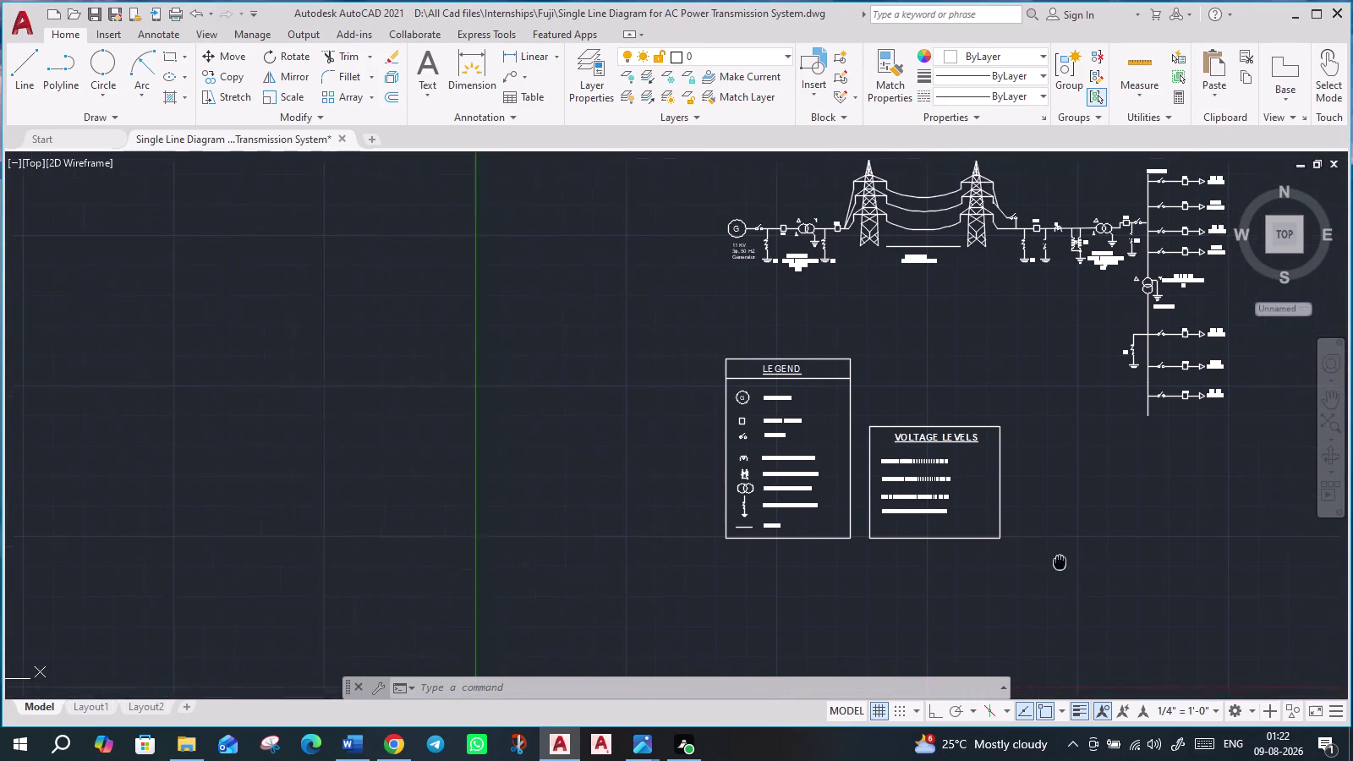
middle_drag(1065, 564, 847, 507)
scroll(up, 3)
scroll(down, 3)
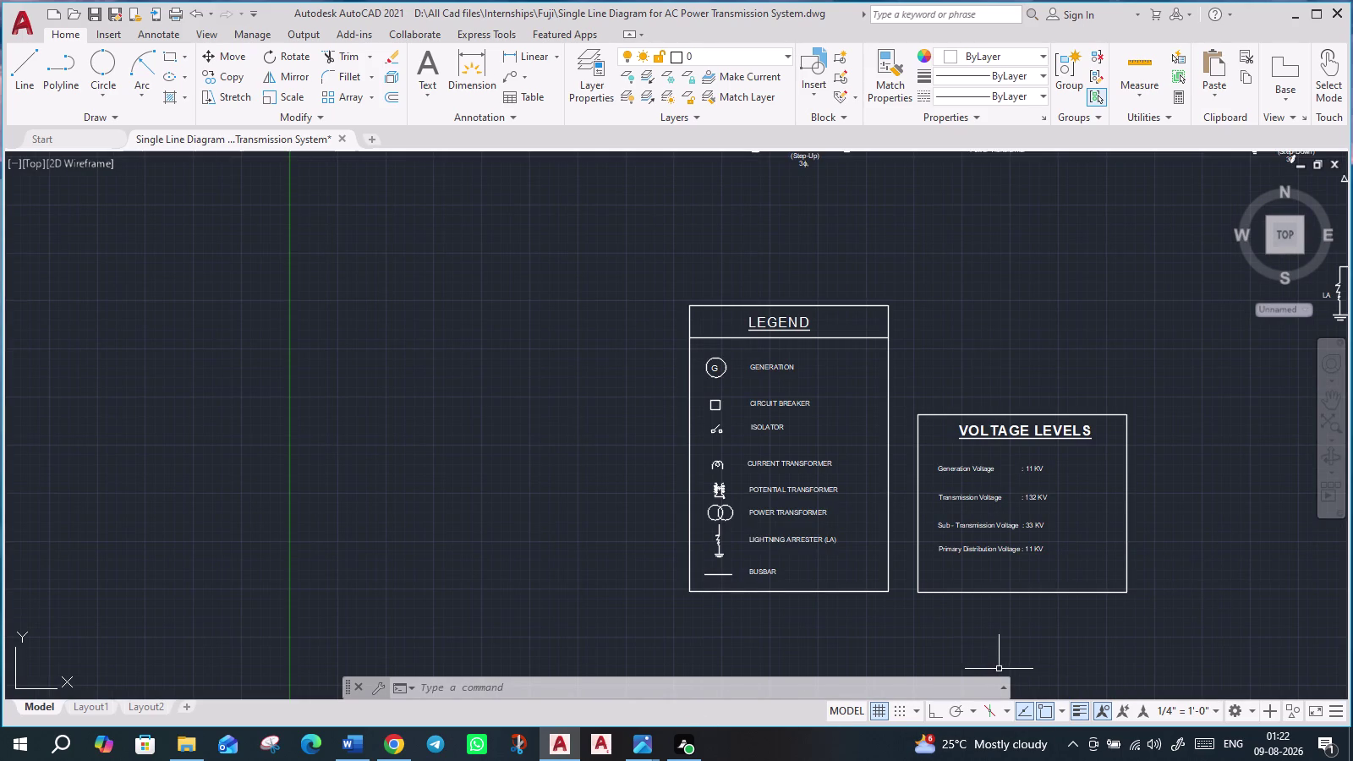
middle_drag(1176, 624, 900, 554)
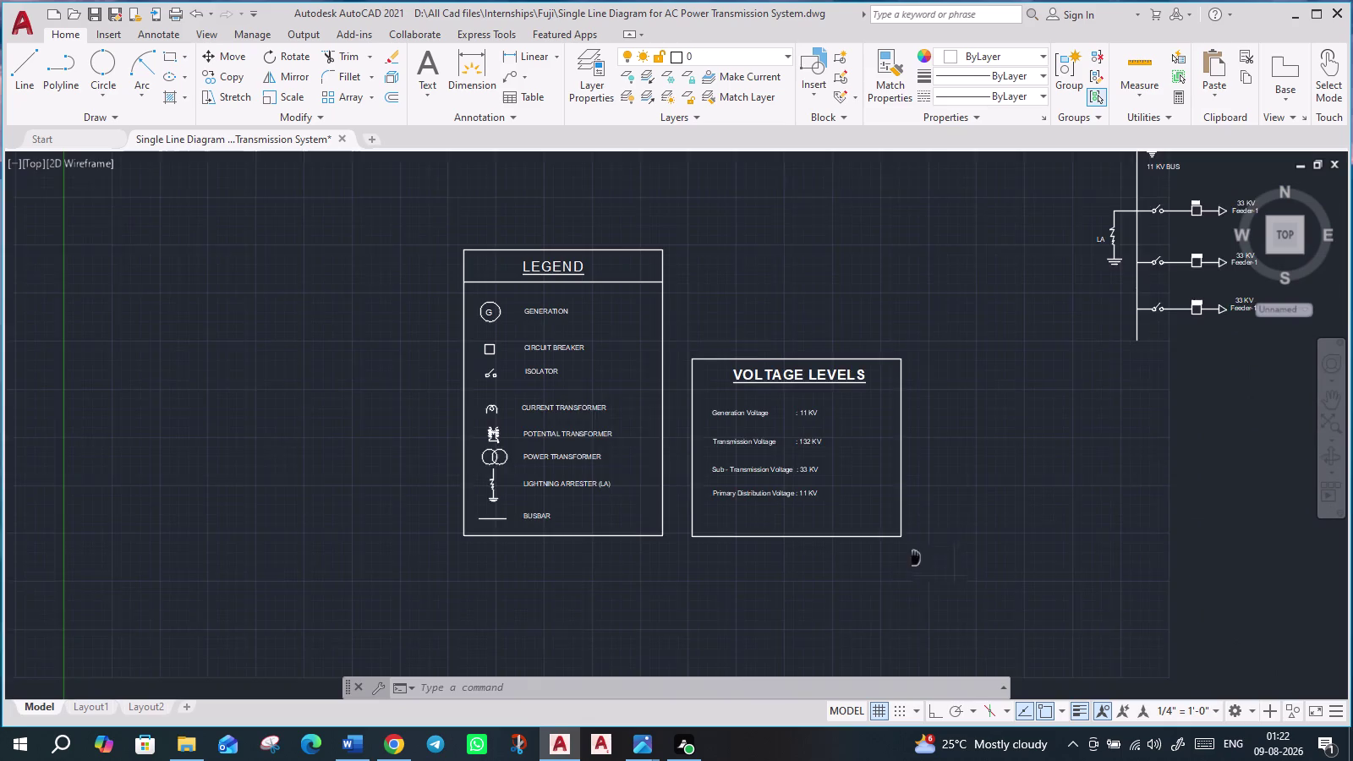
middle_drag(900, 554, 851, 531)
scroll(up, 3)
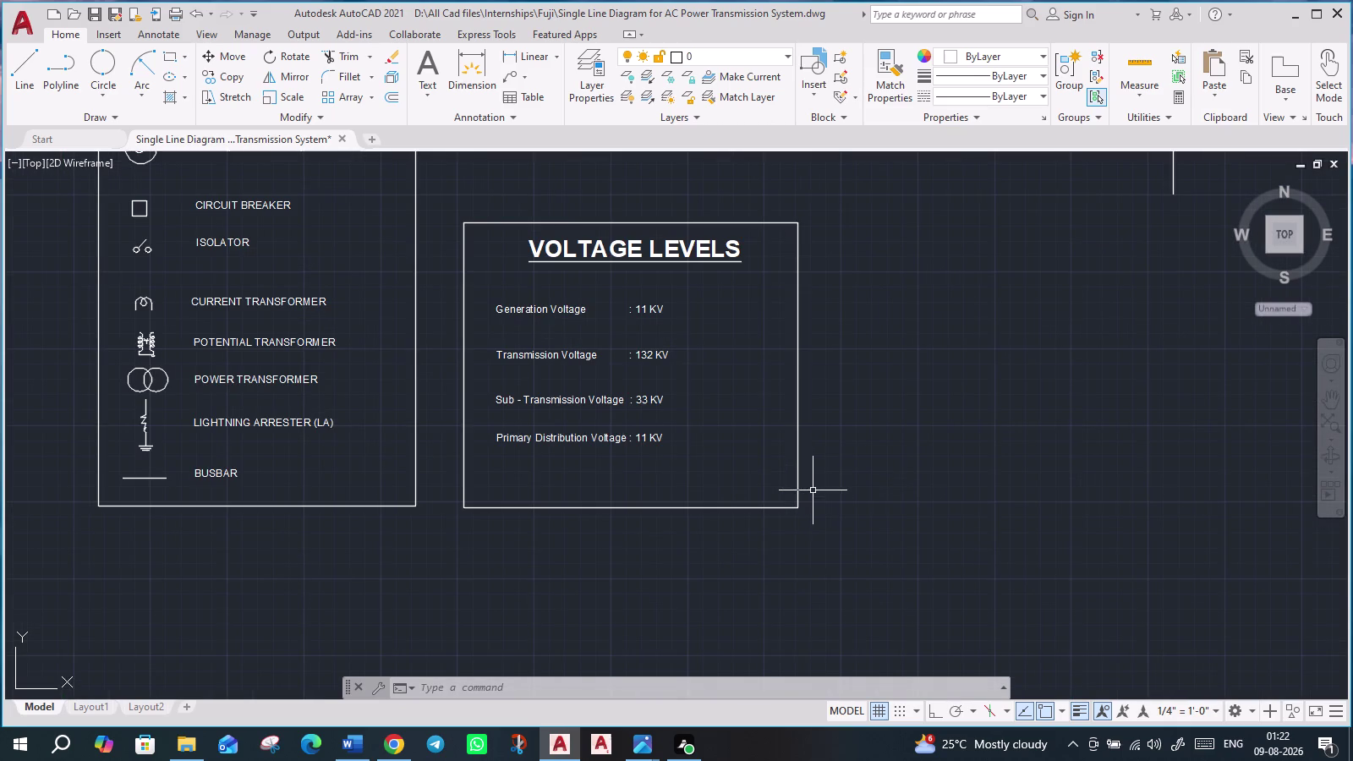